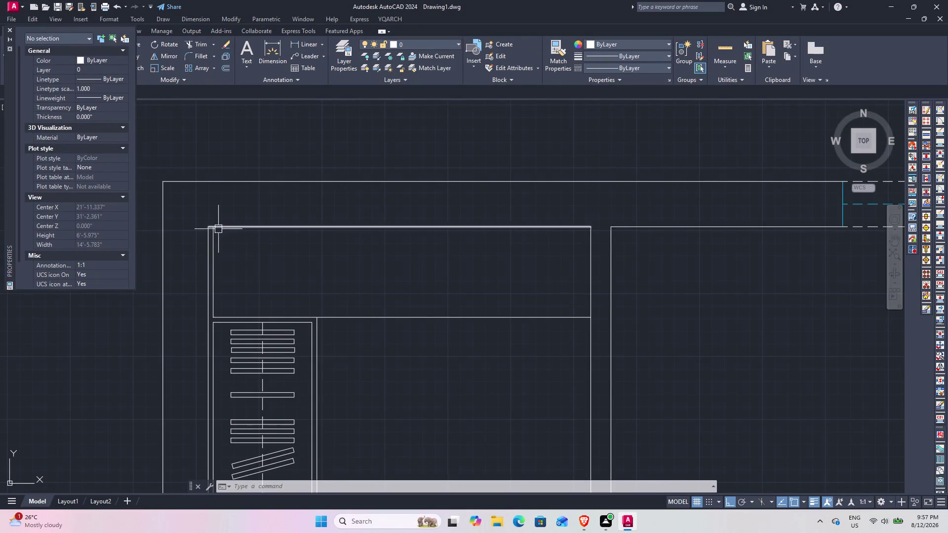
Draw a vertical line from the closet centre line up to the rectangle's top edge.
middle_drag(224, 257, 282, 287)
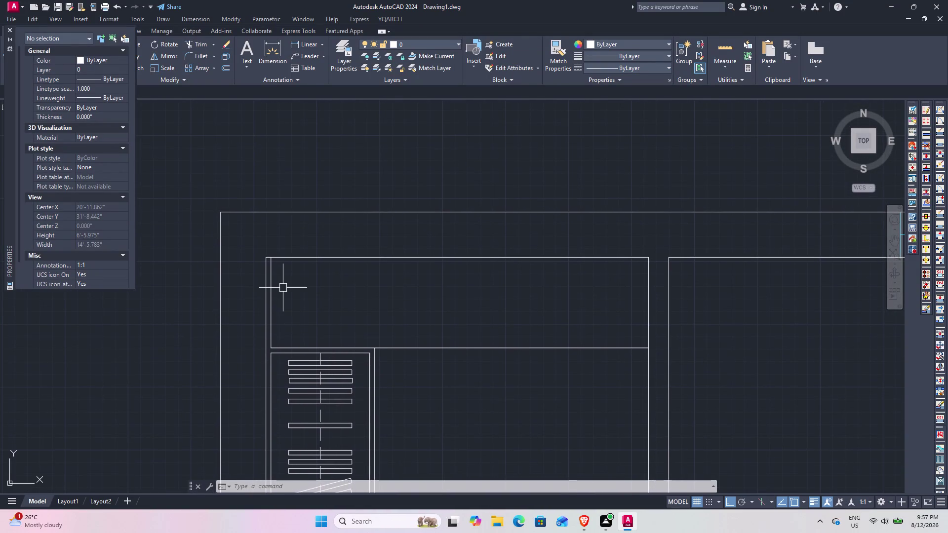
text(L)
key(space)
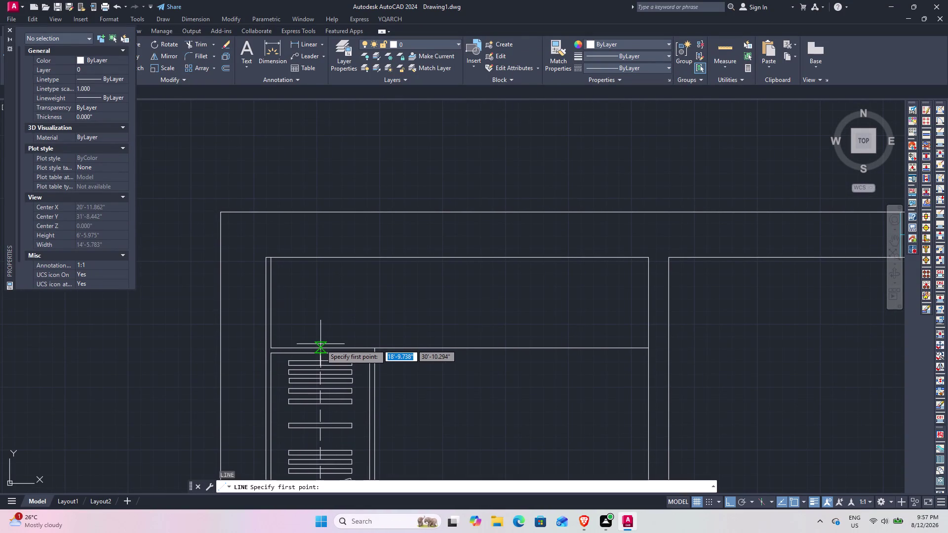
scroll(up, 3)
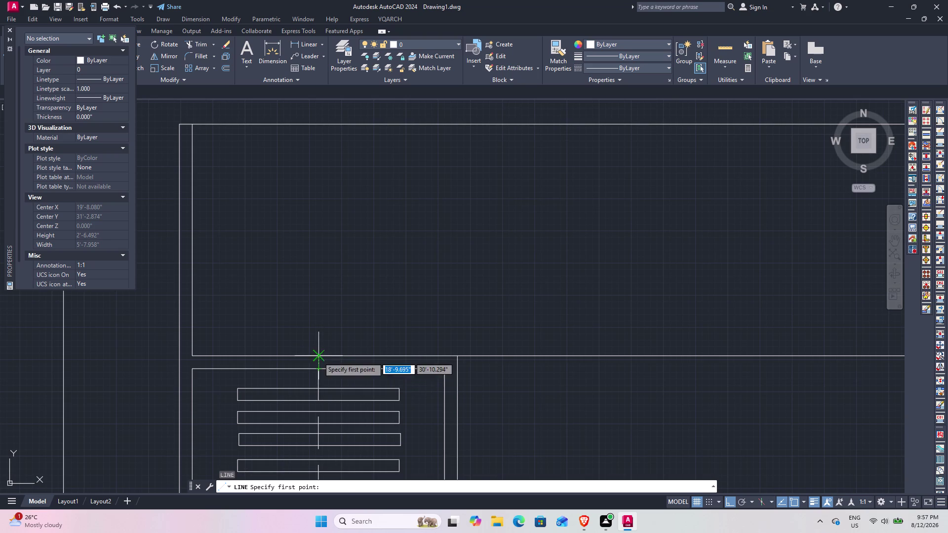
click(318, 356)
click(320, 123)
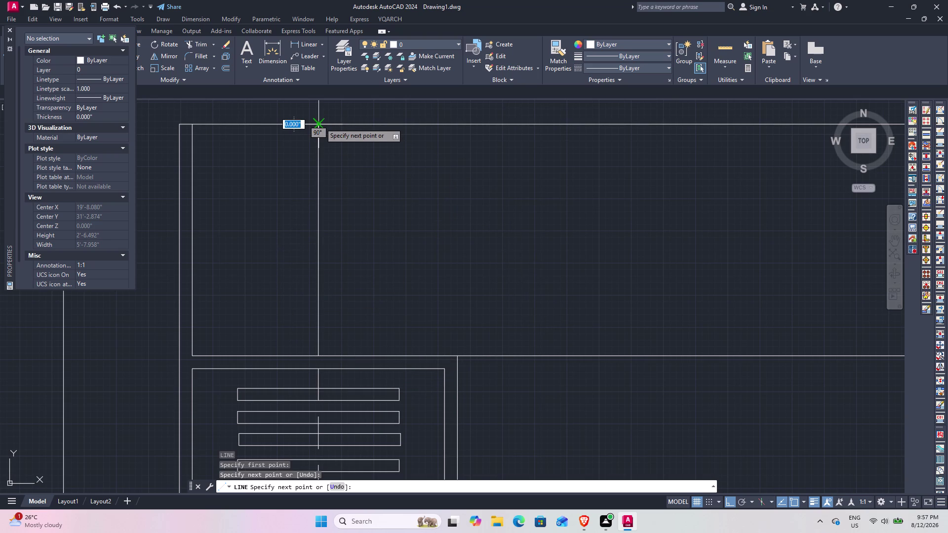
key(Escape)
Pan and zoom to center the view on the upper compartment.
scroll(down, 3)
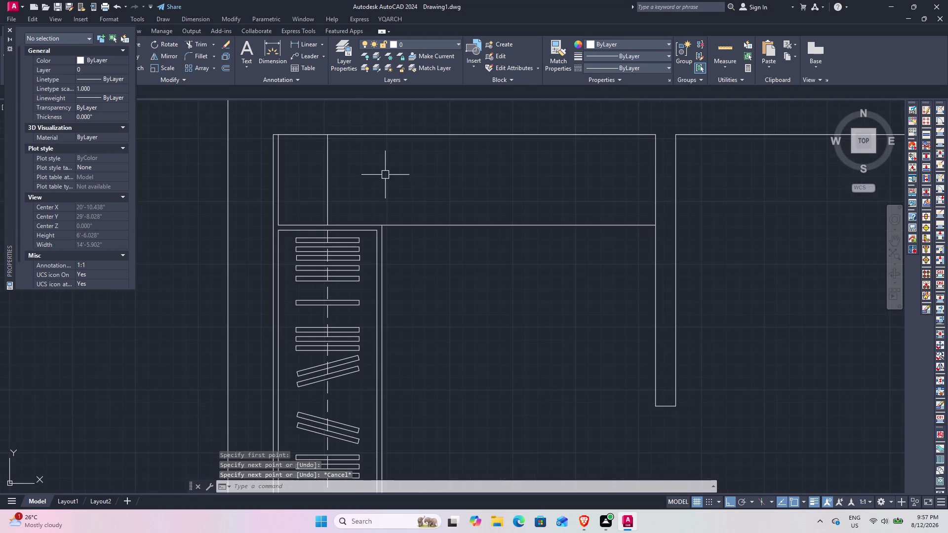
middle_drag(383, 176, 410, 225)
scroll(down, 3)
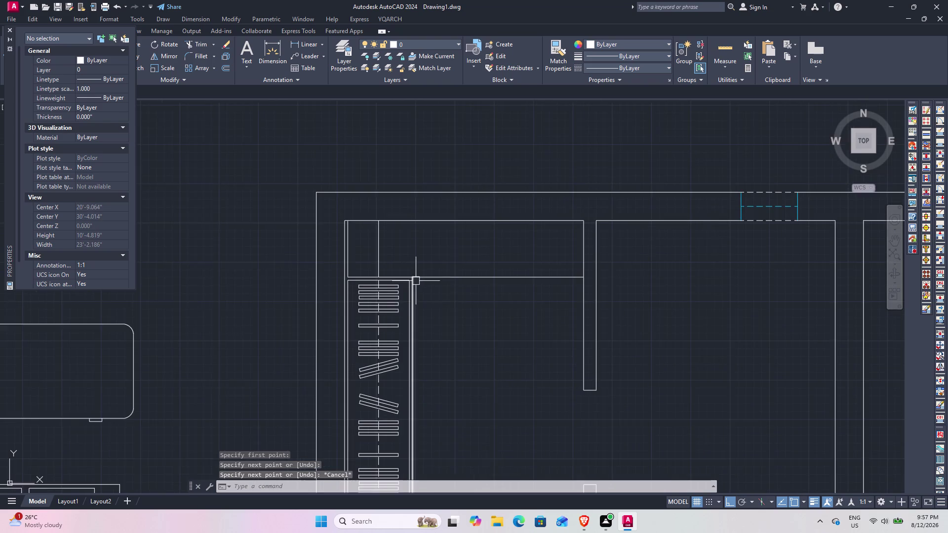
middle_drag(408, 280, 372, 281)
scroll(up, 3)
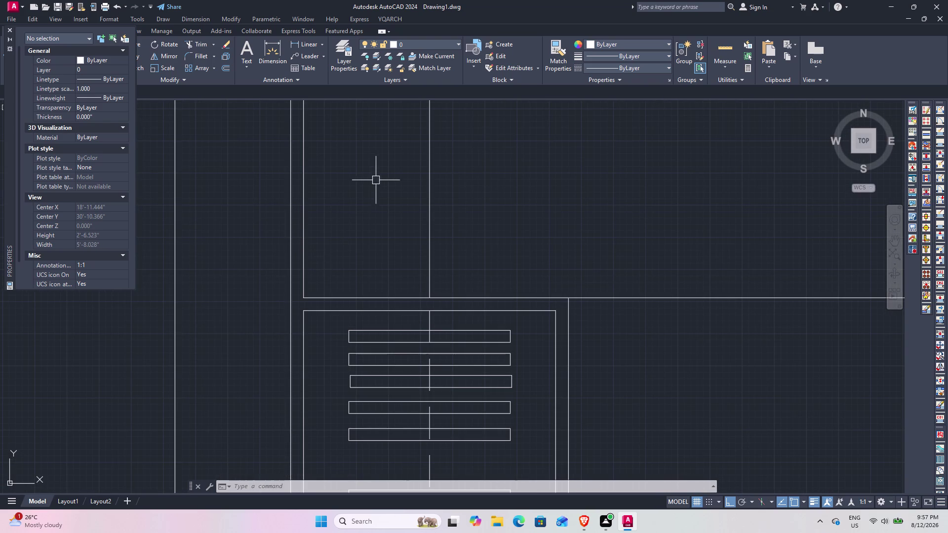
middle_drag(376, 182, 340, 289)
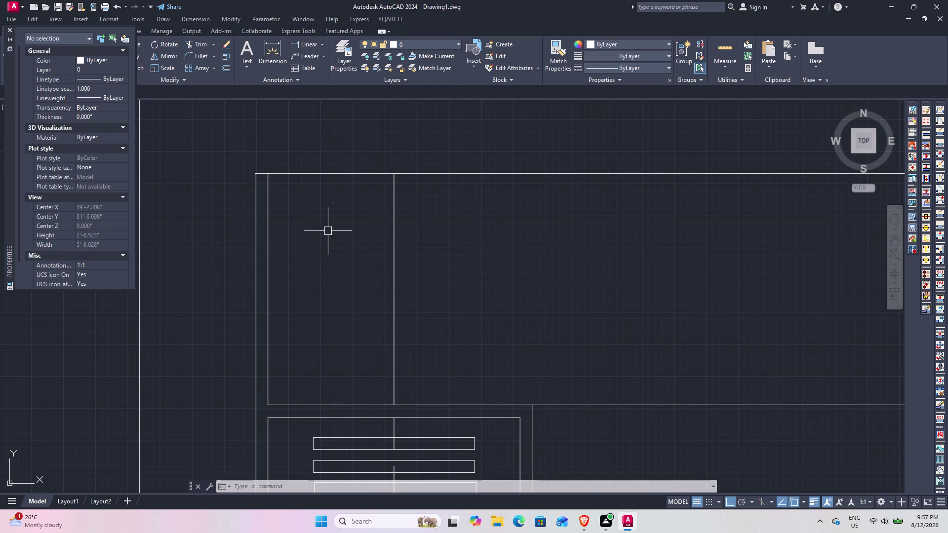
key(space)
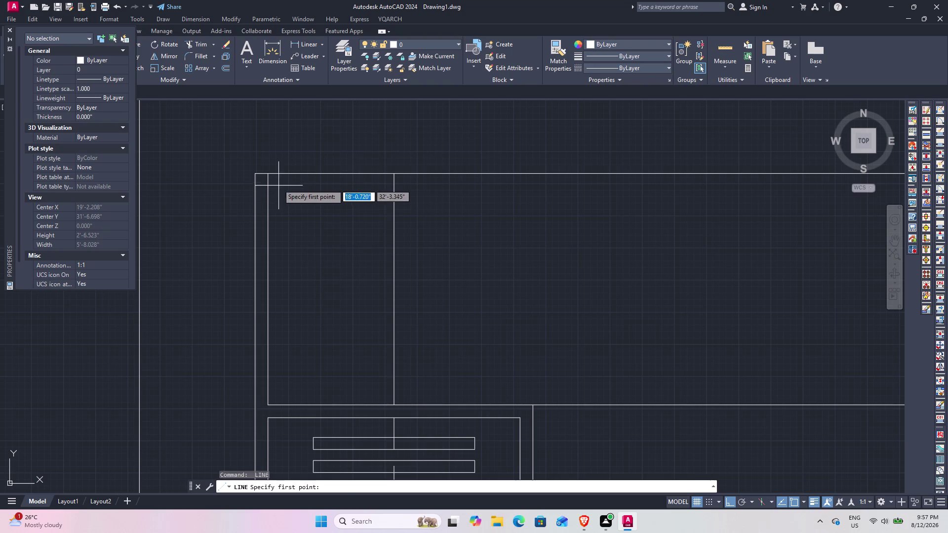
Draw two crossing diagonal lines corner to corner across the compartment.
click(272, 177)
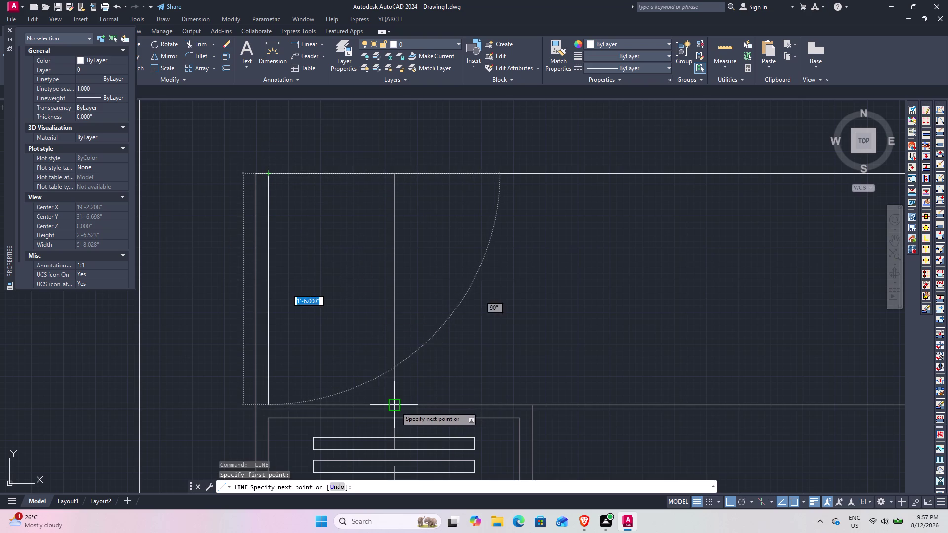
click(395, 406)
key(space)
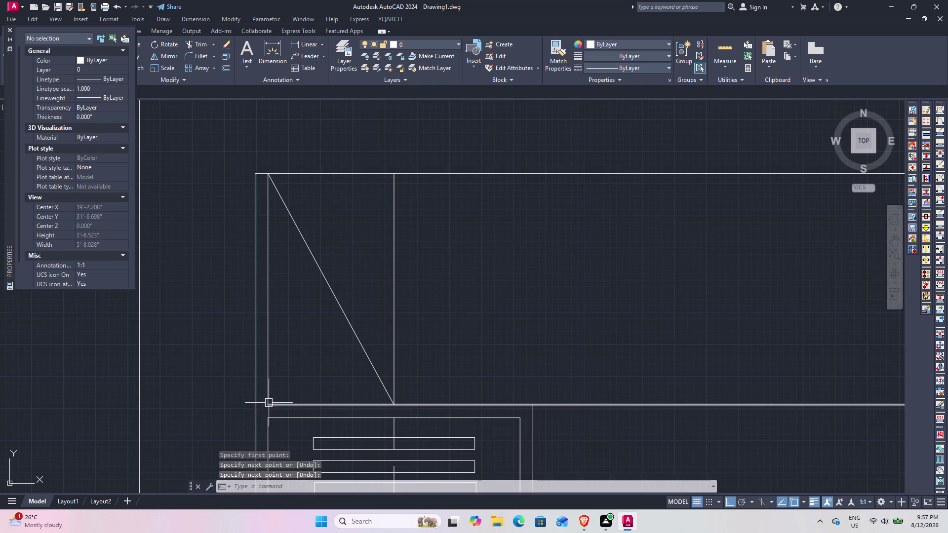
key(space)
click(268, 402)
click(391, 178)
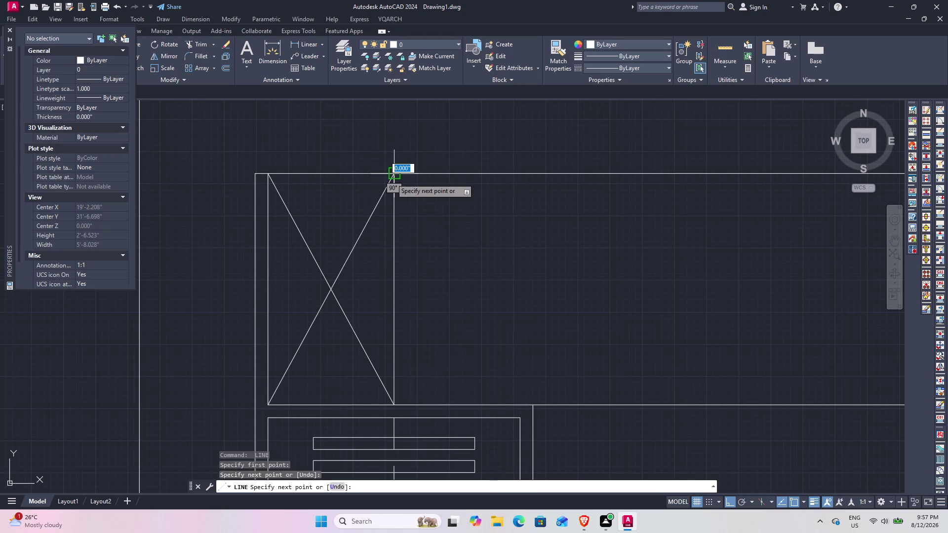
key(space)
Give both diagonals the HIDDEN linetype with linetype scale 7.
click(366, 314)
click(318, 273)
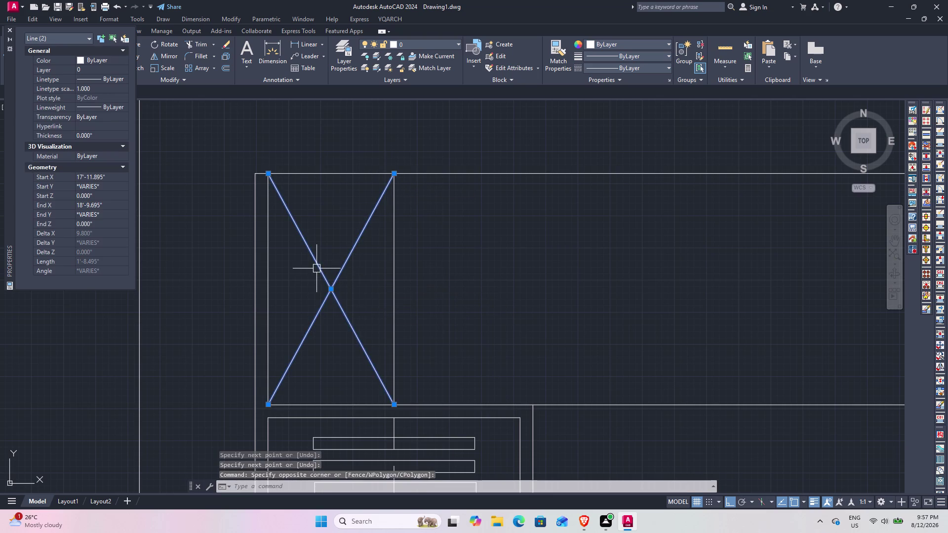
right_click(316, 268)
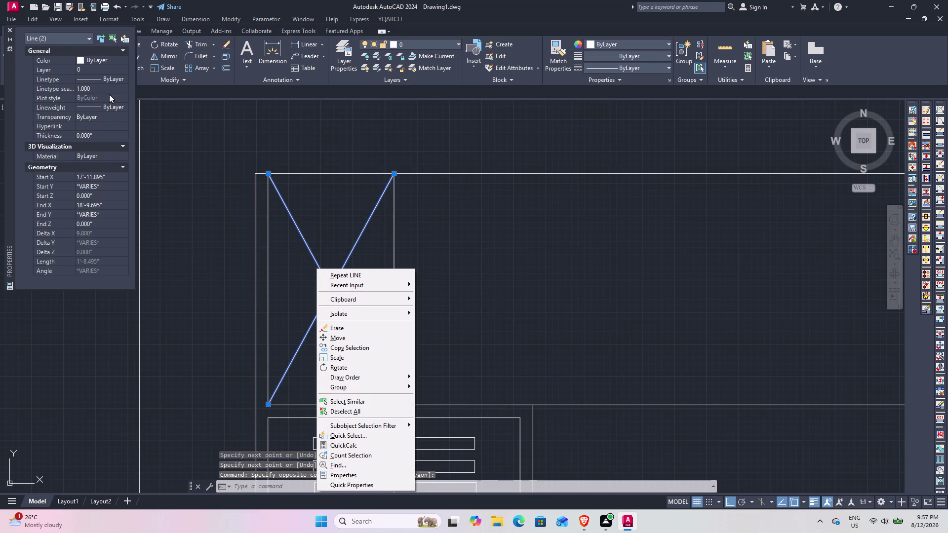
click(120, 78)
click(120, 78)
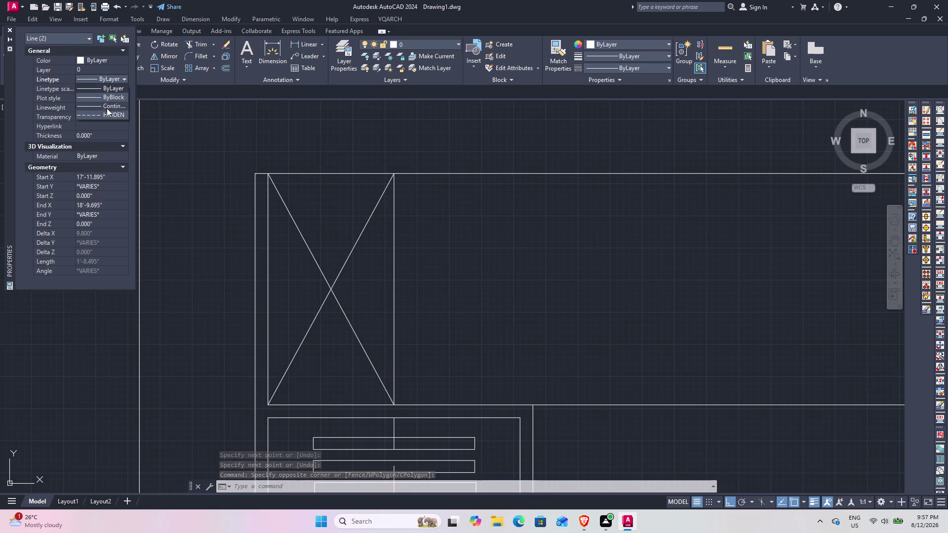
click(107, 111)
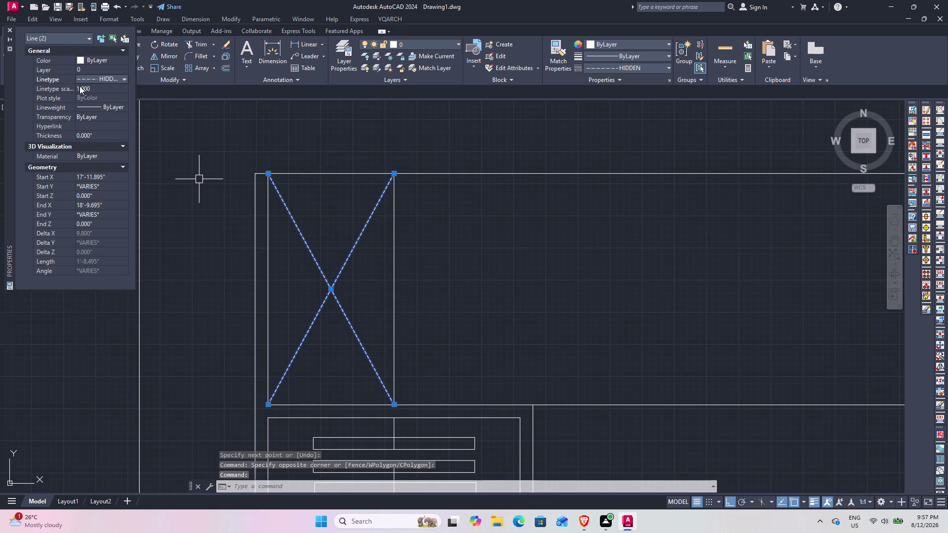
click(101, 89)
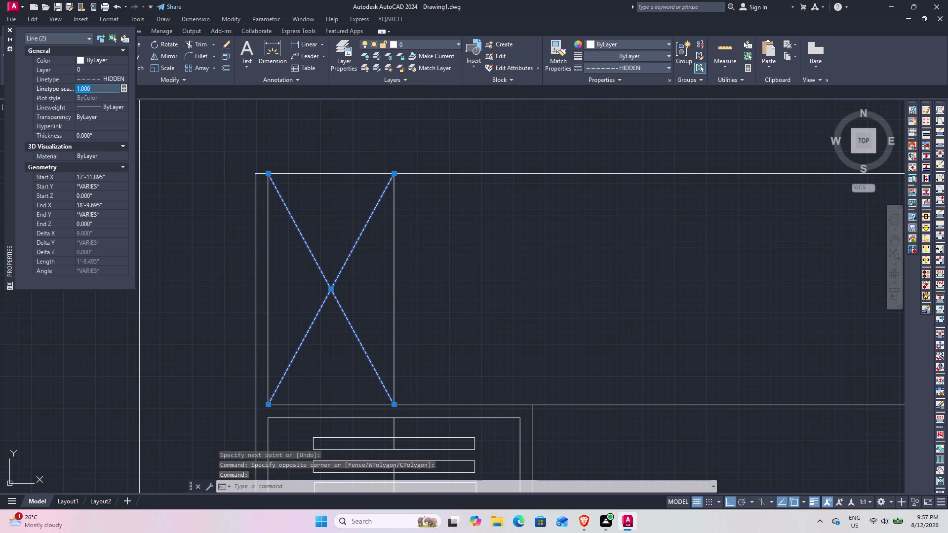
key(7)
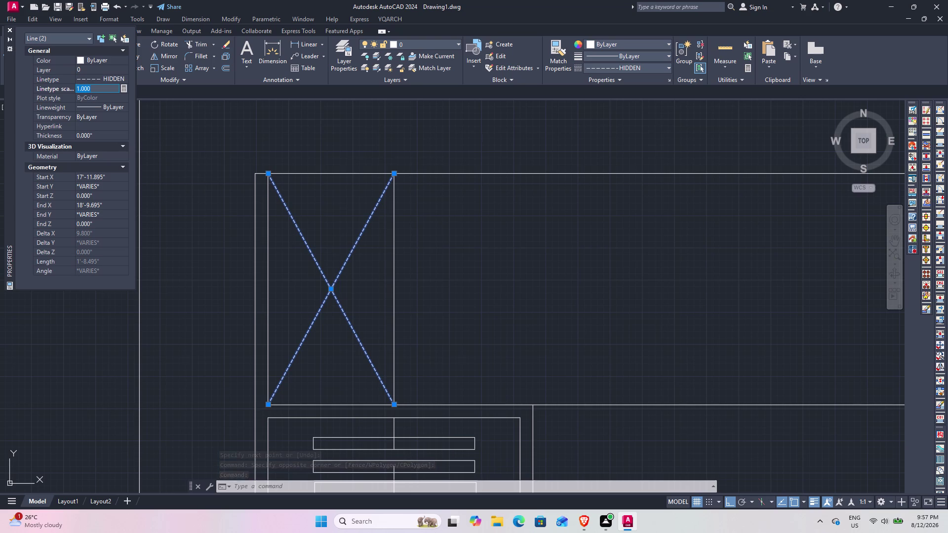
key(Return)
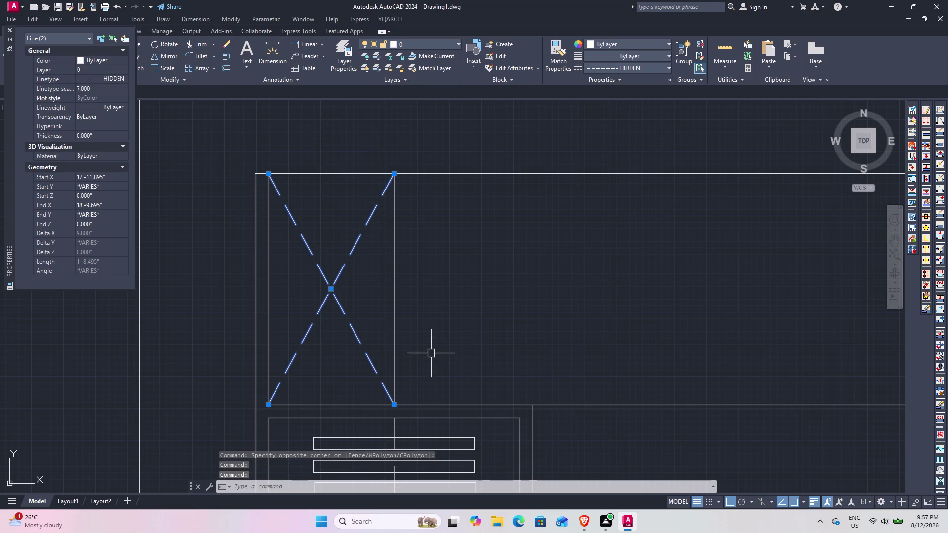
Clear the diagonal selection and recenter the view on the compartment.
scroll(down, 3)
middle_drag(539, 287, 359, 249)
click(422, 269)
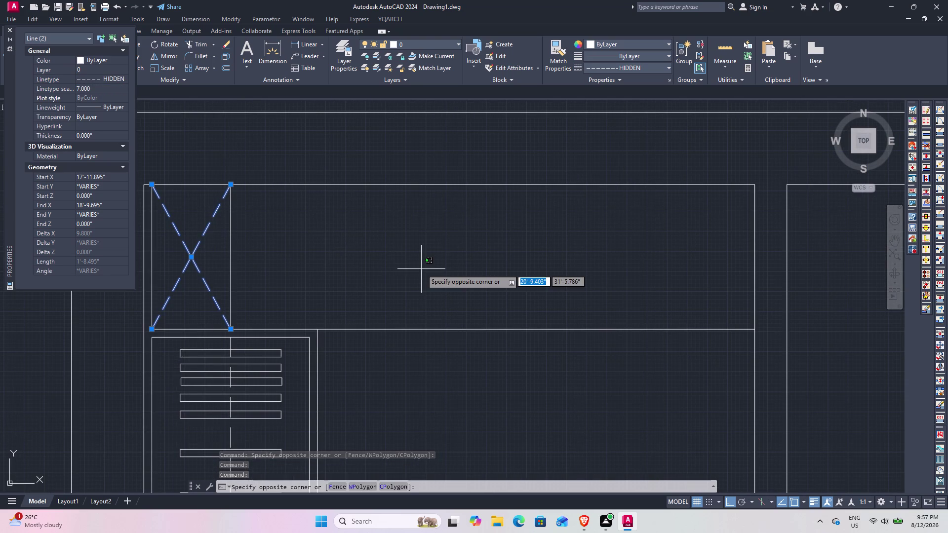
key(Escape)
key(Escape)
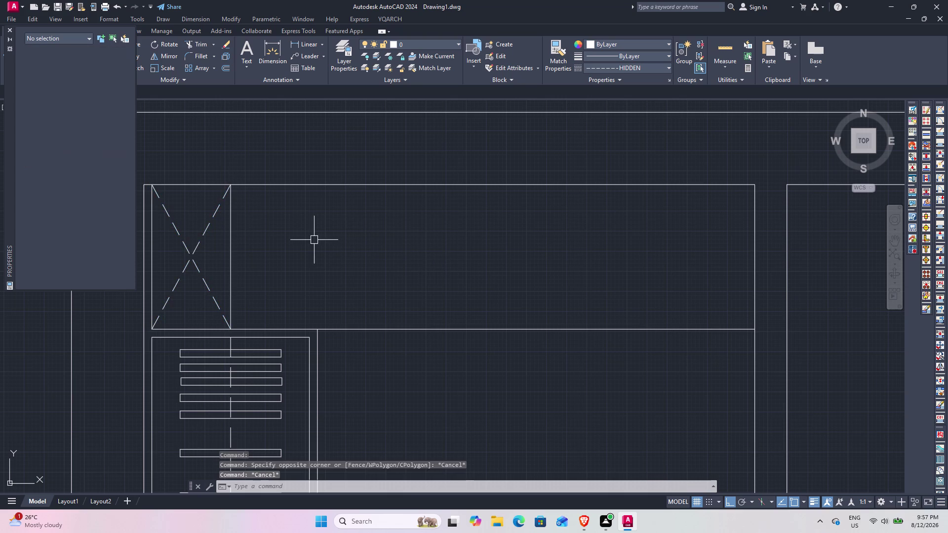
middle_drag(289, 253, 363, 264)
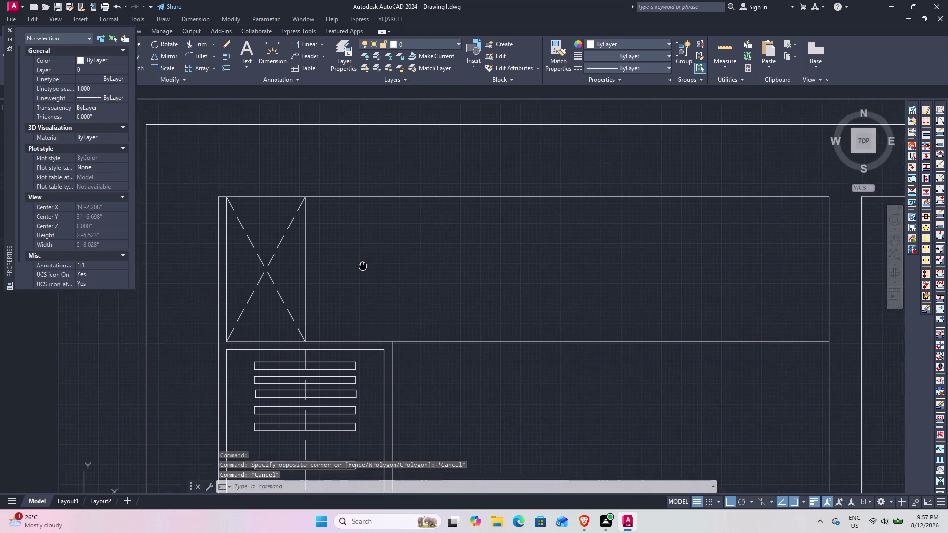
middle_drag(362, 263, 365, 268)
scroll(up, 3)
middle_drag(365, 269, 435, 282)
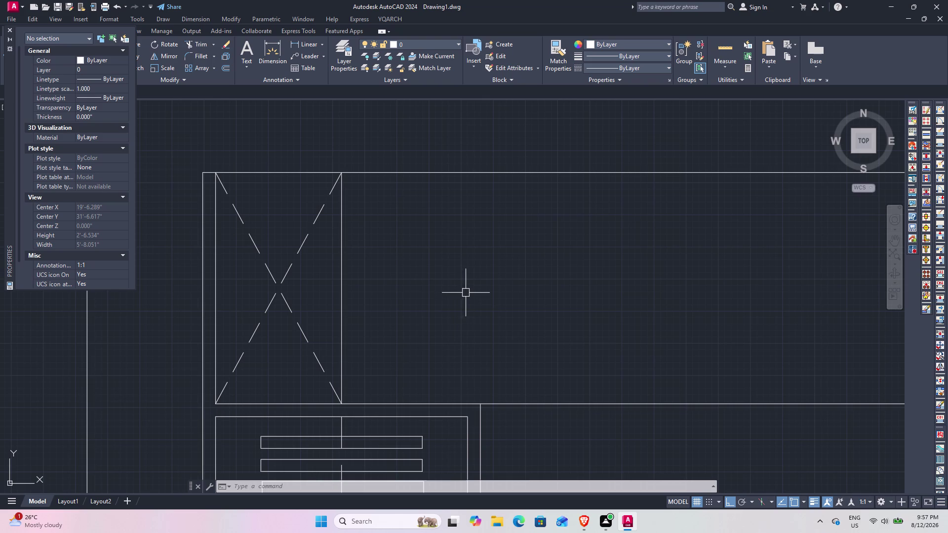
Draw a vertical line from the lower edge up to the top edge.
key(l)
key(space)
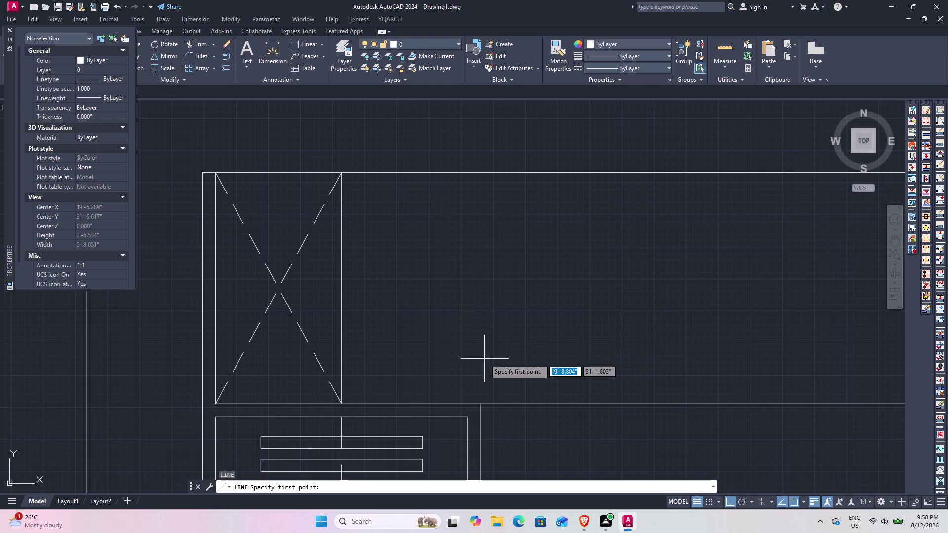
click(482, 399)
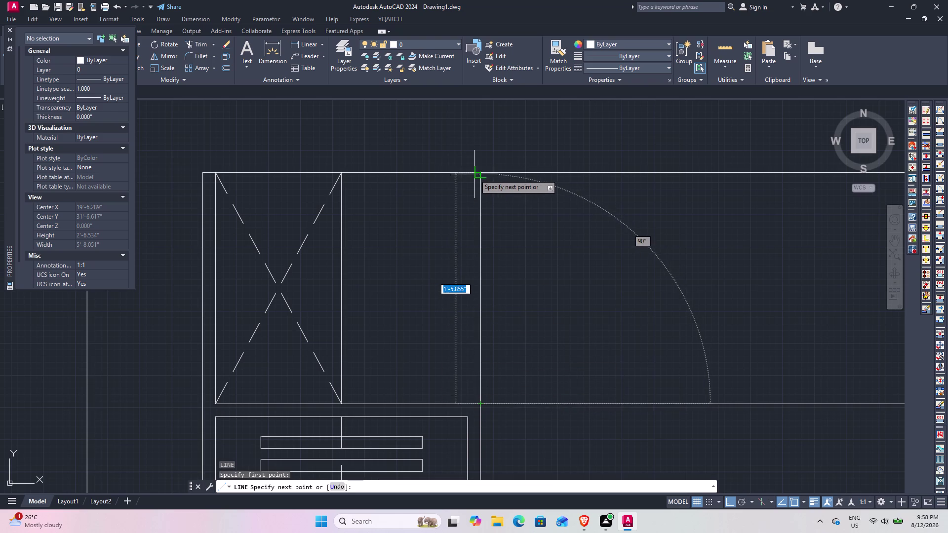
click(479, 172)
key(Escape)
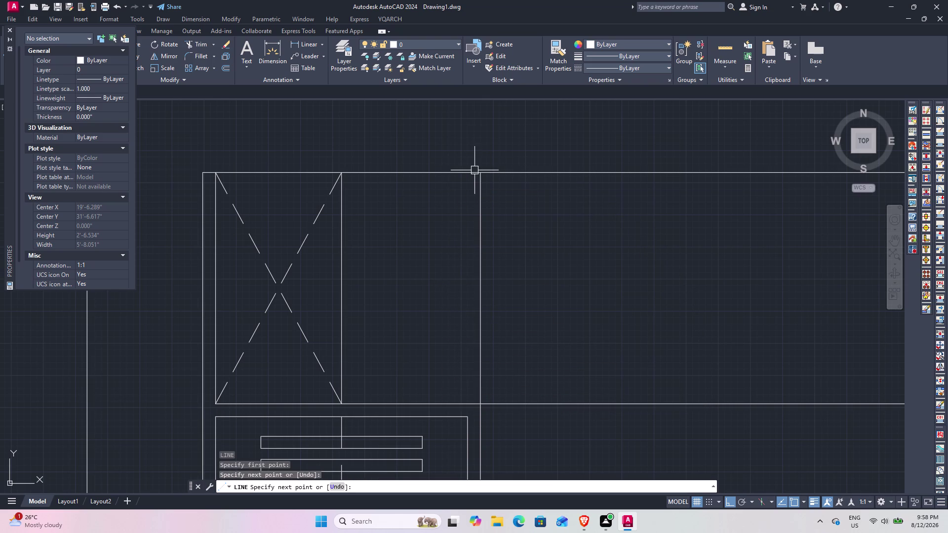
Try a 1-unit offset, then cancel the stray command.
key(o)
key(o)
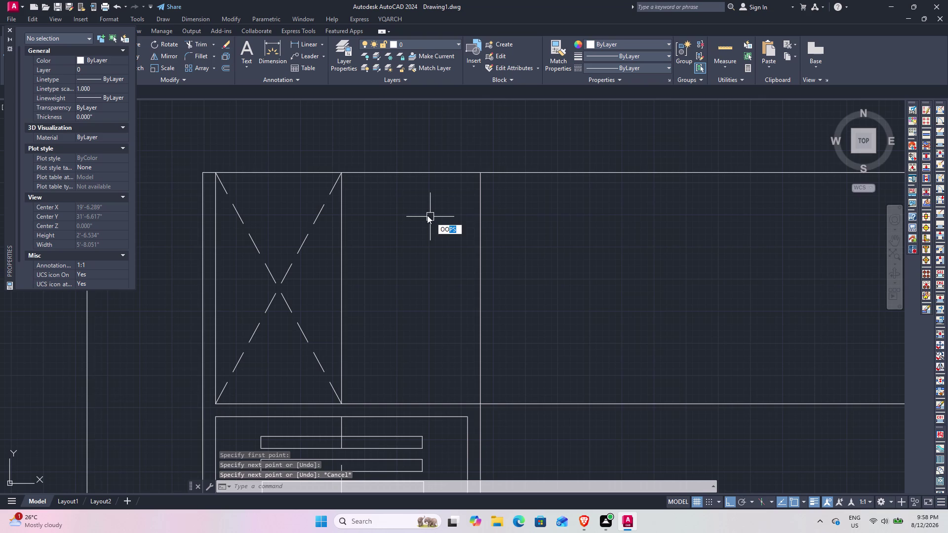
key(BackSpace)
key(space)
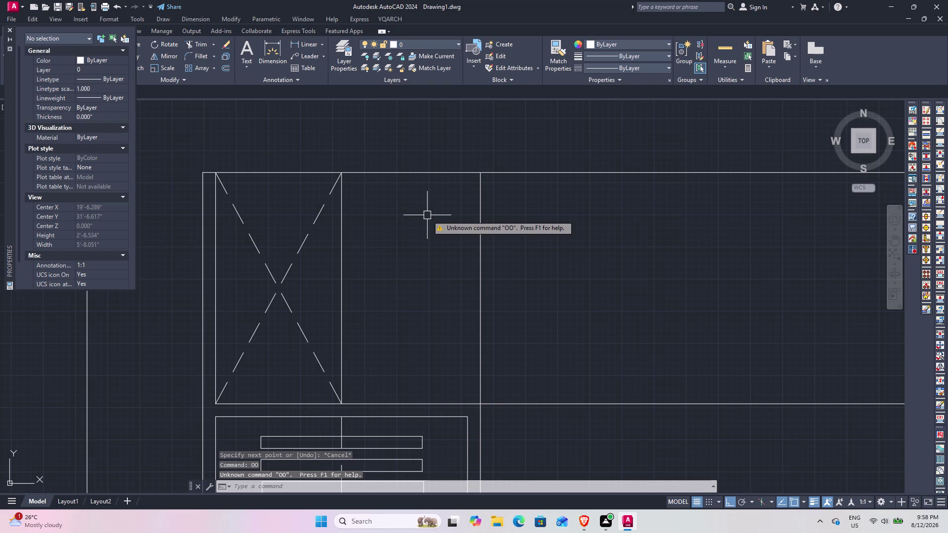
key(1)
key(Return)
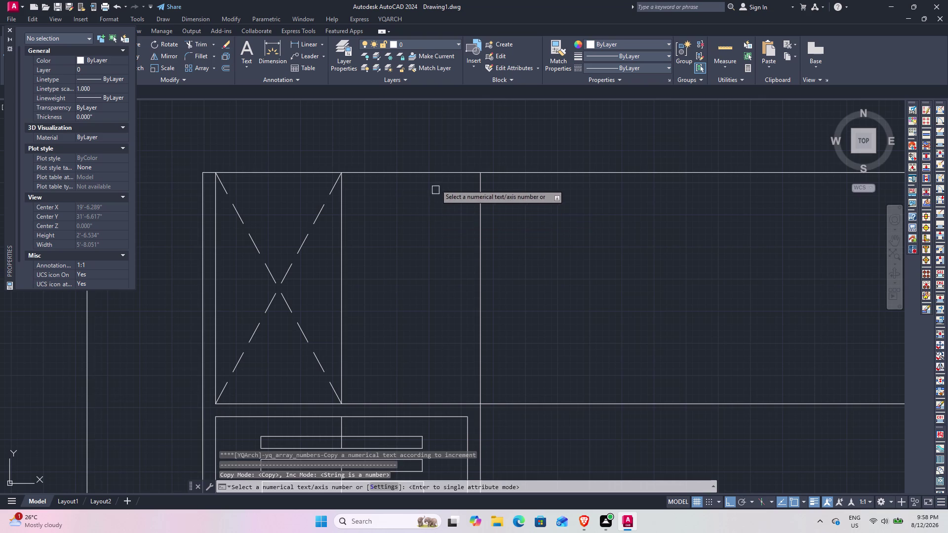
click(436, 173)
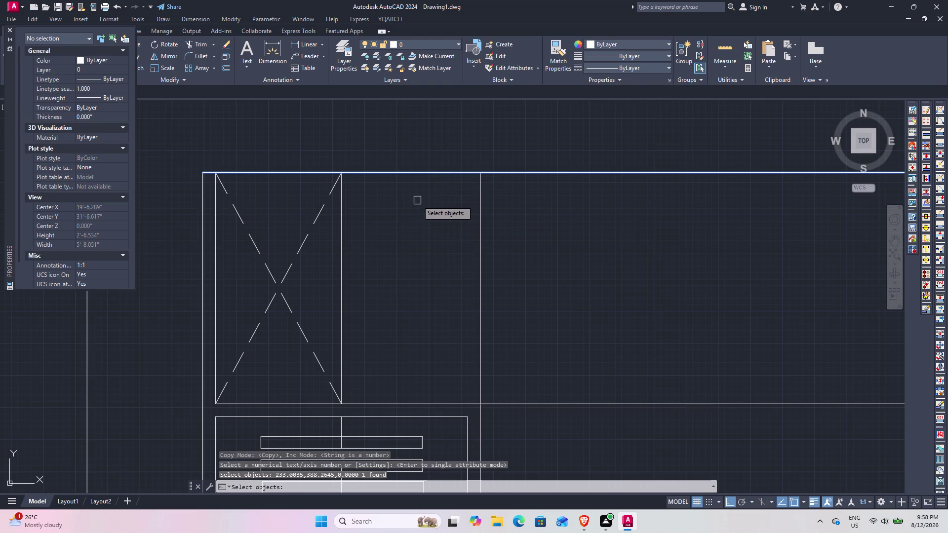
key(Escape)
key(space)
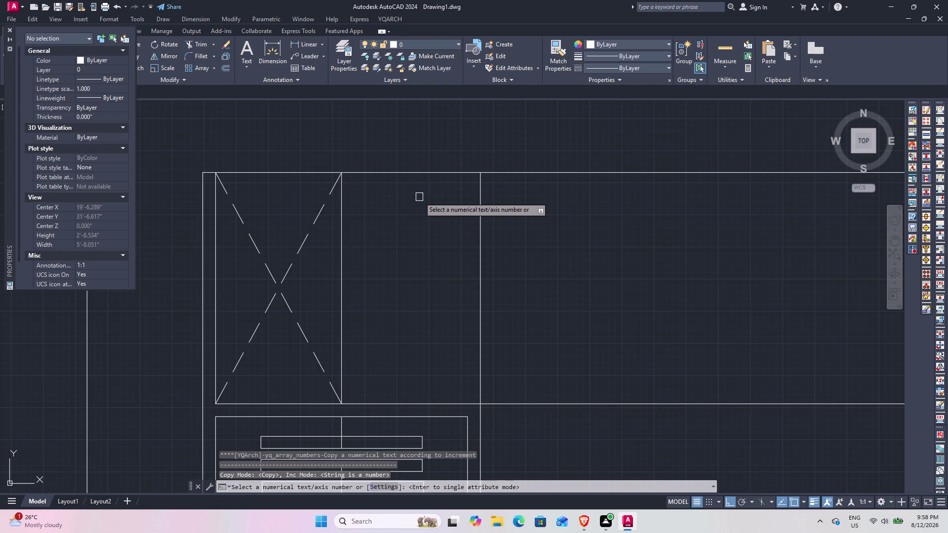
key(Escape)
Offset the crossed box's right edge and the top and bottom wall lines by 1 inch.
text(O 1)
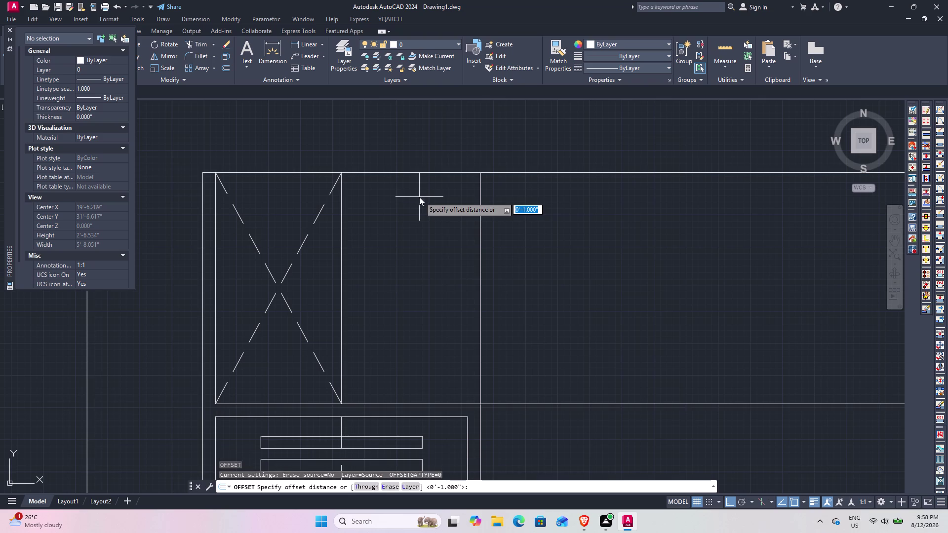
key(Return)
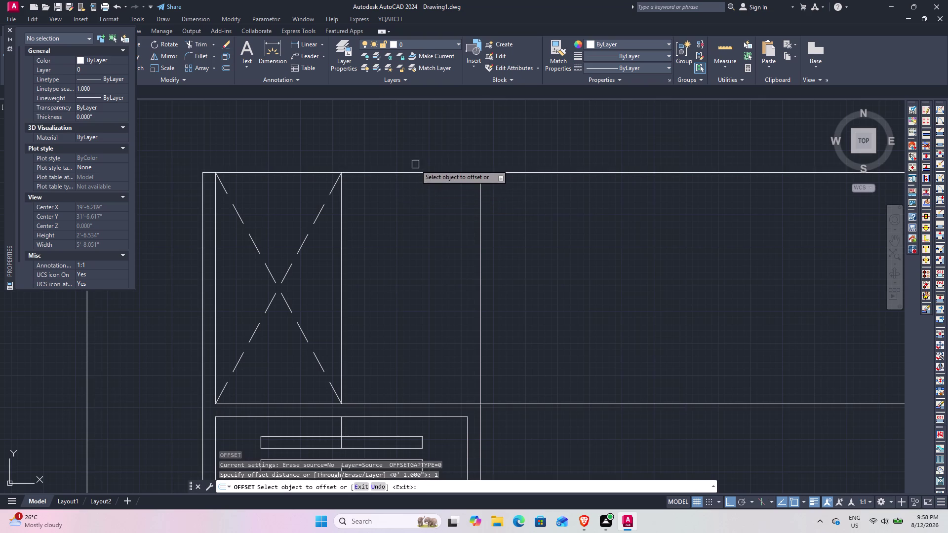
click(344, 234)
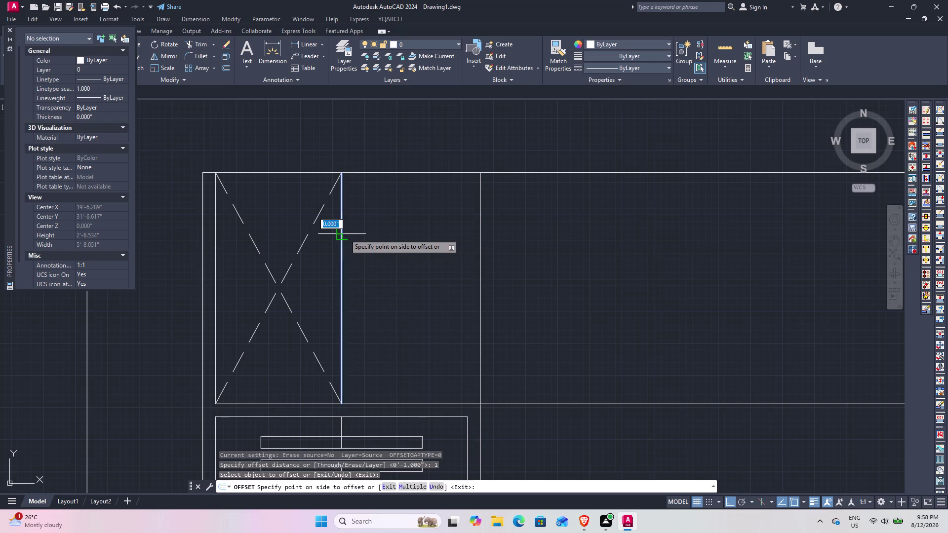
click(371, 237)
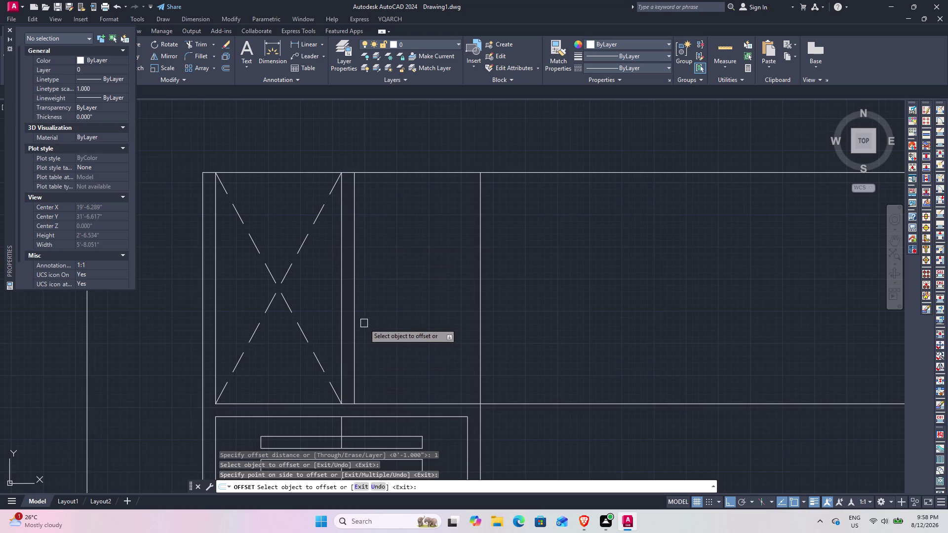
click(446, 174)
click(445, 217)
click(426, 402)
click(424, 368)
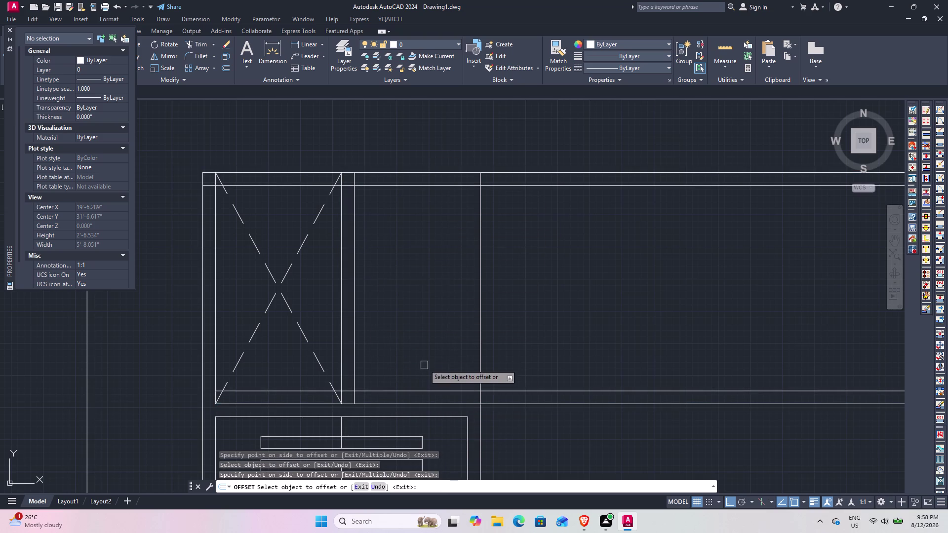
key(Escape)
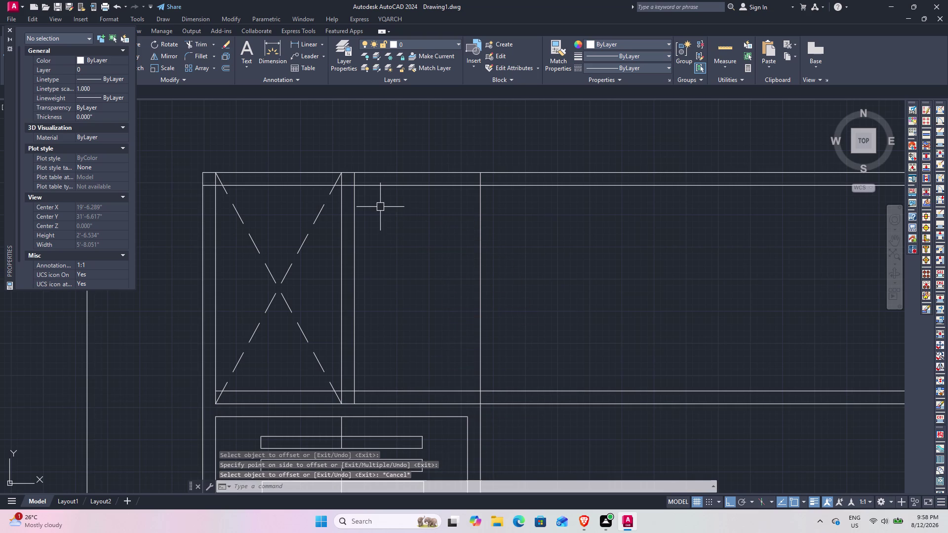
Trim the overhanging offset-line ends at the top corner.
text(TR)
key(space)
scroll(up, 3)
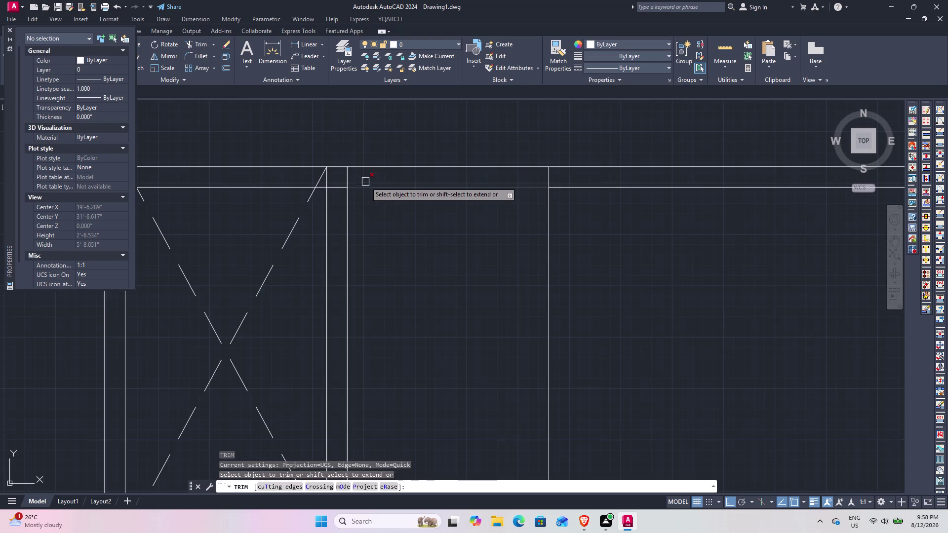
click(356, 176)
click(343, 175)
click(337, 178)
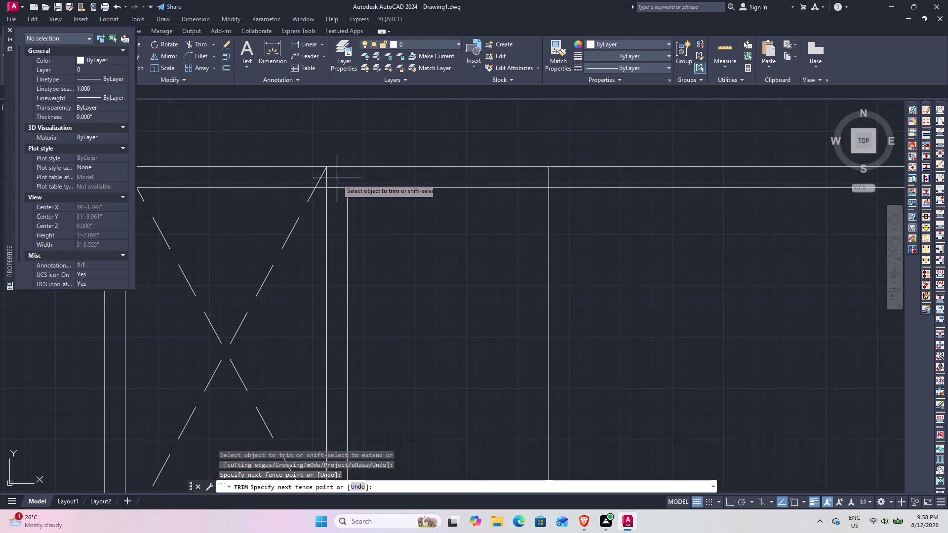
click(339, 193)
click(618, 181)
click(617, 204)
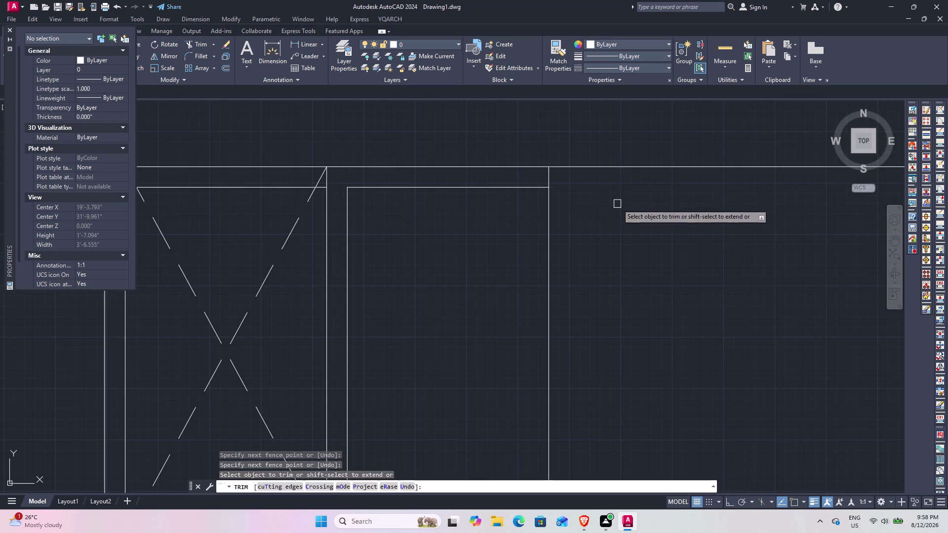
Trim the bottom-corner overhangs and leftover stubs, then end trimming.
scroll(down, 3)
middle_drag(636, 218, 561, 215)
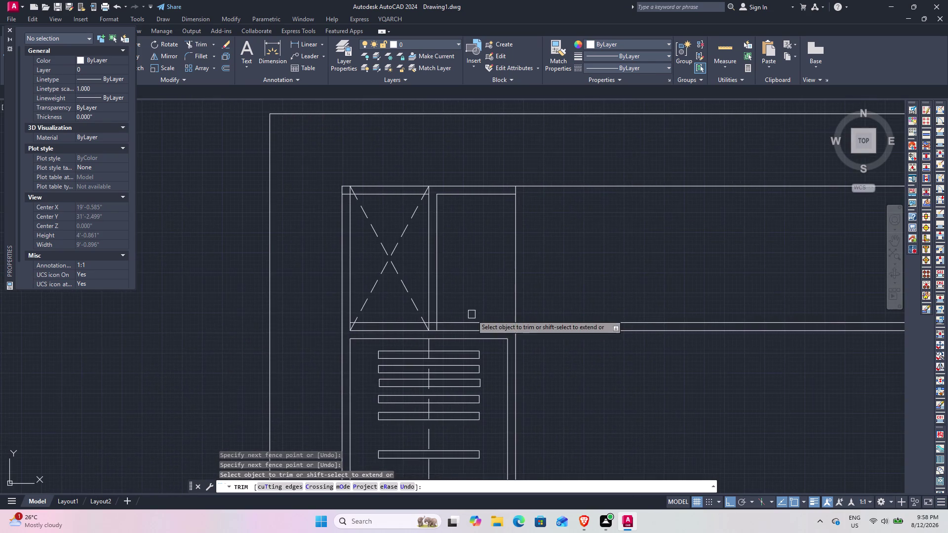
scroll(up, 3)
click(411, 317)
click(413, 331)
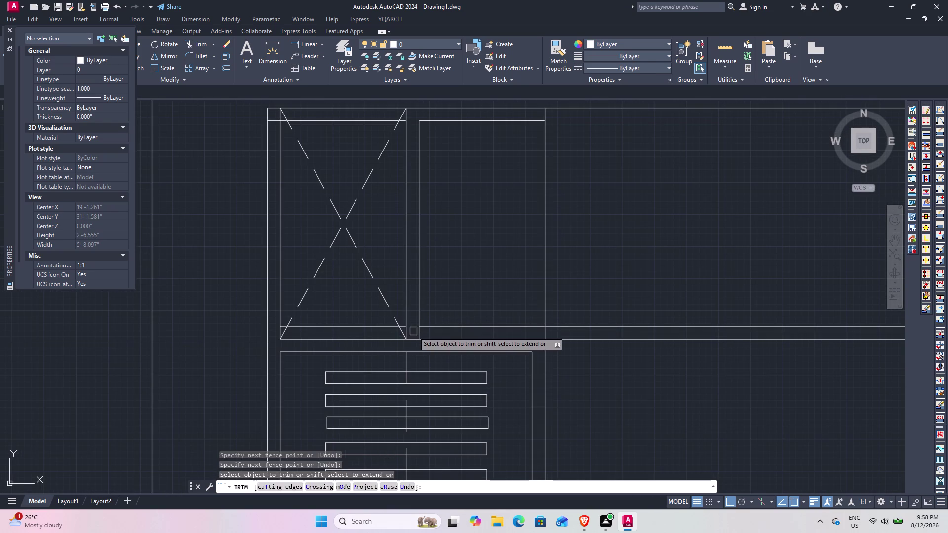
click(413, 333)
click(426, 330)
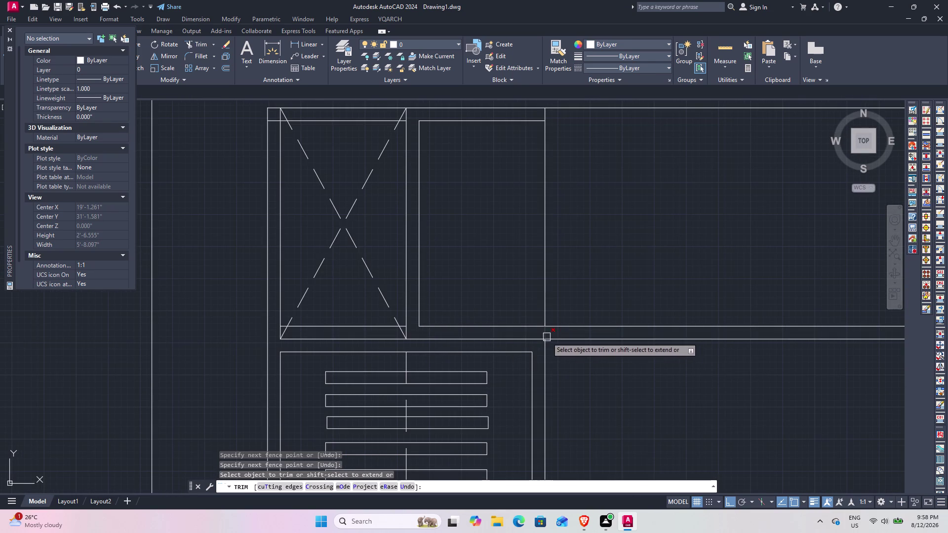
middle_drag(576, 320, 417, 367)
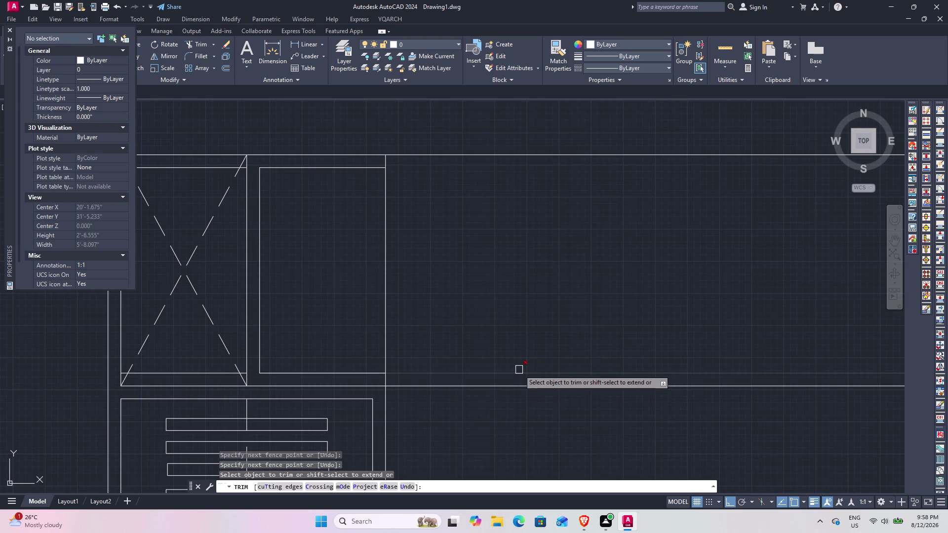
click(519, 370)
middle_drag(369, 245, 406, 261)
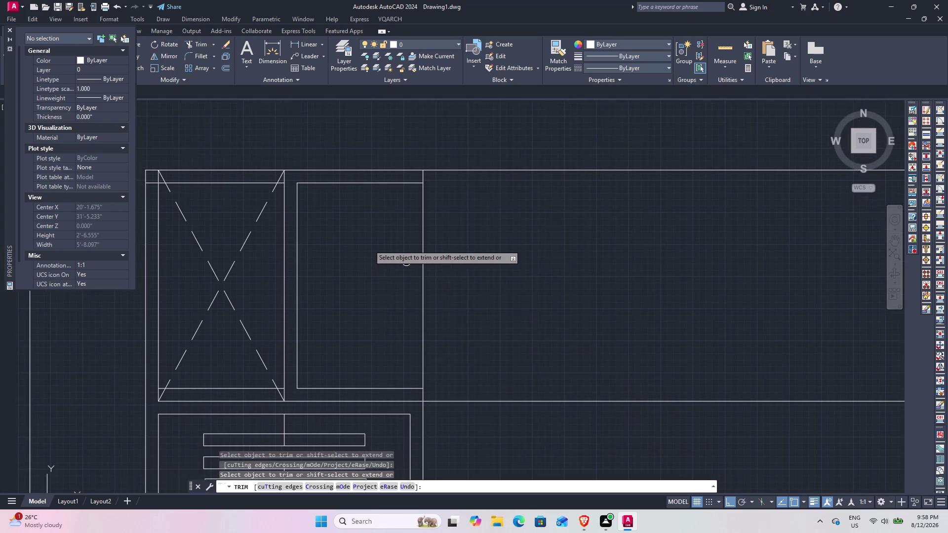
middle_drag(406, 262, 407, 263)
key(Escape)
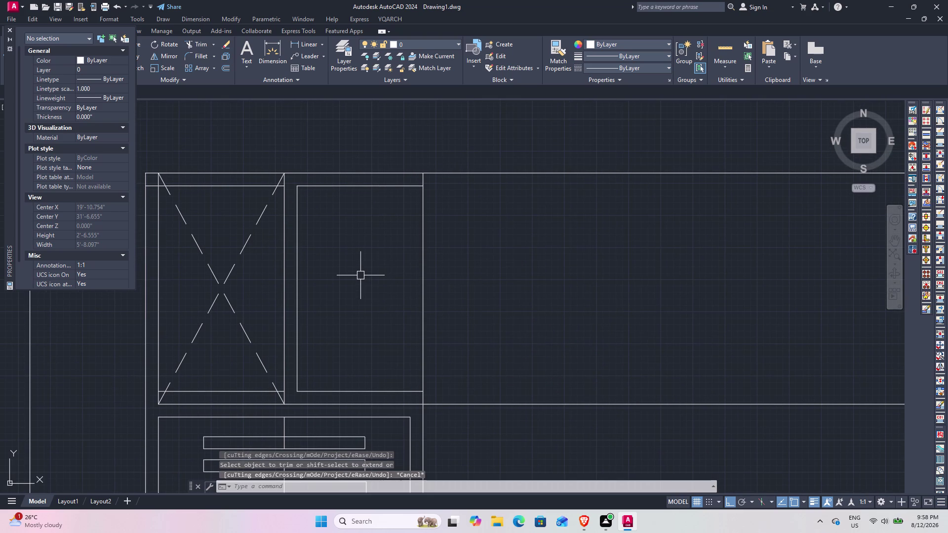
key(t)
key(space)
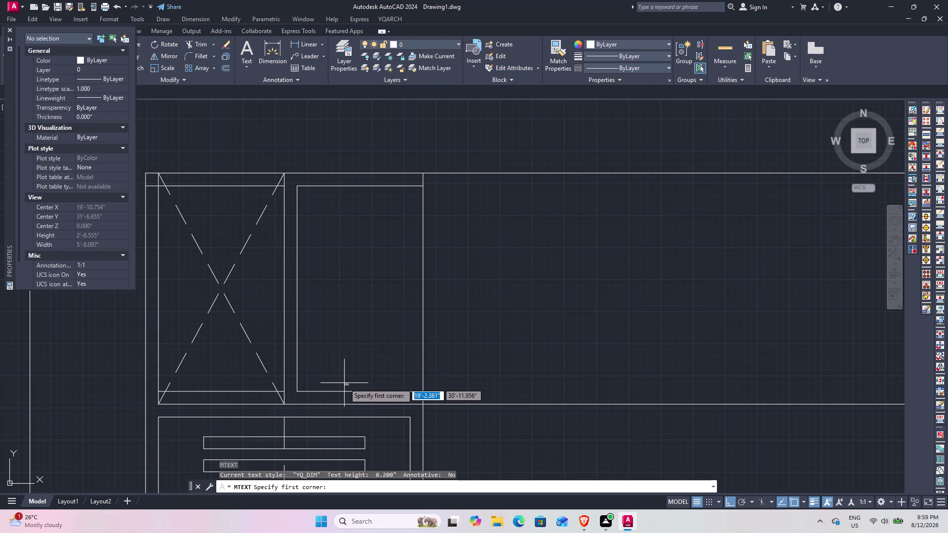
Place a multiline text label reading 'Storage' inside the rectangle.
click(343, 247)
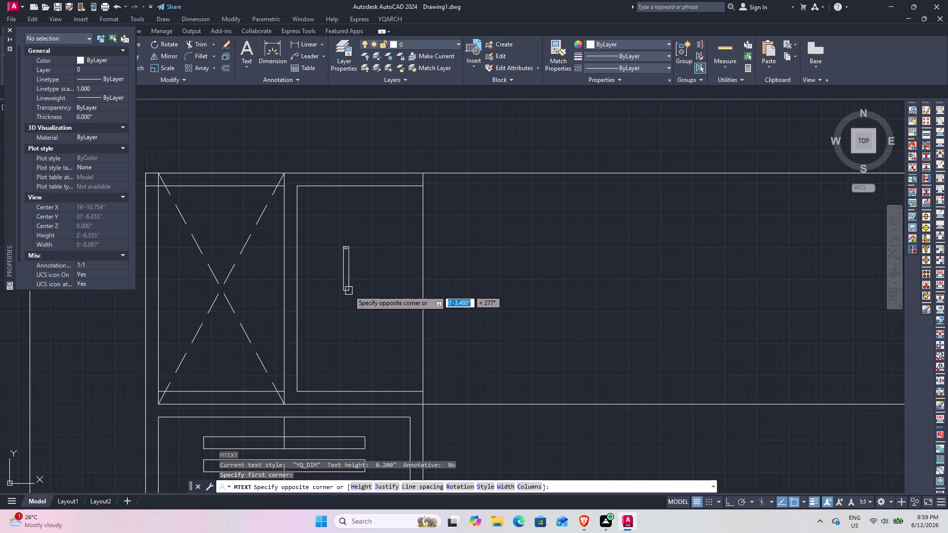
click(350, 275)
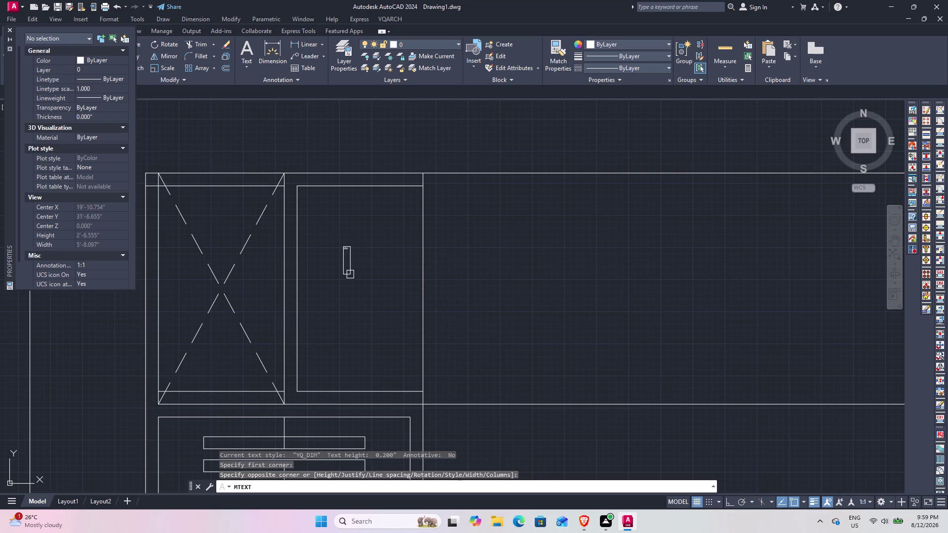
scroll(up, 3)
scroll(up, 3)
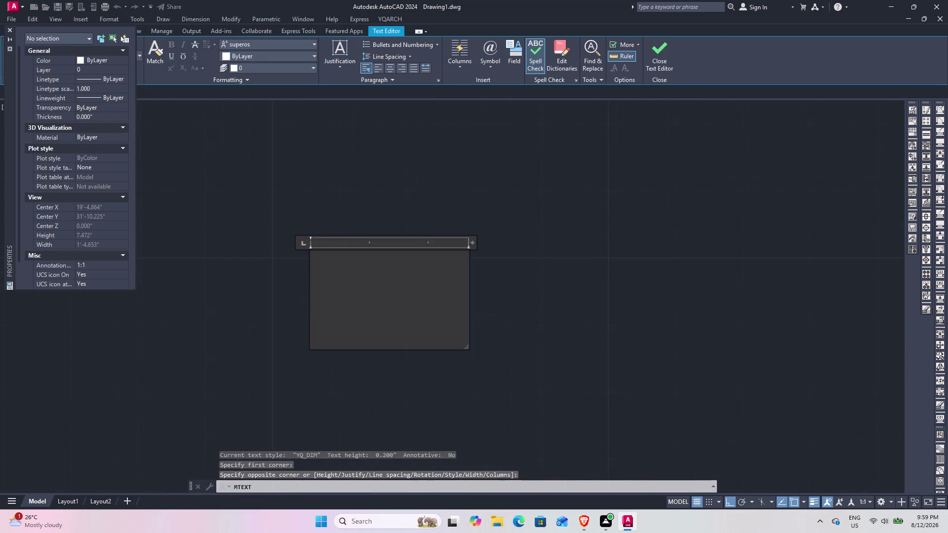
key(s)
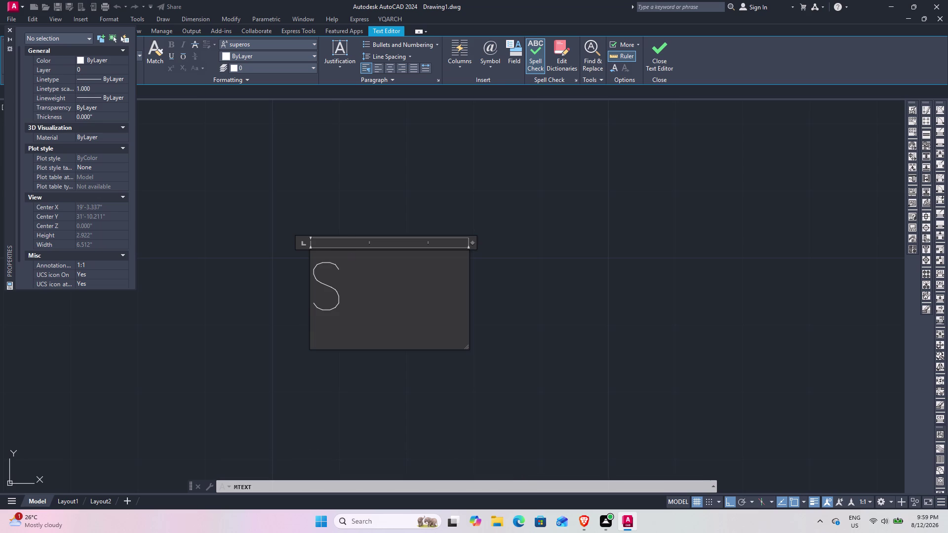
text(t)
text(ora)
text(g)
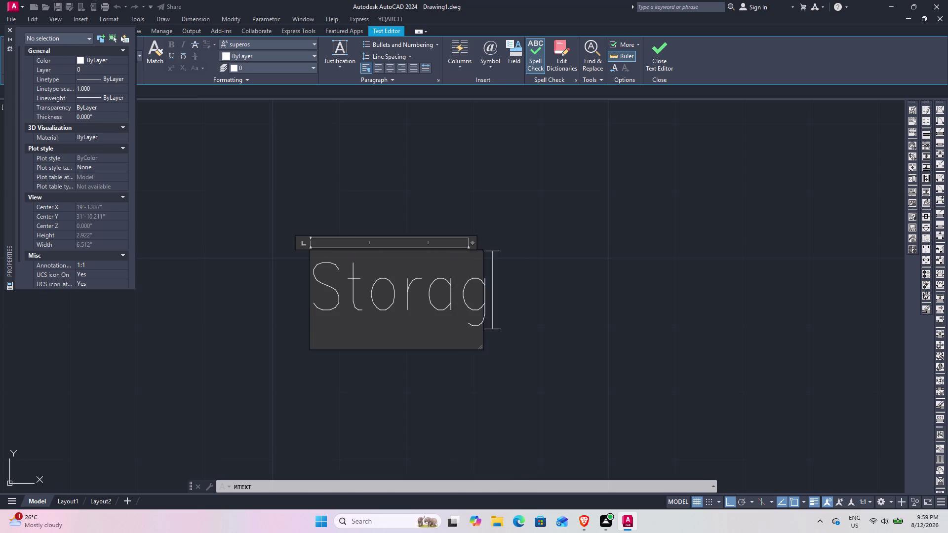
text(e)
click(427, 430)
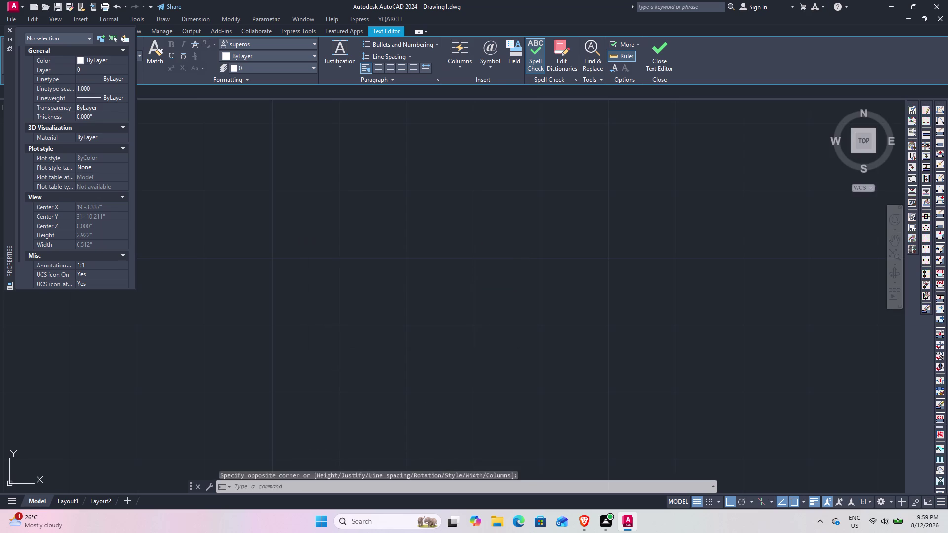
Pan to the new Storage label and select it.
scroll(down, 3)
middle_drag(377, 323, 370, 275)
drag(400, 273, 387, 270)
click(359, 245)
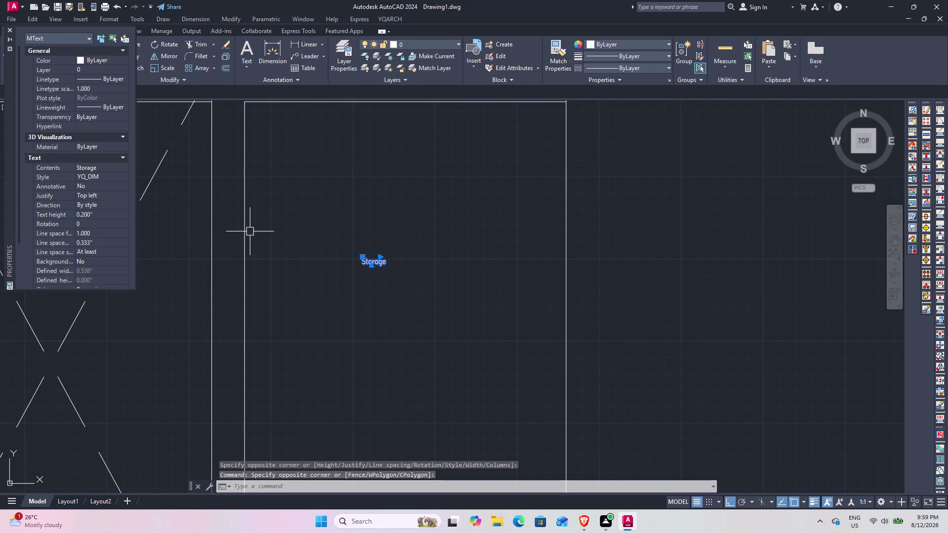
Scale up the Storage label to a readable size.
text(sc)
key(space)
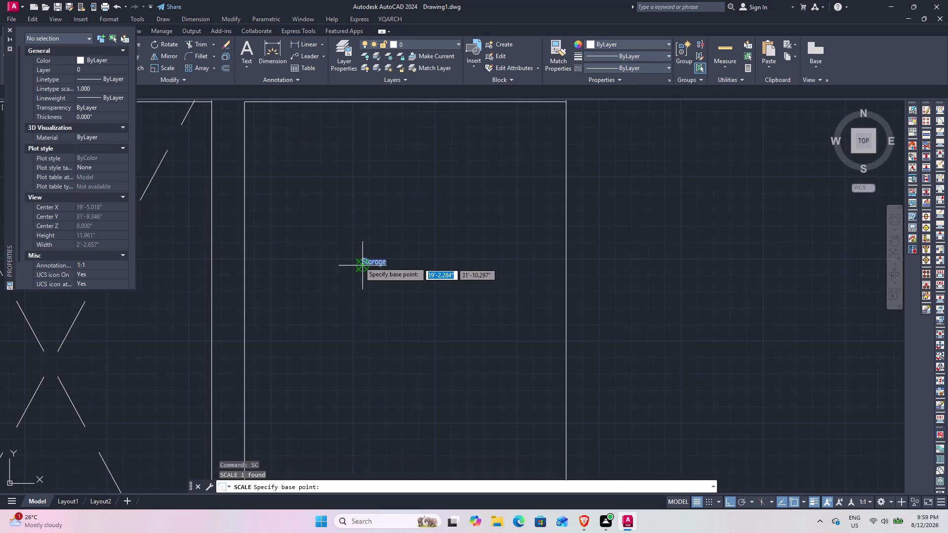
click(362, 259)
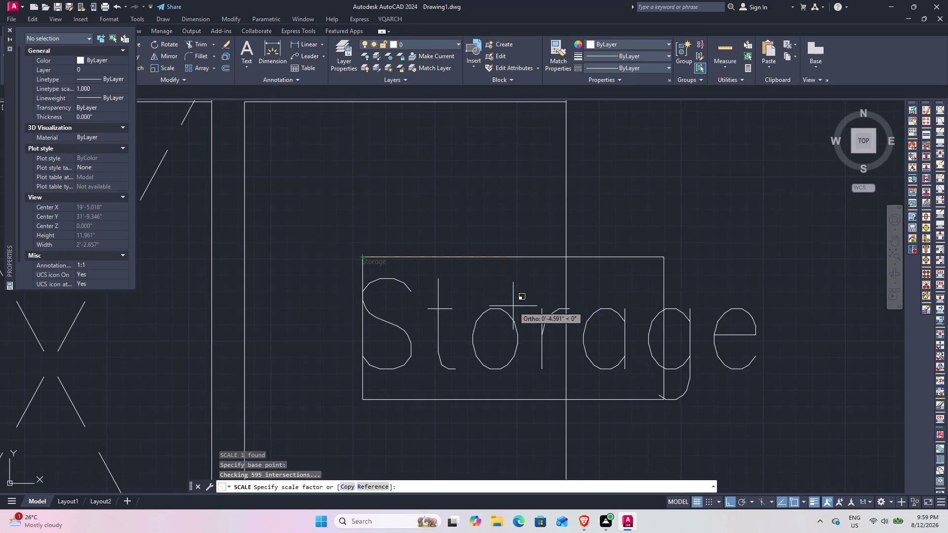
click(515, 307)
scroll(down, 3)
middle_drag(592, 313, 536, 277)
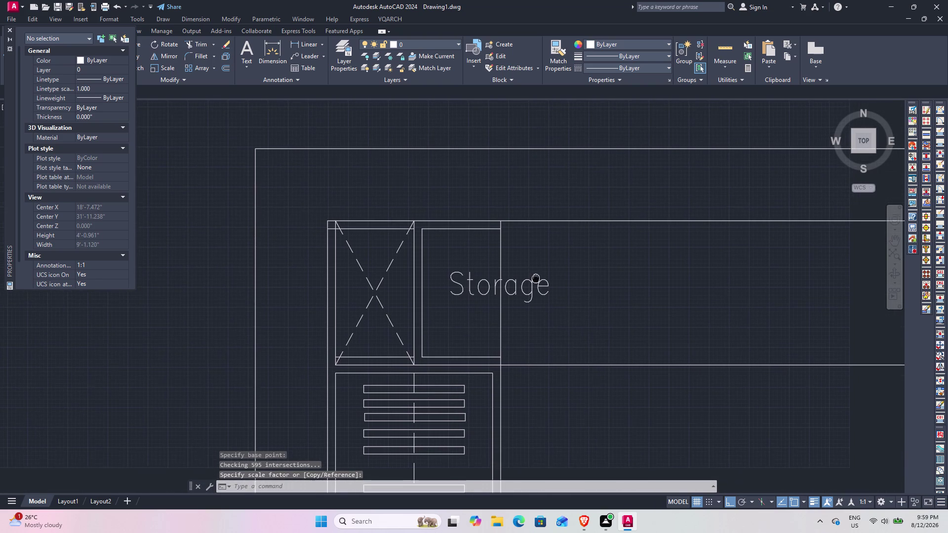
middle_drag(535, 276, 537, 279)
Rotate the Storage label 90 degrees so it reads vertically.
drag(583, 324, 567, 315)
click(531, 274)
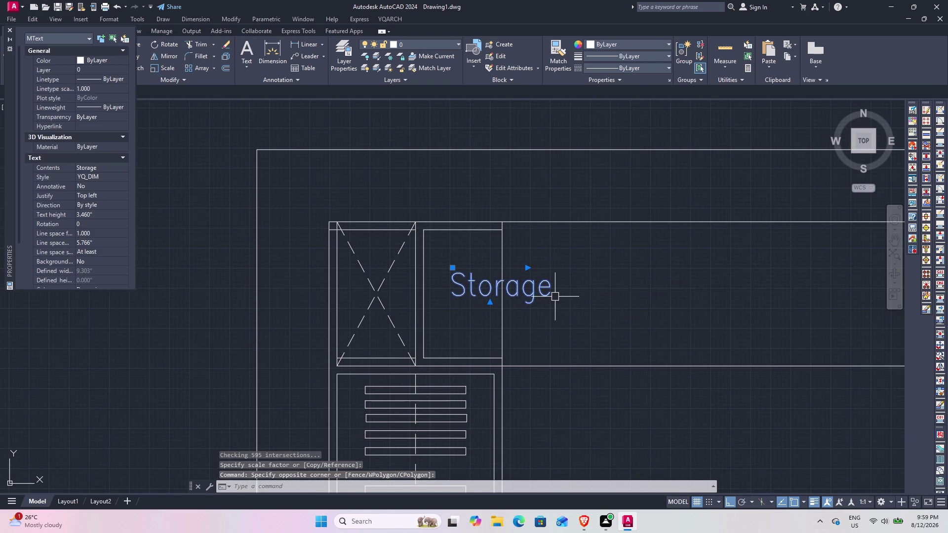
key(r)
text(o)
key(space)
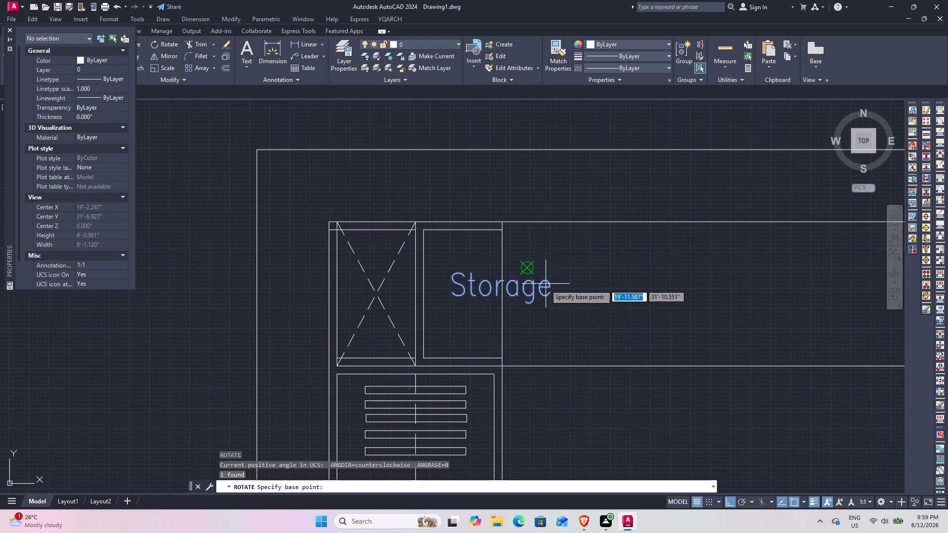
click(536, 300)
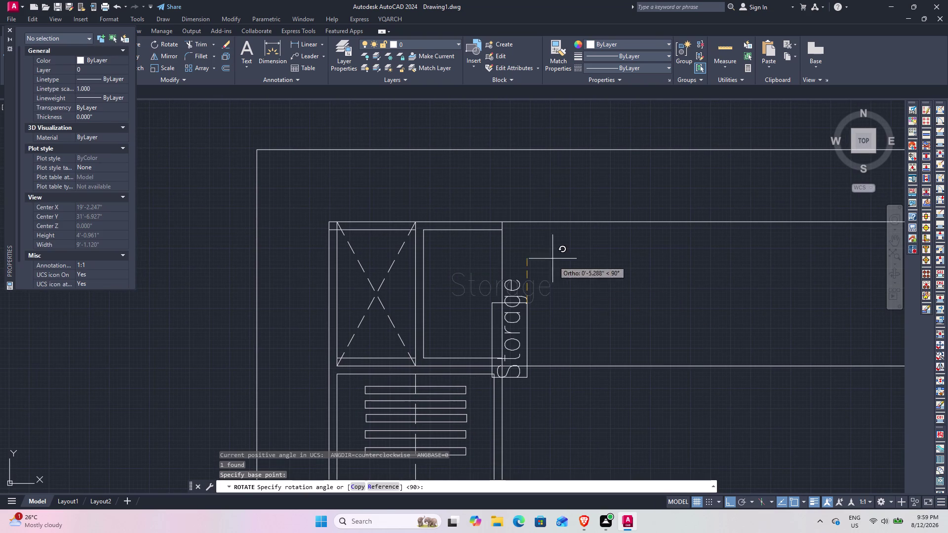
click(545, 243)
click(537, 364)
key(grave)
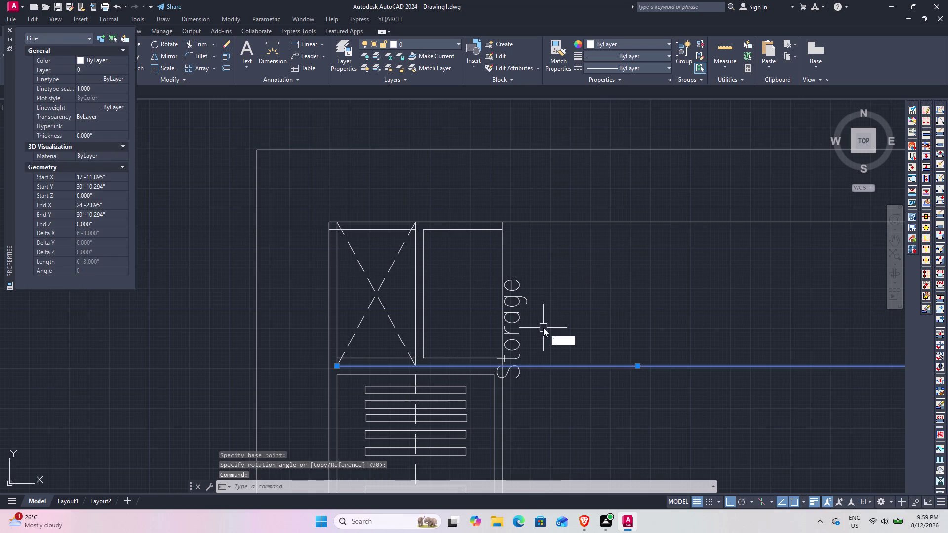
key(Escape)
With Ortho off, move the Storage label inside the storage compartment.
click(538, 330)
click(516, 296)
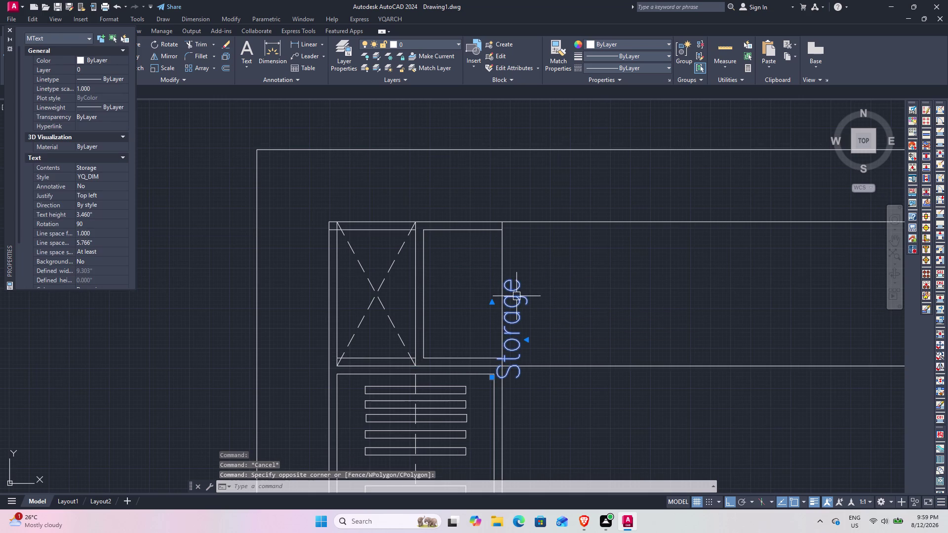
text(m)
key(space)
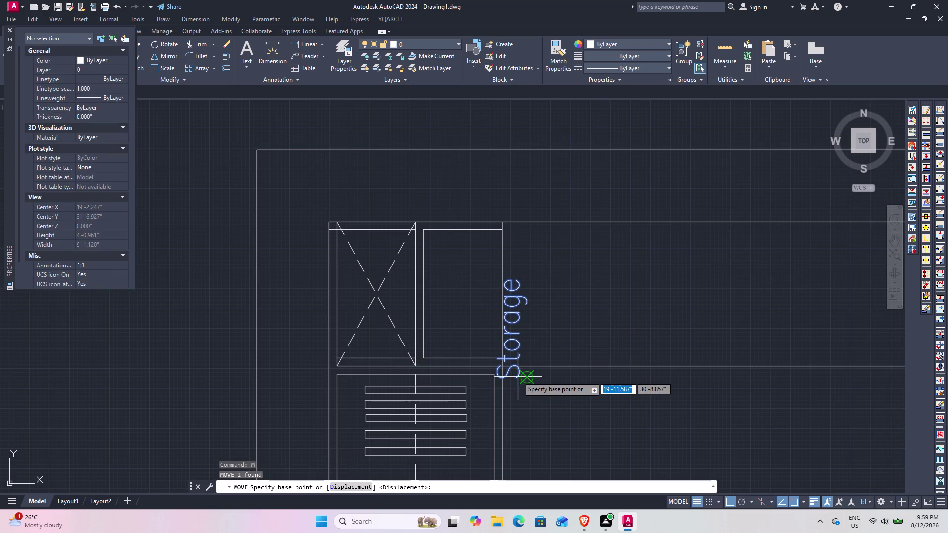
click(517, 376)
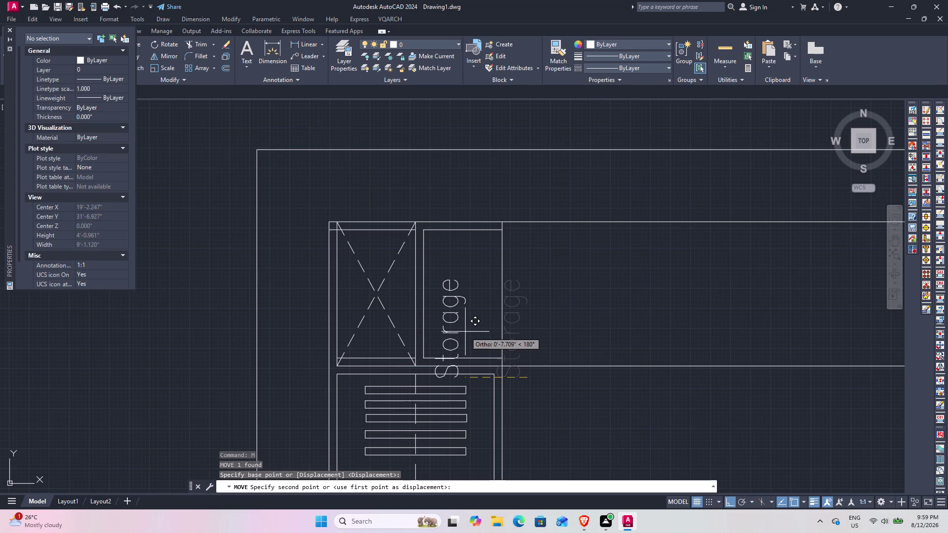
key(F8)
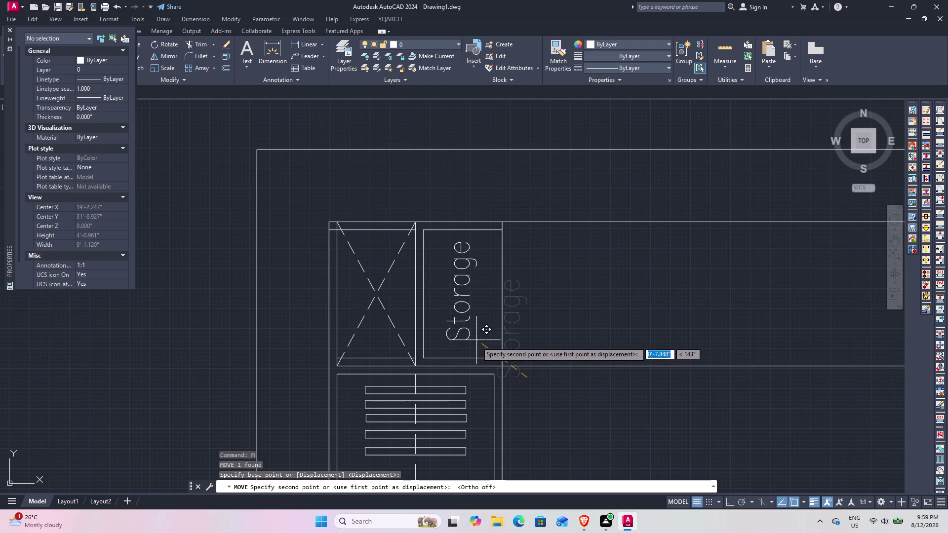
click(477, 342)
scroll(down, 3)
middle_drag(515, 352, 451, 213)
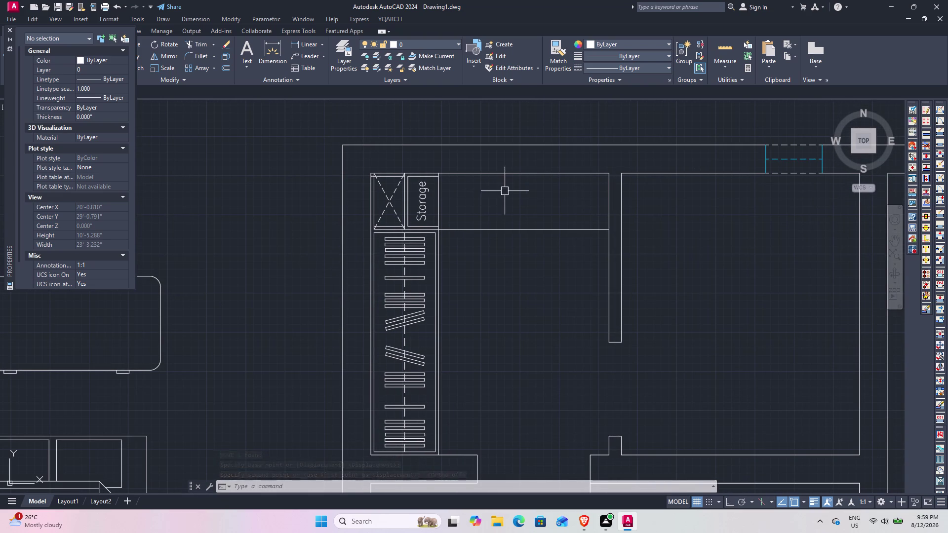
Draw a long, thin rectangle along the room's top wall.
middle_drag(505, 184, 503, 262)
scroll(up, 3)
scroll(up, 3)
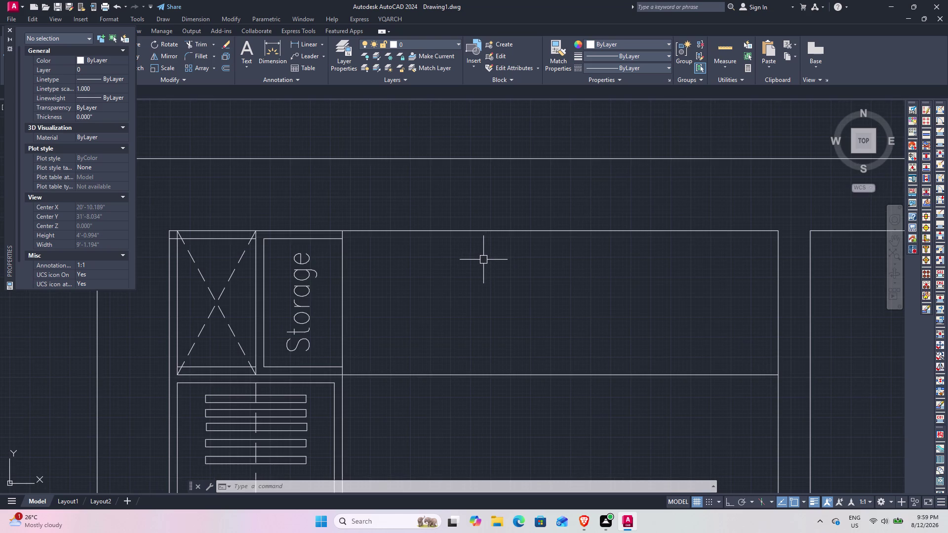
text(rev)
key(BackSpace)
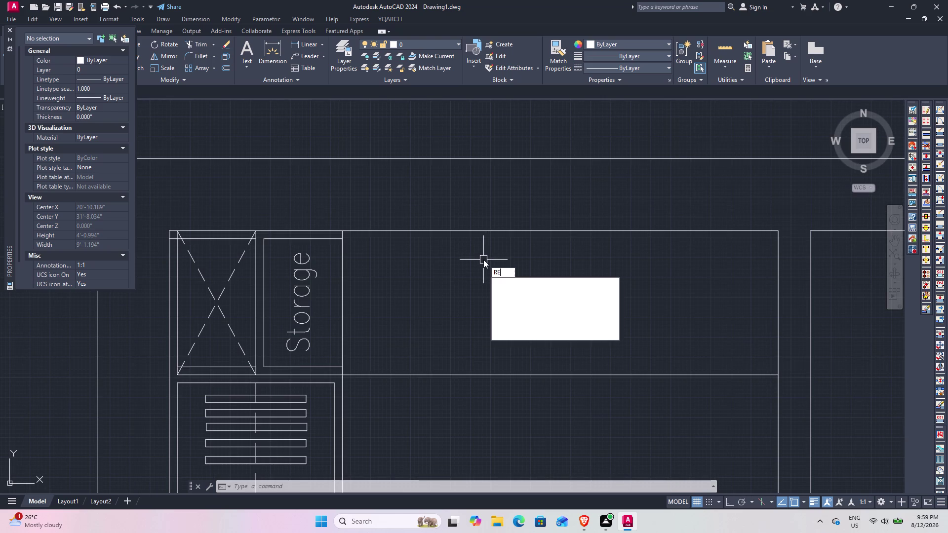
text(c)
key(space)
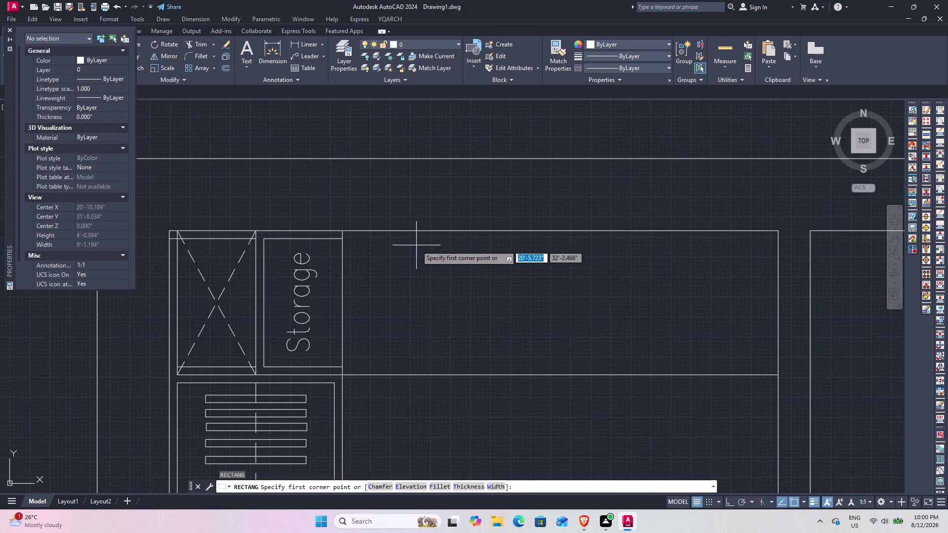
click(396, 241)
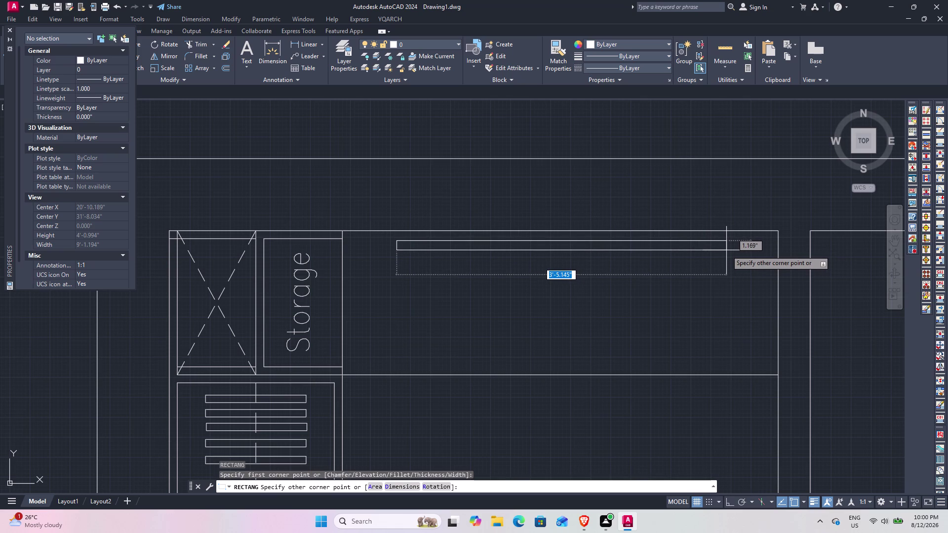
click(723, 250)
key(Escape)
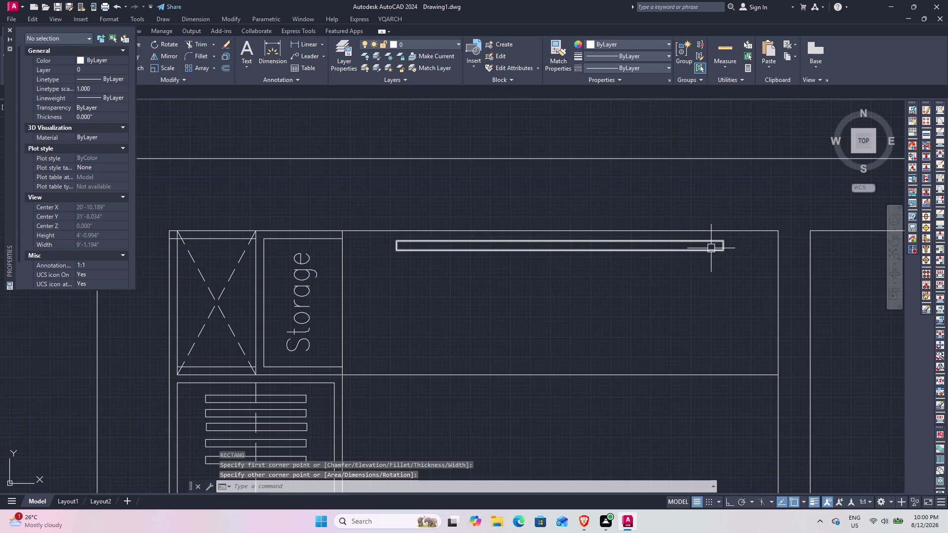
Select the new thin rectangle.
click(738, 266)
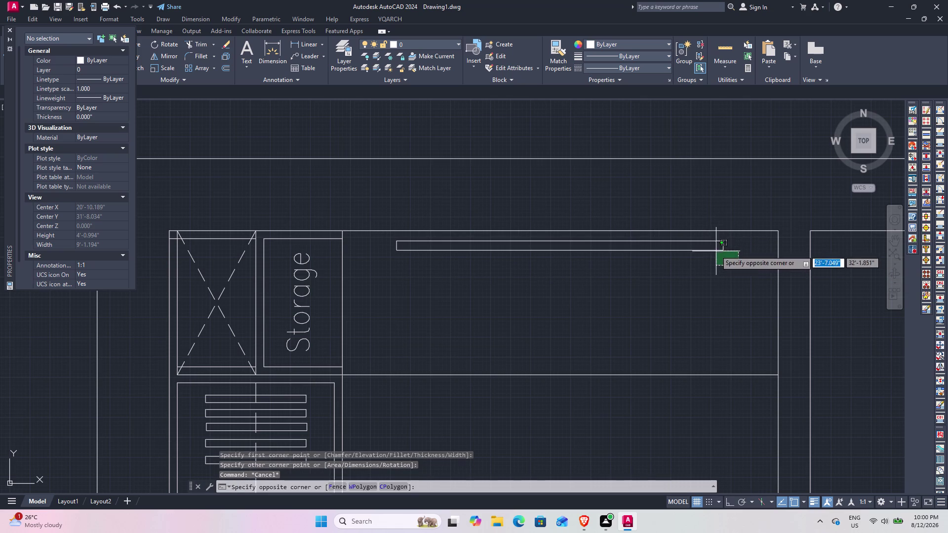
click(708, 237)
click(446, 46)
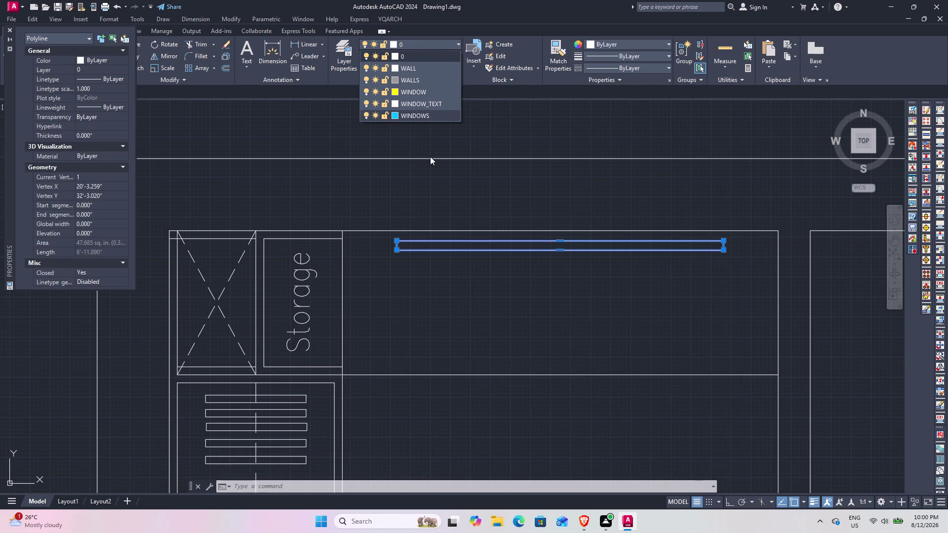
Delete the WINDOW_TEXT and WINDOW layers in the Layer Properties Manager.
key(Escape)
click(343, 52)
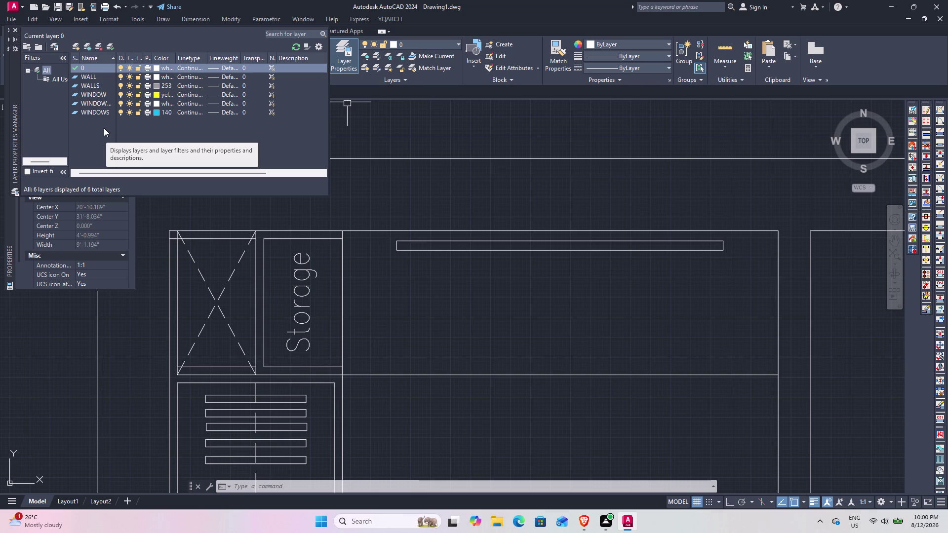
click(84, 92)
right_click(85, 91)
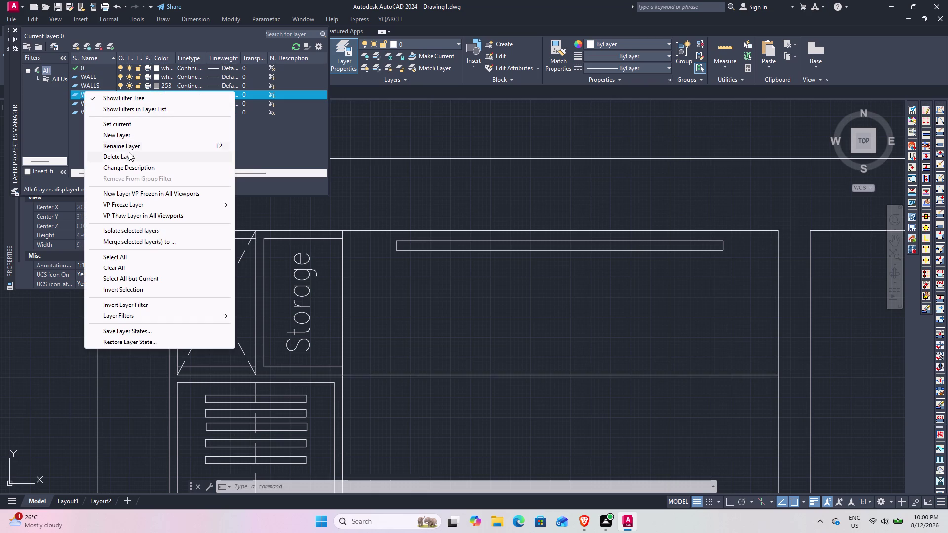
click(128, 155)
right_click(100, 91)
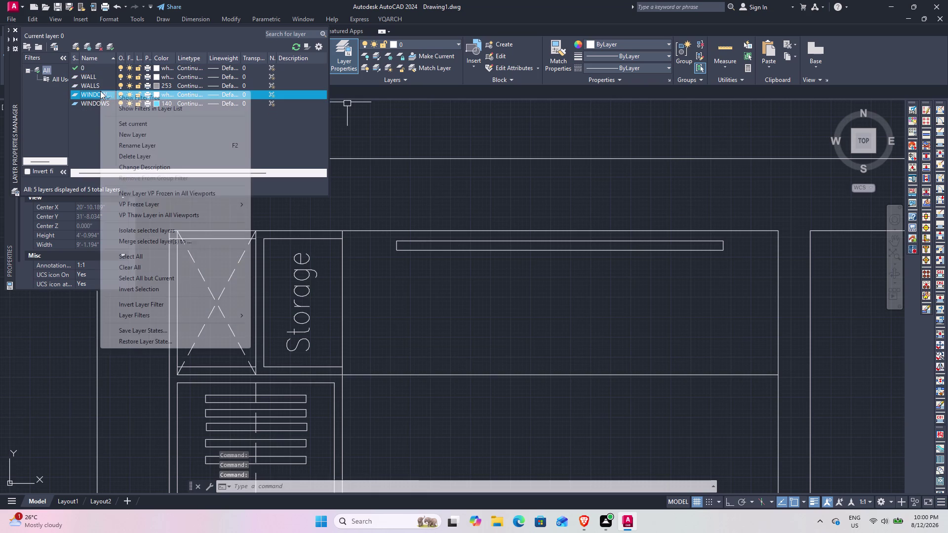
click(143, 157)
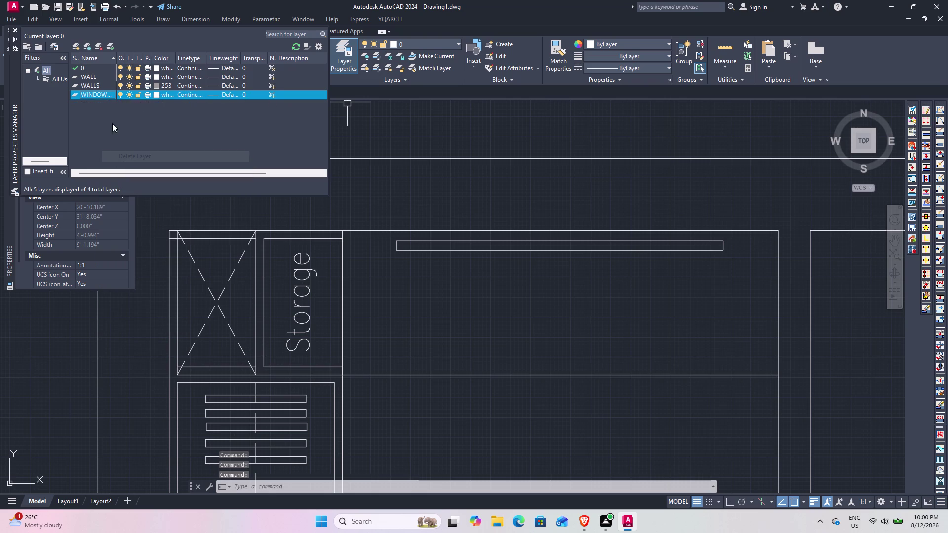
right_click(101, 96)
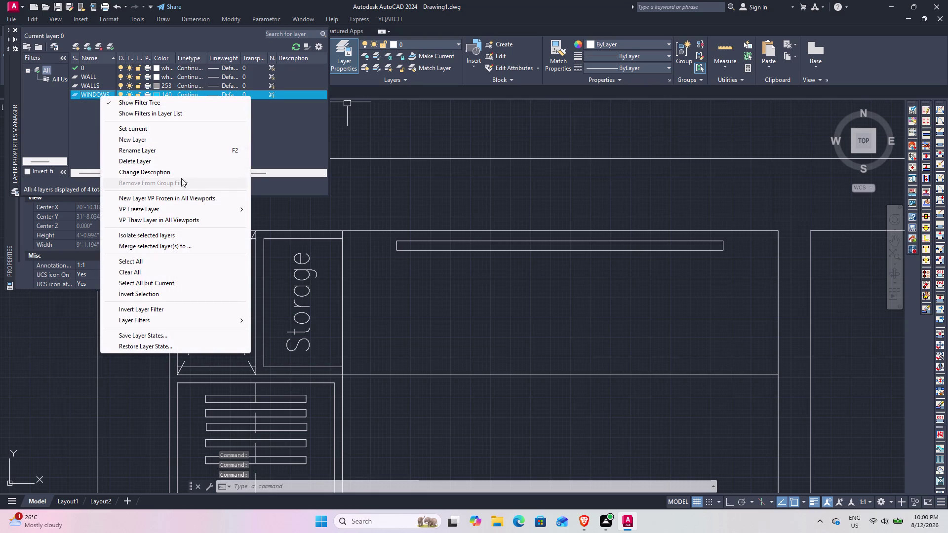
click(292, 135)
Add a new layer with its default name and close the layer manager.
scroll(down, 3)
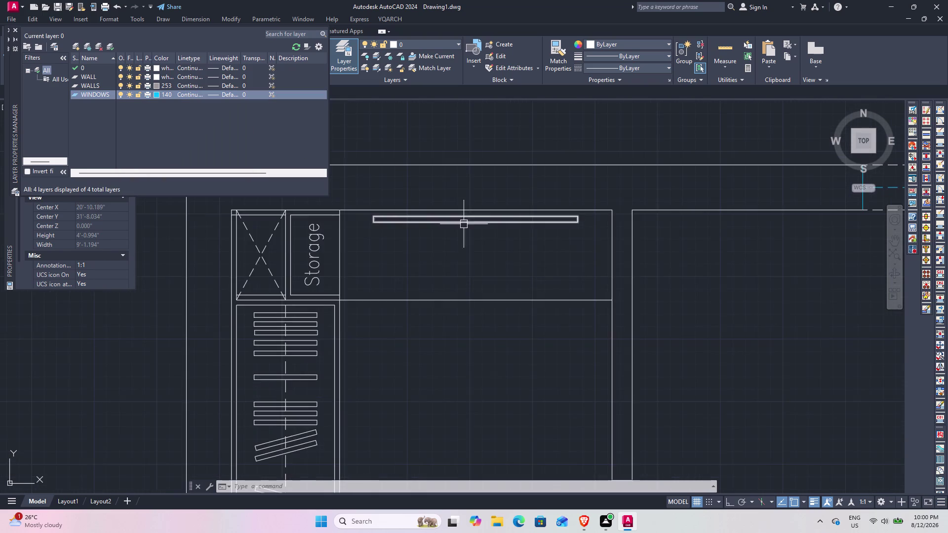
scroll(down, 3)
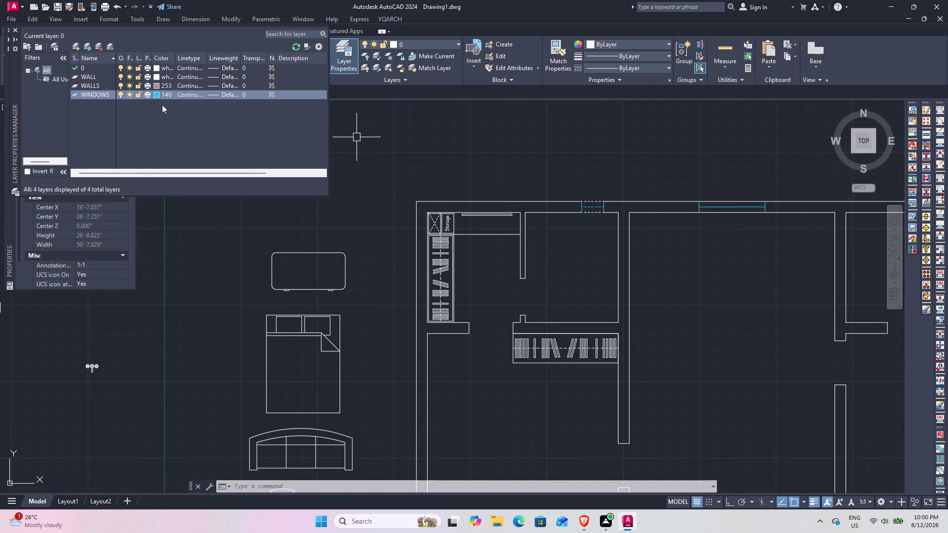
click(76, 43)
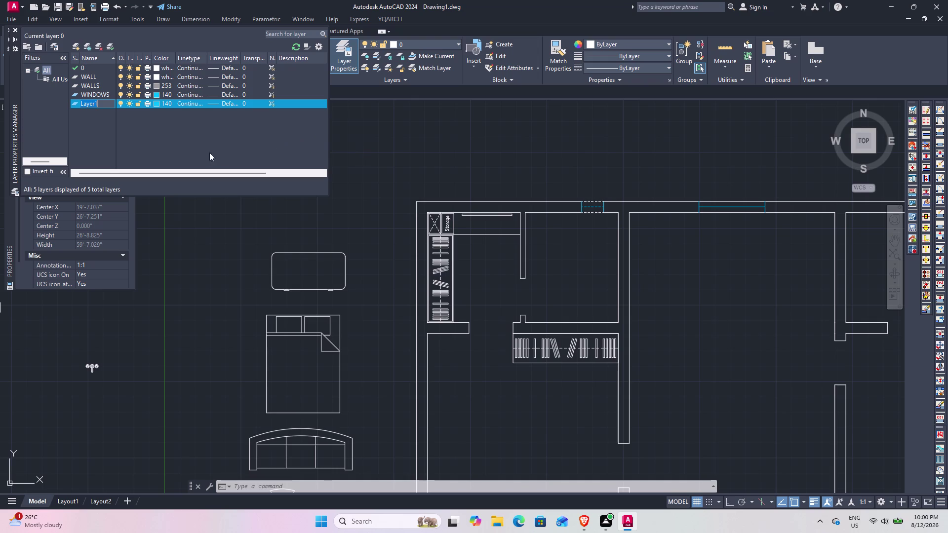
click(364, 137)
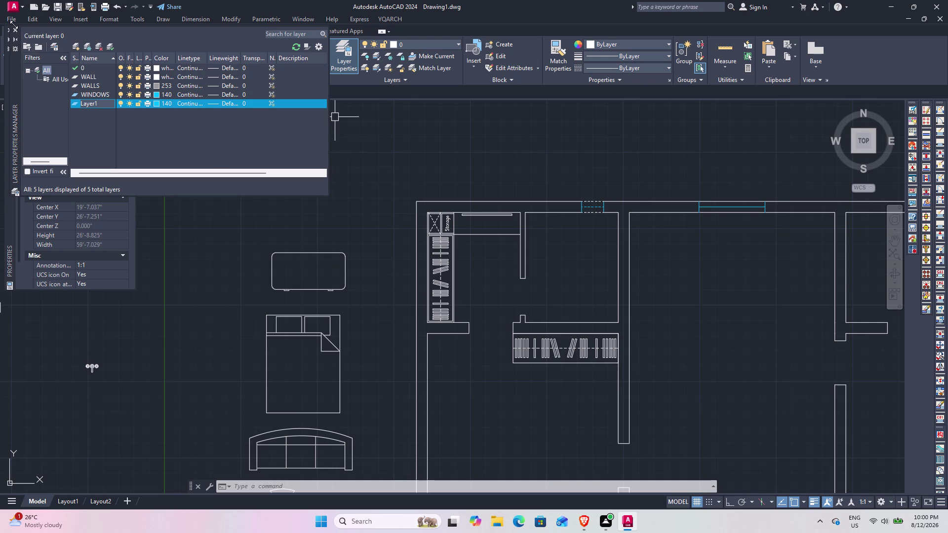
click(14, 29)
Put the thin rectangle on the WINDOWS layer and begin a hatch fill.
click(440, 41)
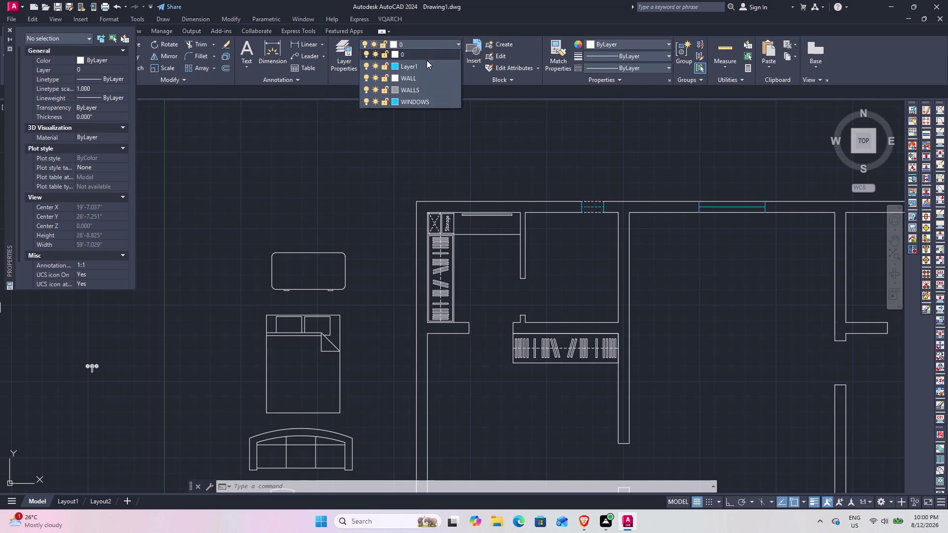
scroll(up, 3)
scroll(up, 3)
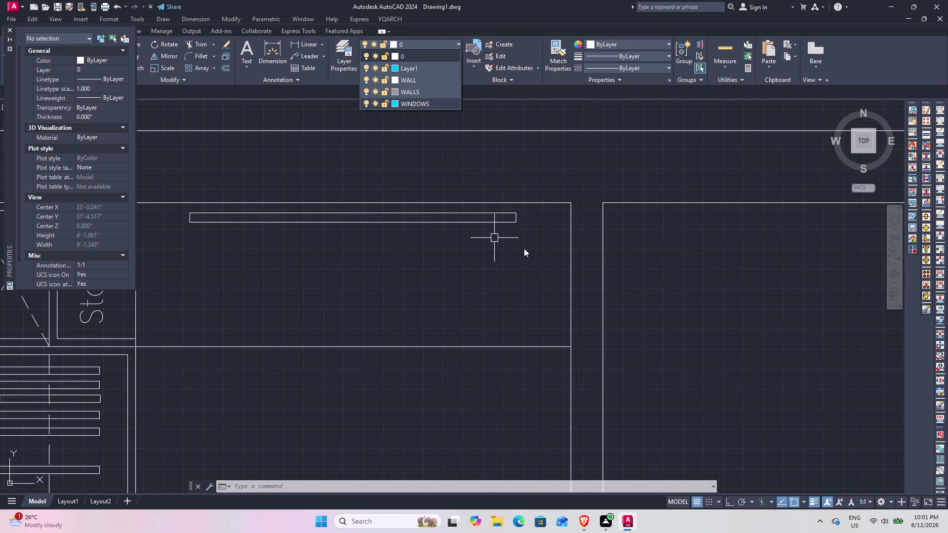
click(508, 224)
click(427, 44)
click(413, 104)
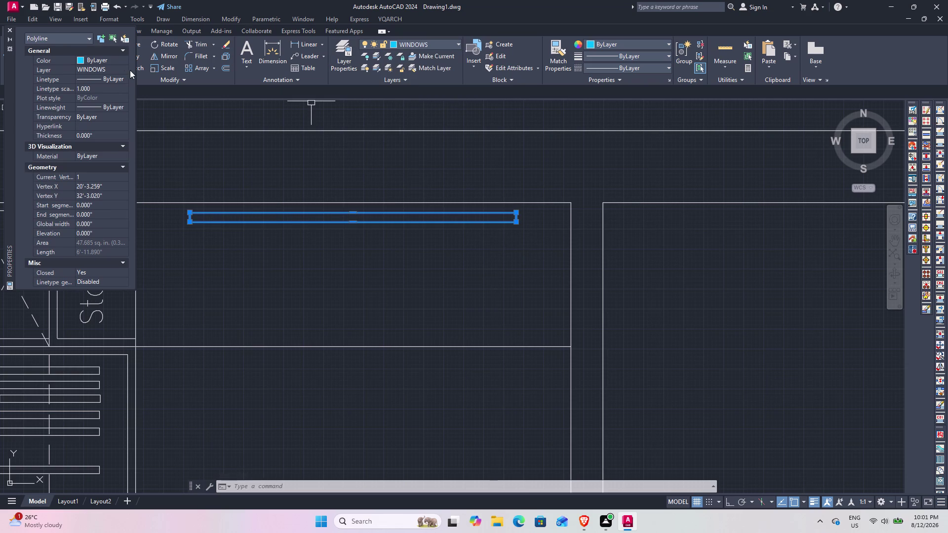
text(h)
key(space)
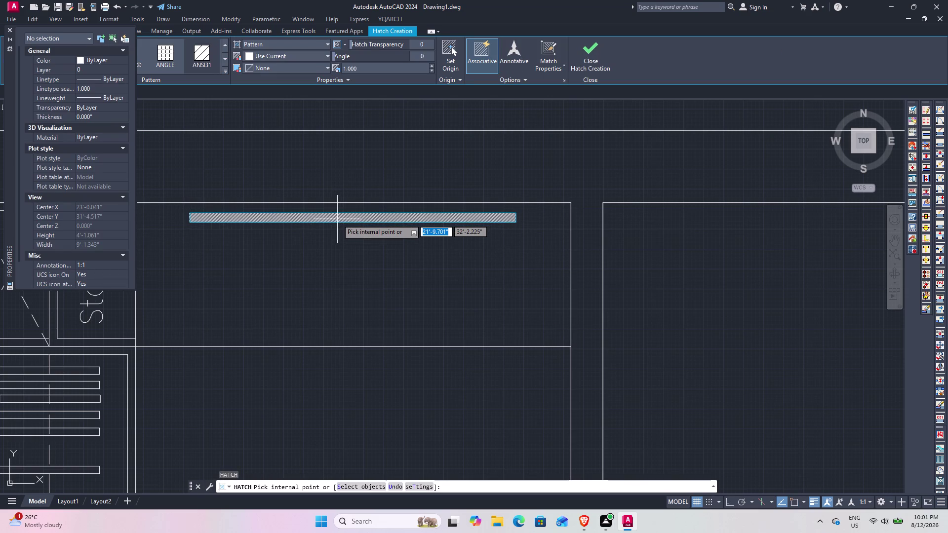
Hatch the thin rectangle in blue and drag the Properties palette off the drawing.
click(328, 53)
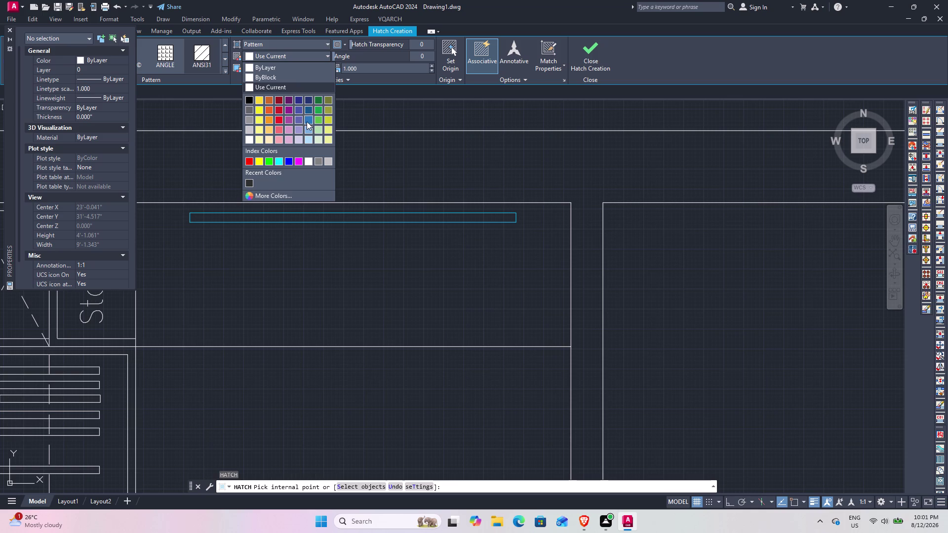
click(307, 120)
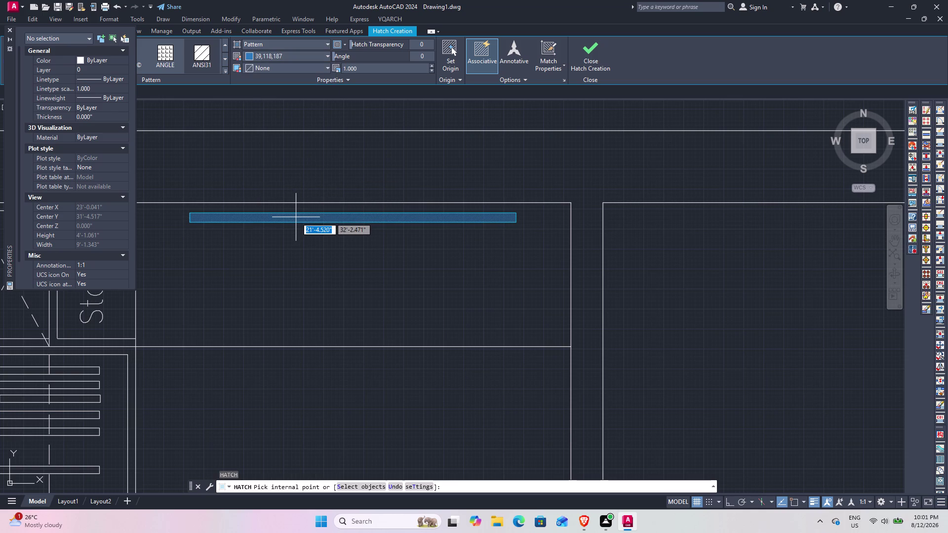
click(296, 218)
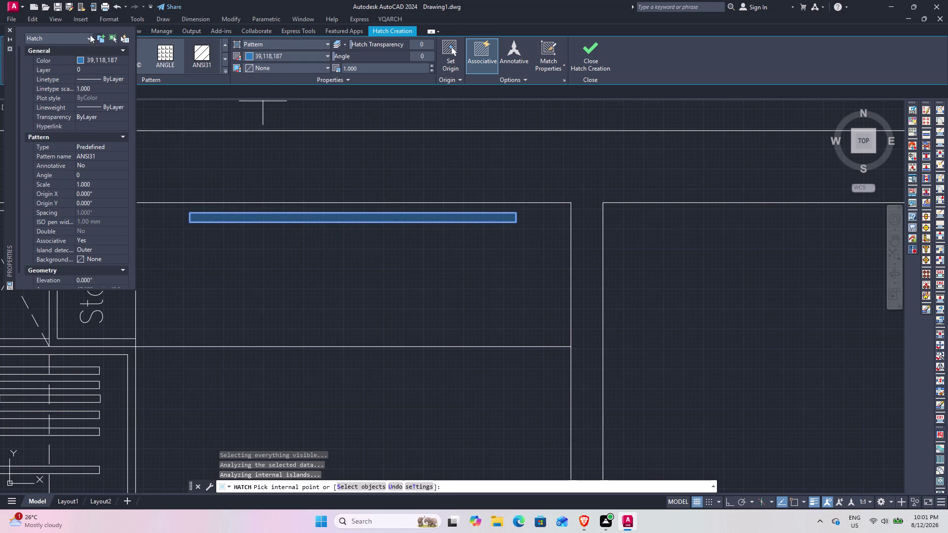
drag(71, 29, 386, 16)
drag(81, 27, 118, 32)
drag(10, 87, 607, 47)
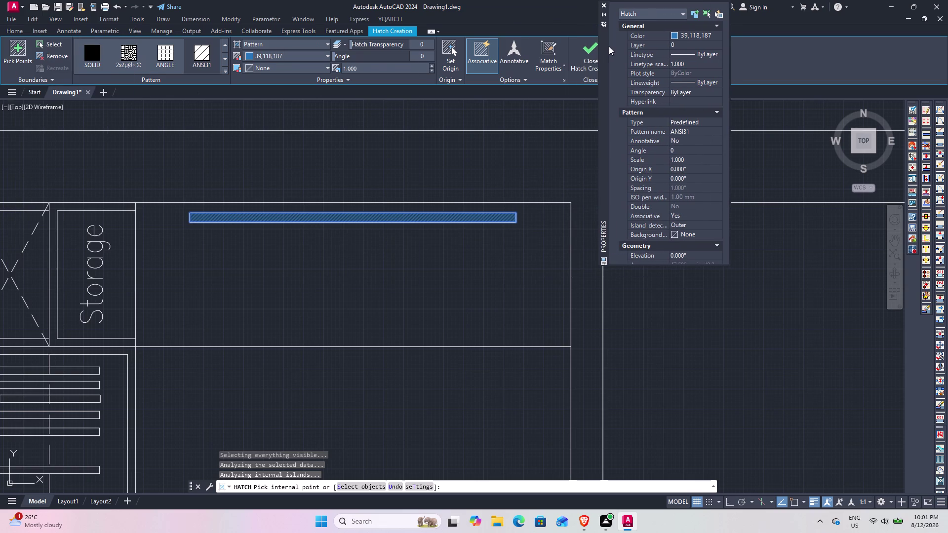
drag(606, 47, 610, 47)
Make the hatch a solid darker blue and dock the Properties palette right.
click(92, 58)
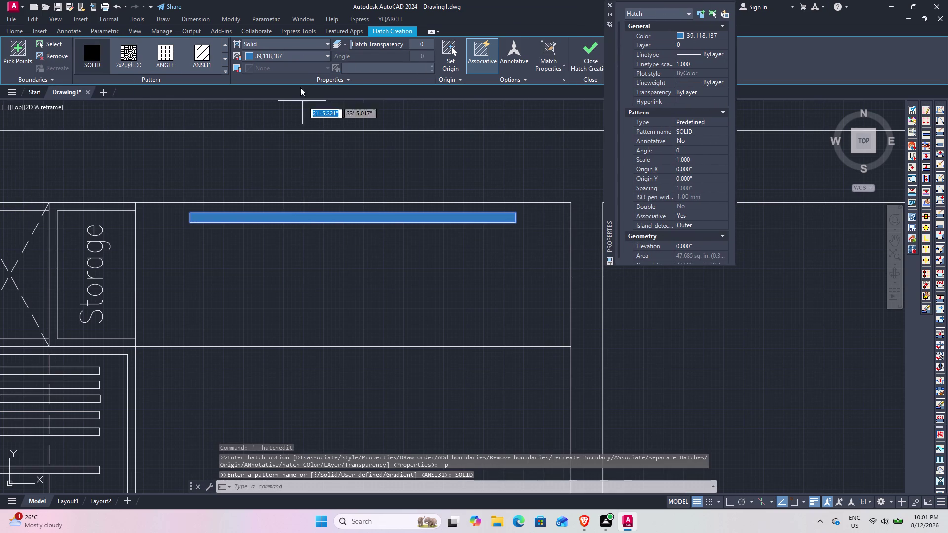
click(301, 54)
click(306, 101)
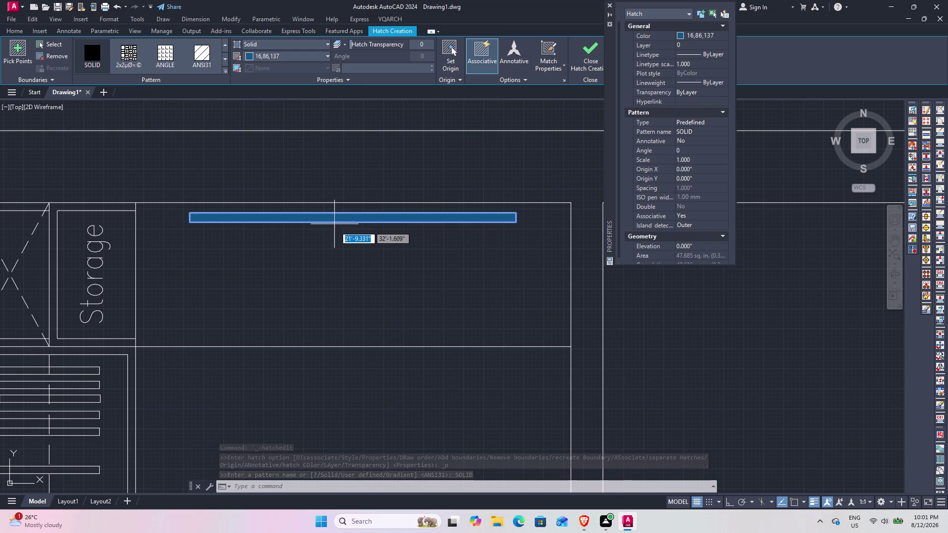
click(602, 62)
drag(648, 2, 730, 0)
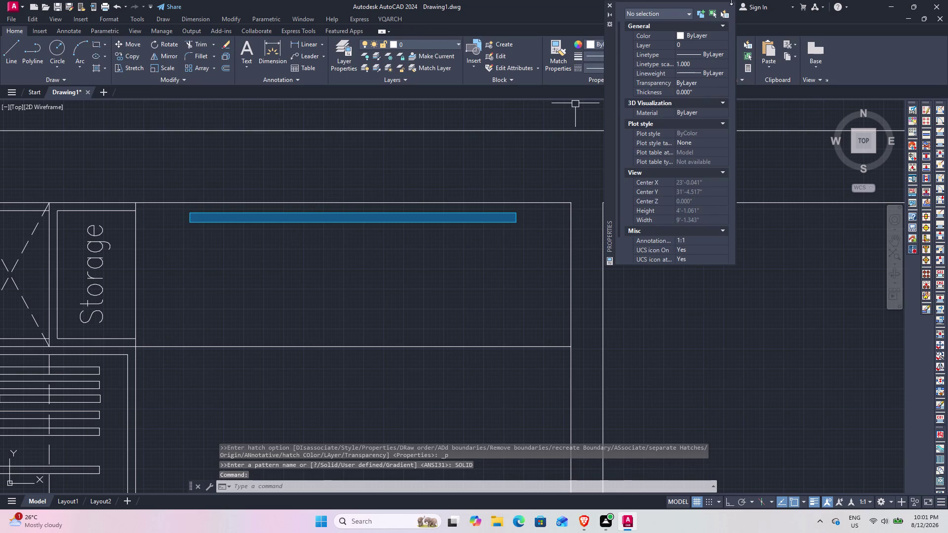
drag(729, 0, 733, 1)
drag(607, 51, 849, 80)
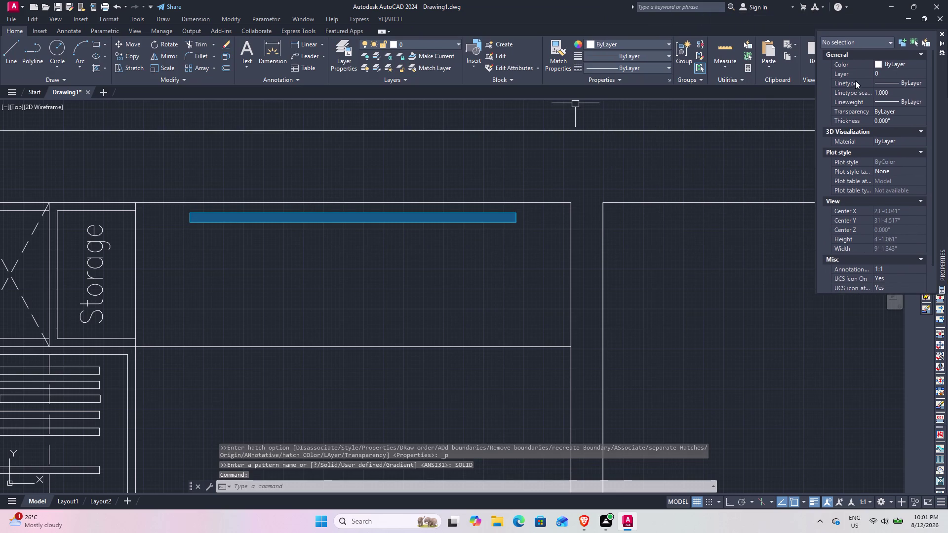
drag(848, 80, 866, 75)
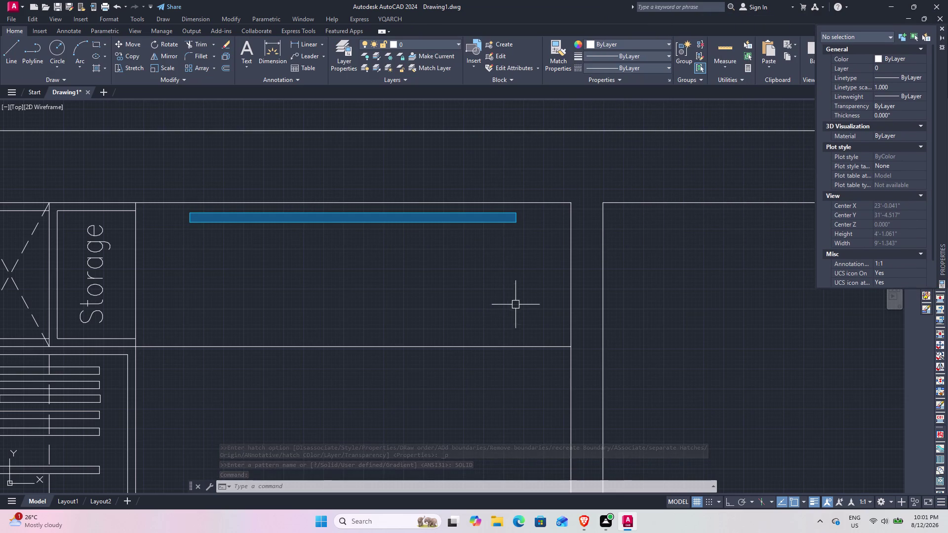
key(Escape)
scroll(down, 3)
middle_drag(378, 327, 375, 271)
scroll(up, 3)
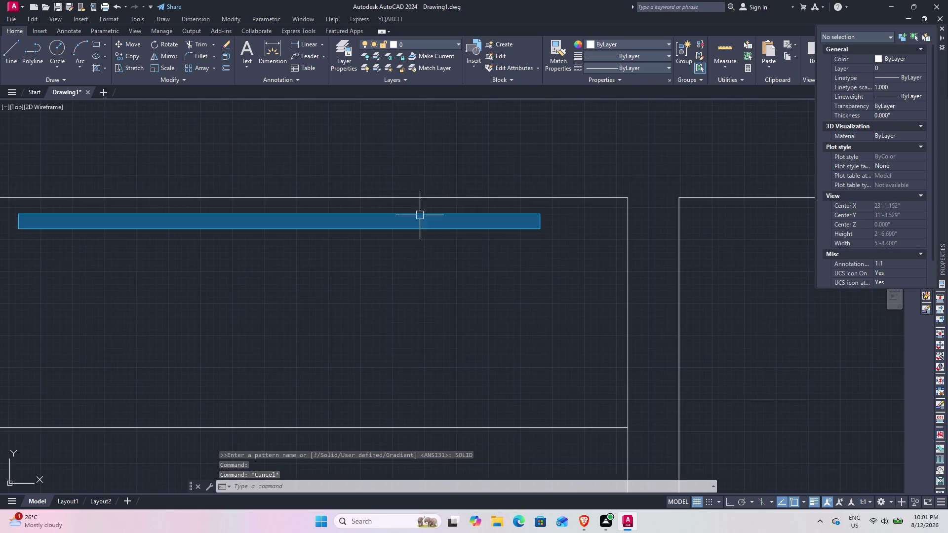
click(543, 243)
click(535, 217)
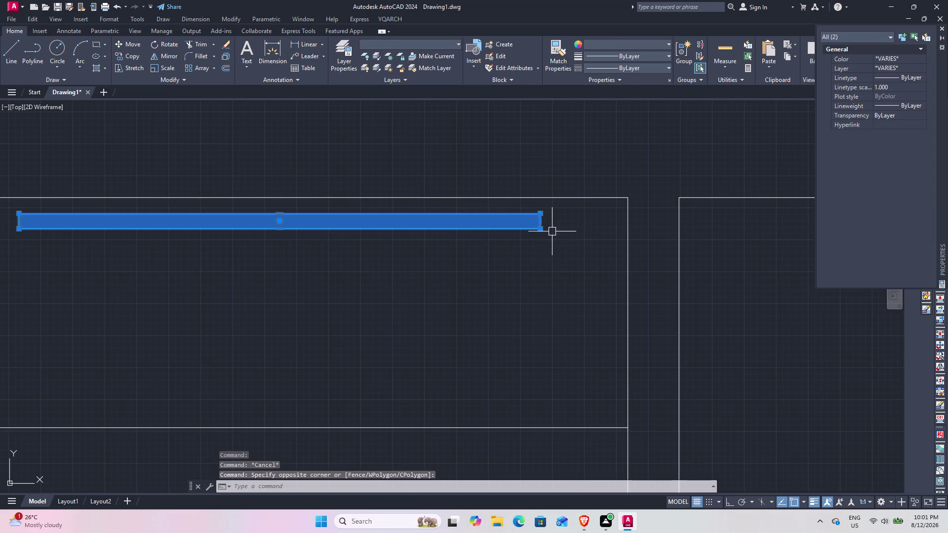
click(541, 230)
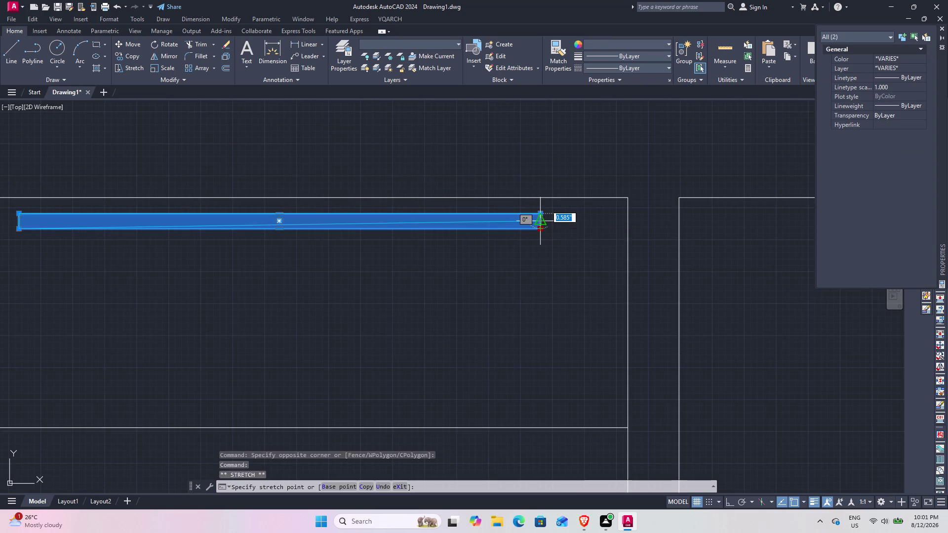
key(grave)
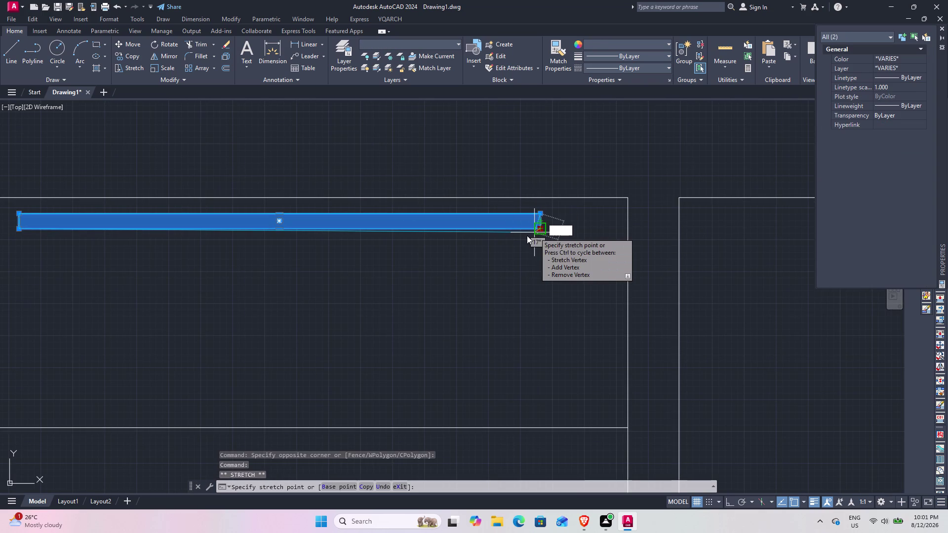
key(Escape)
key(Escape)
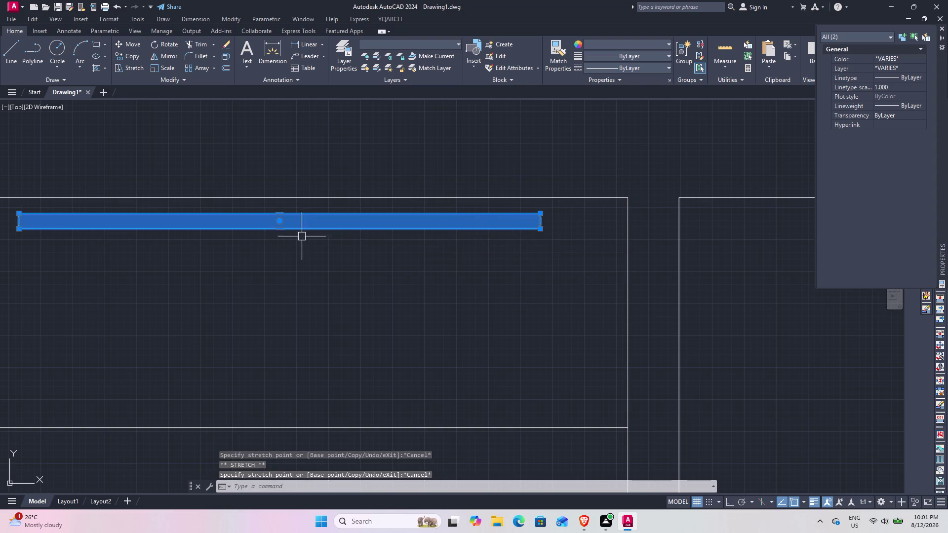
click(280, 231)
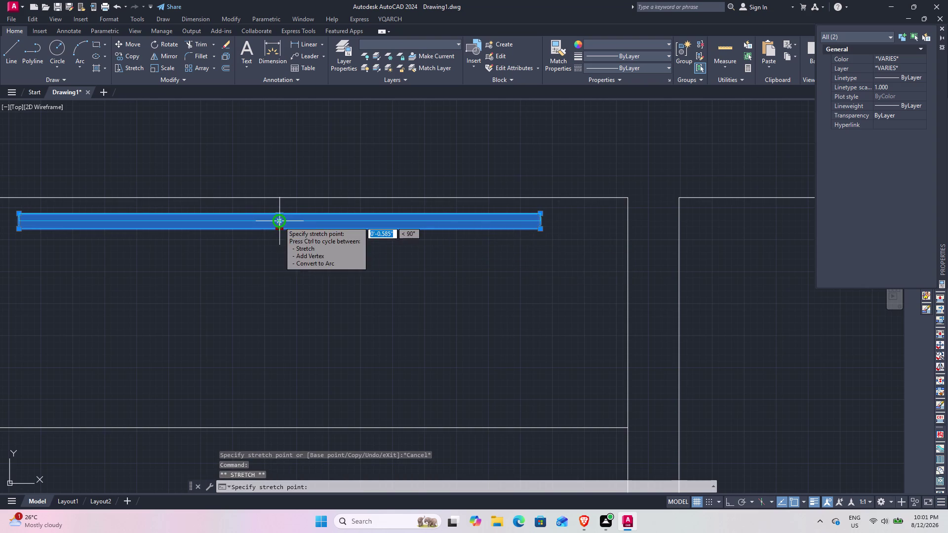
click(279, 221)
scroll(down, 3)
key(Escape)
scroll(down, 3)
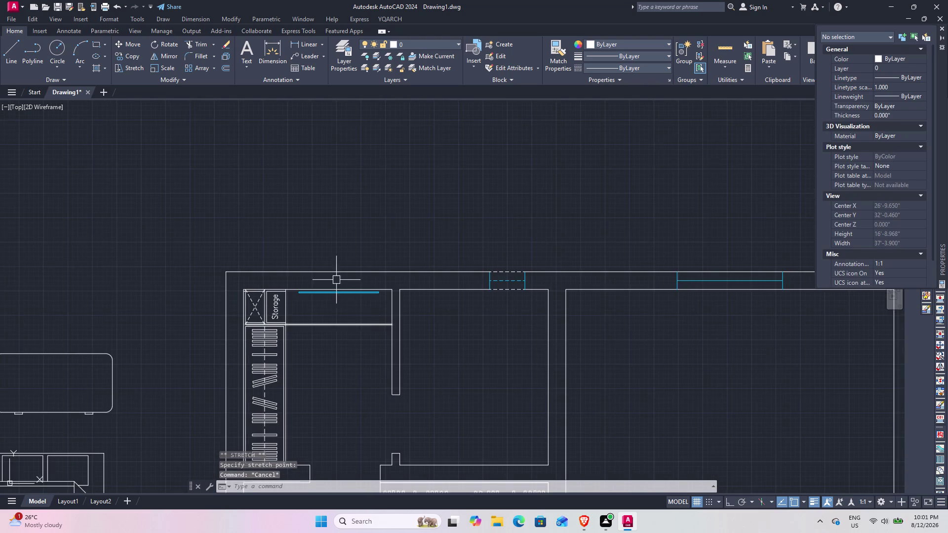
middle_drag(333, 272, 322, 234)
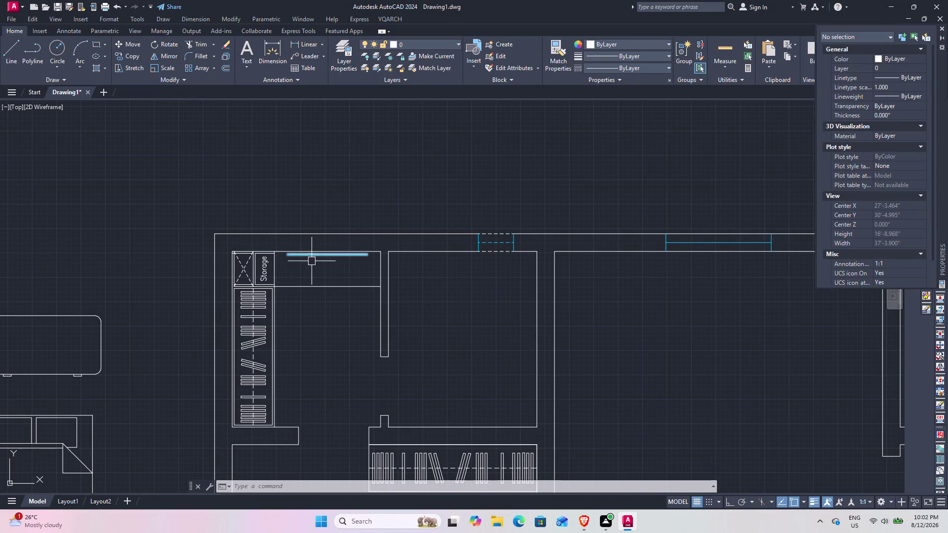
Pan to the closet area, check the layer list, then open Layer Properties Manager.
scroll(up, 3)
middle_drag(326, 333, 350, 317)
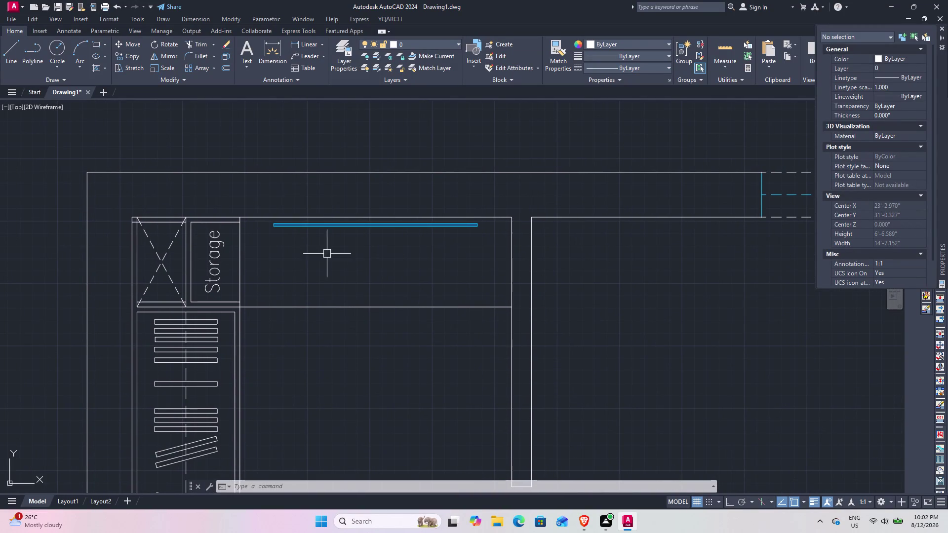
click(409, 46)
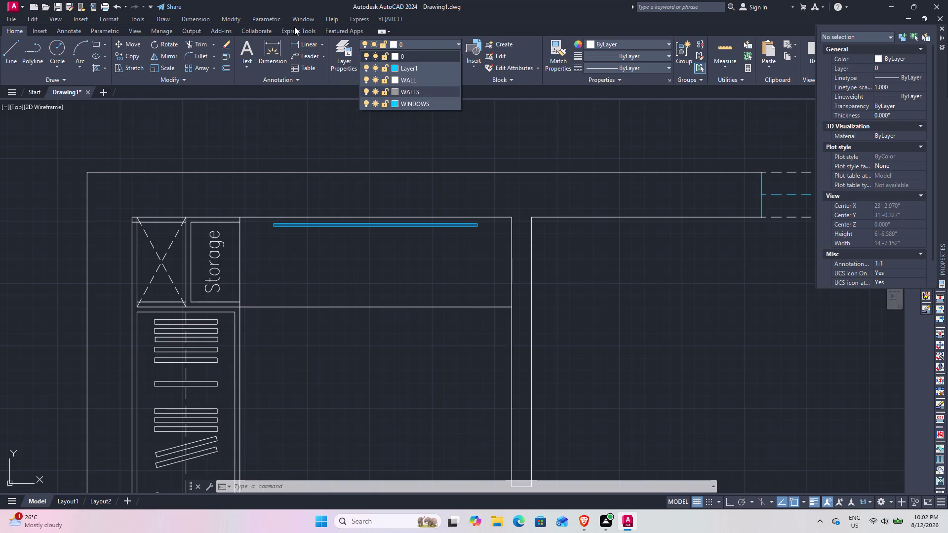
click(345, 51)
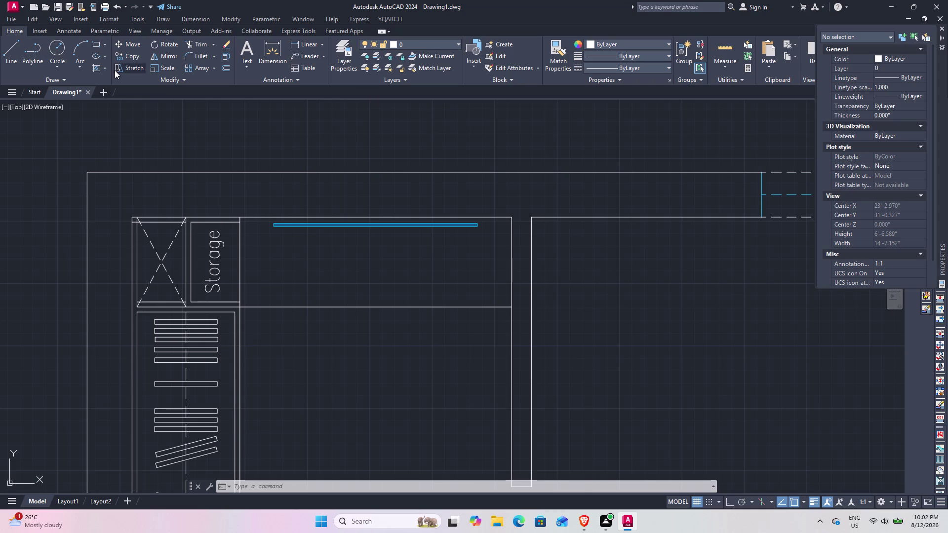
click(341, 52)
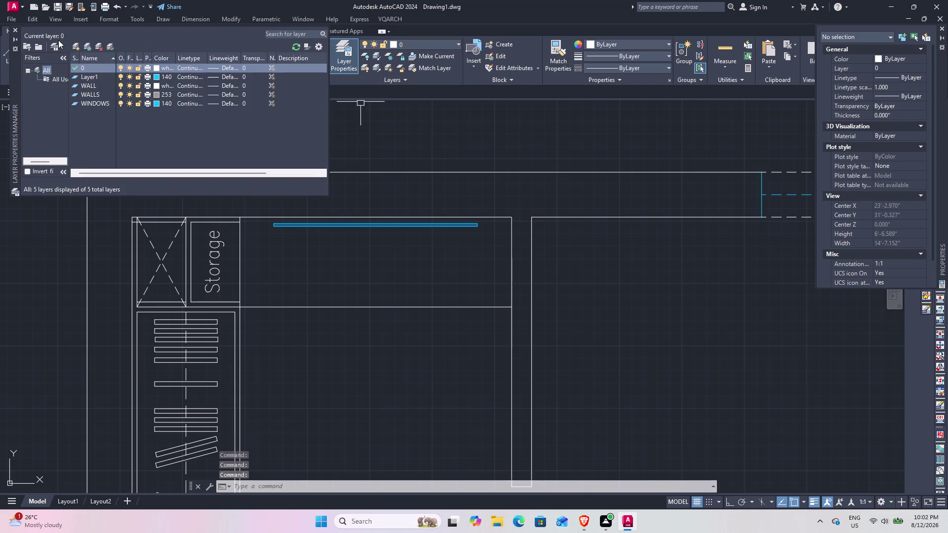
Create a layer keeping the default name Layer2, then close the layer manager.
click(78, 45)
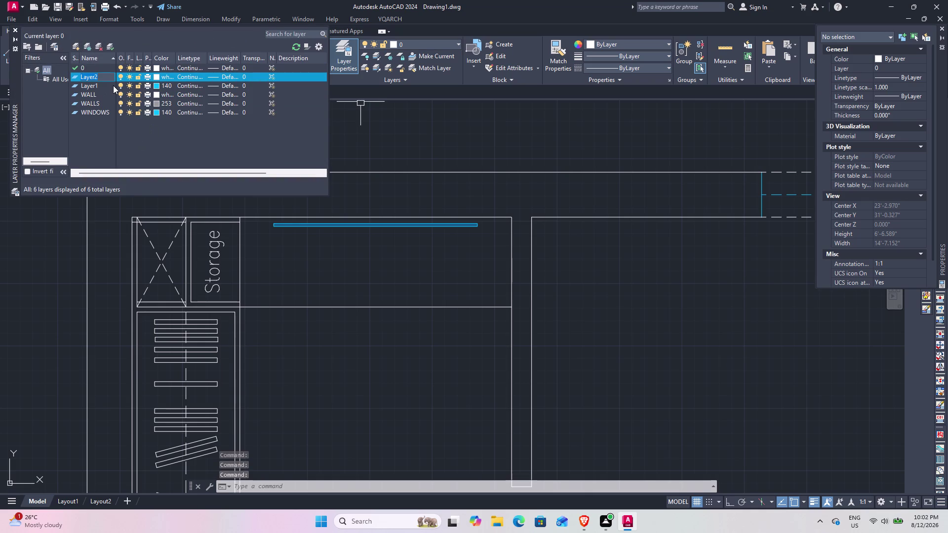
key(f)
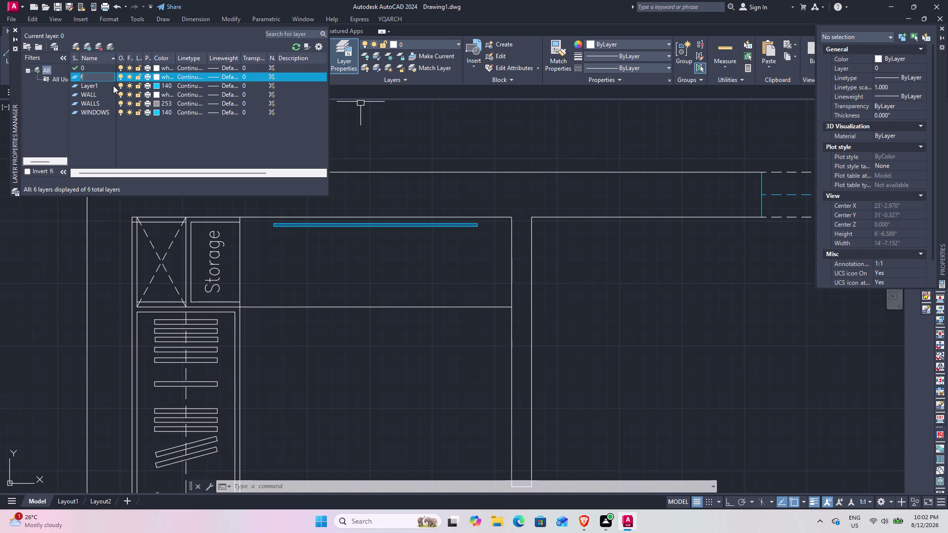
key(Escape)
key(Escape)
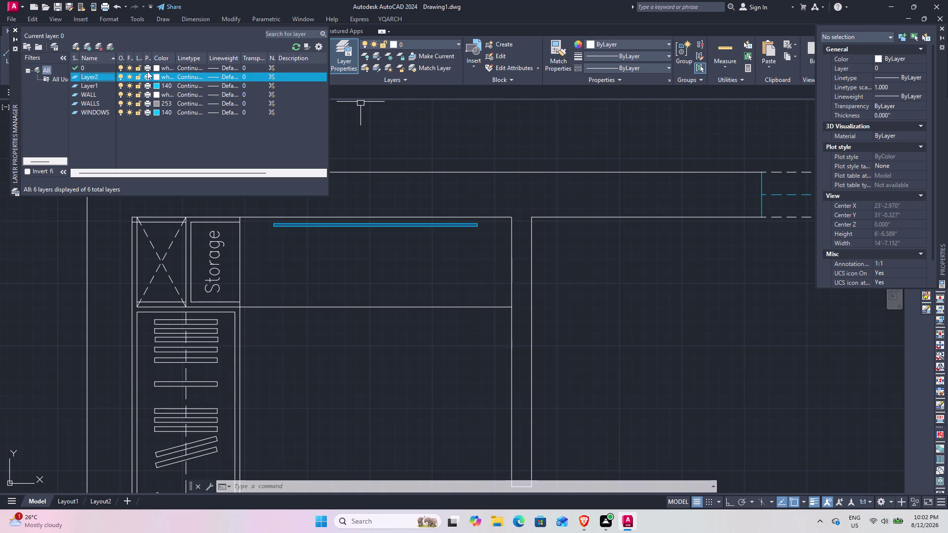
click(10, 28)
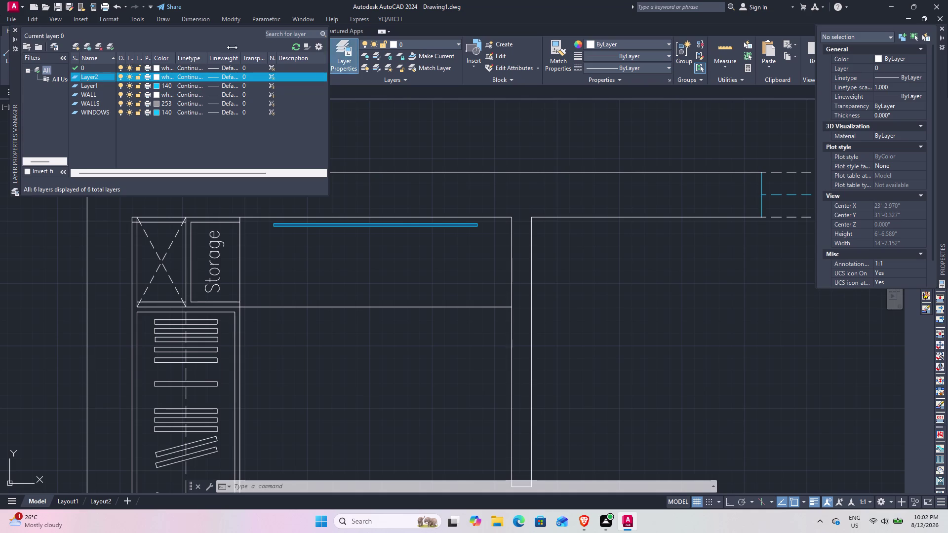
click(15, 29)
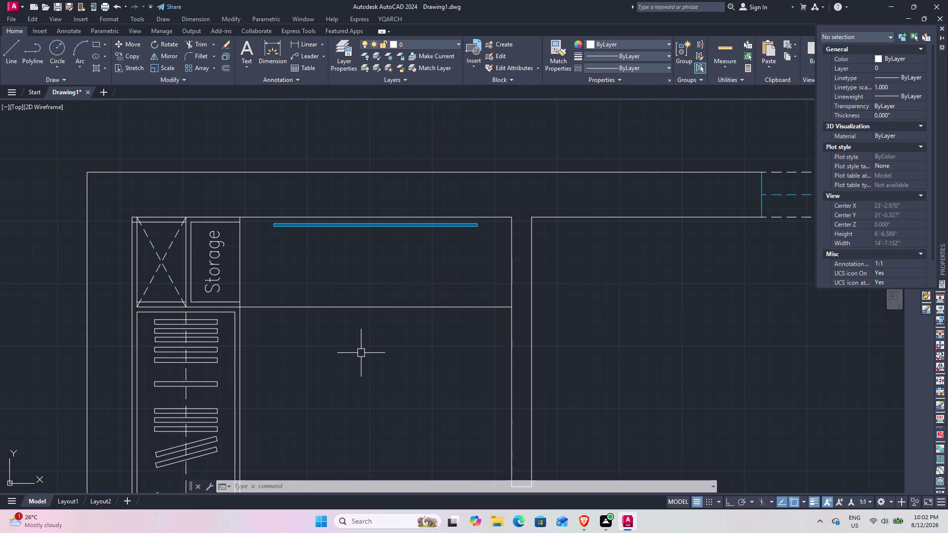
Draw a circle centred on the wall line below the storage area.
text(c)
key(space)
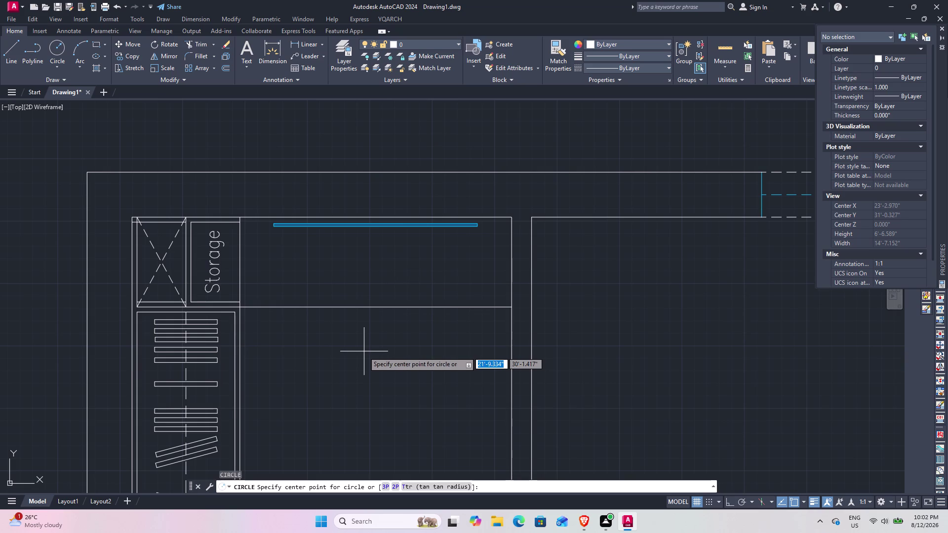
click(325, 311)
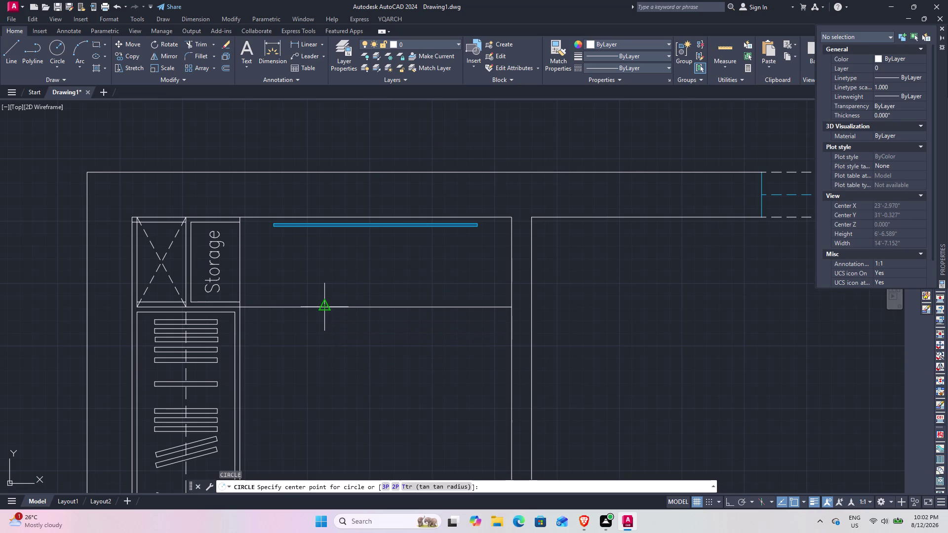
click(375, 331)
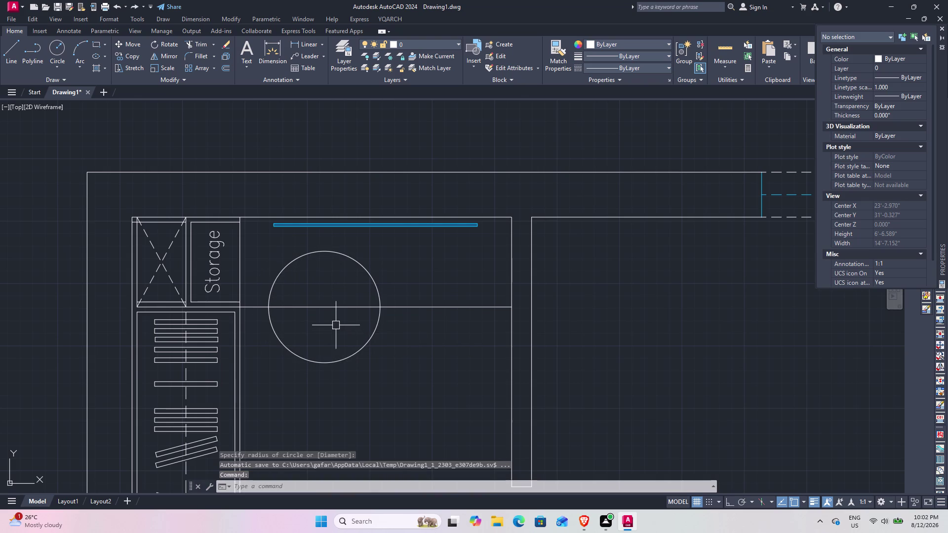
key(space)
click(324, 305)
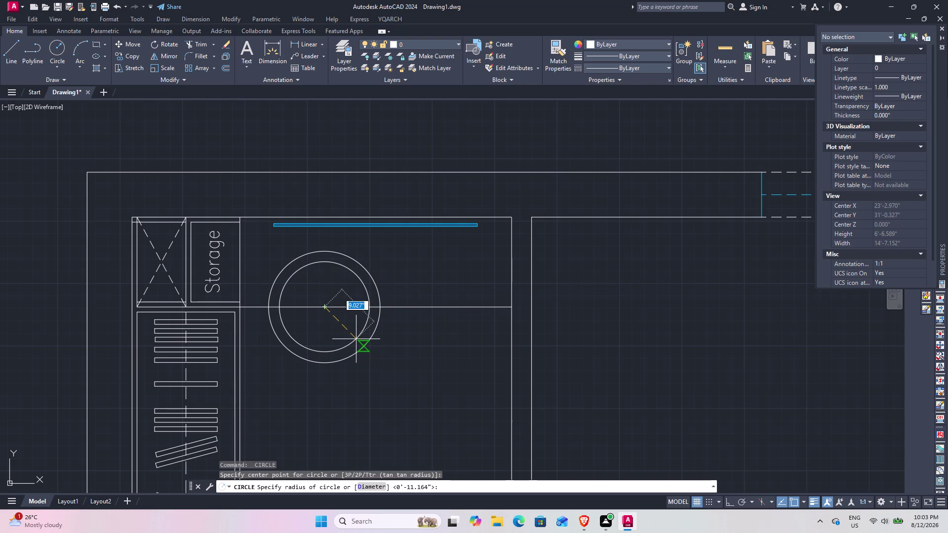
key(Escape)
Offset the circle 1 inch inward to make a concentric copy.
text(o)
key(space)
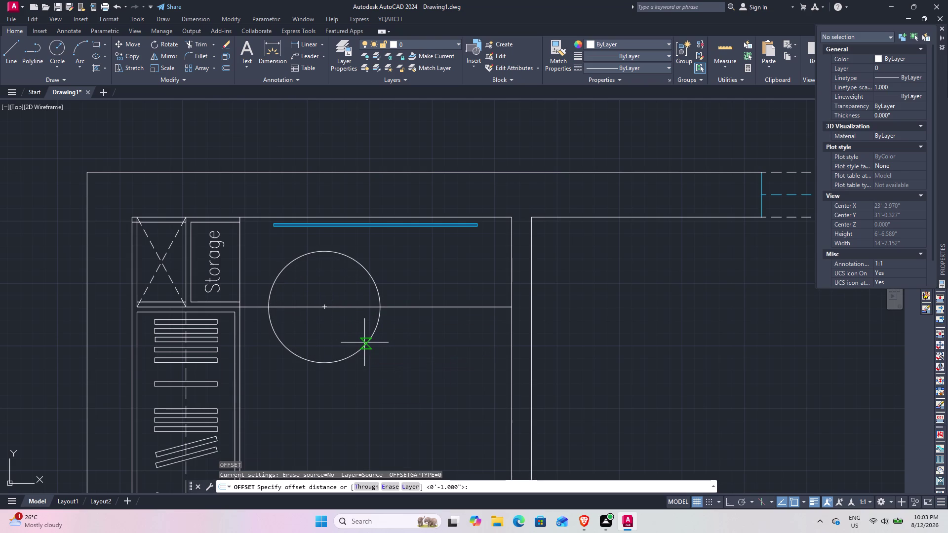
key(1)
key(Return)
click(365, 342)
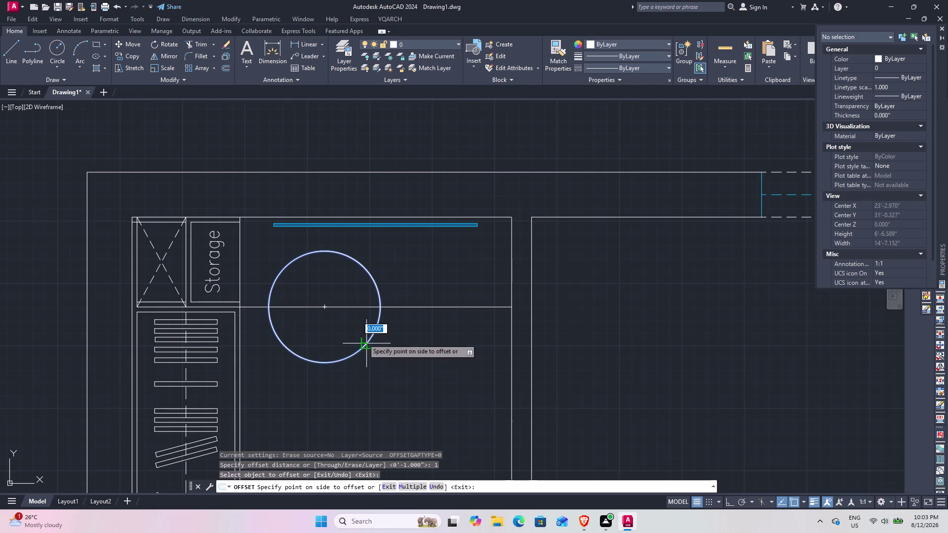
click(357, 329)
key(grave)
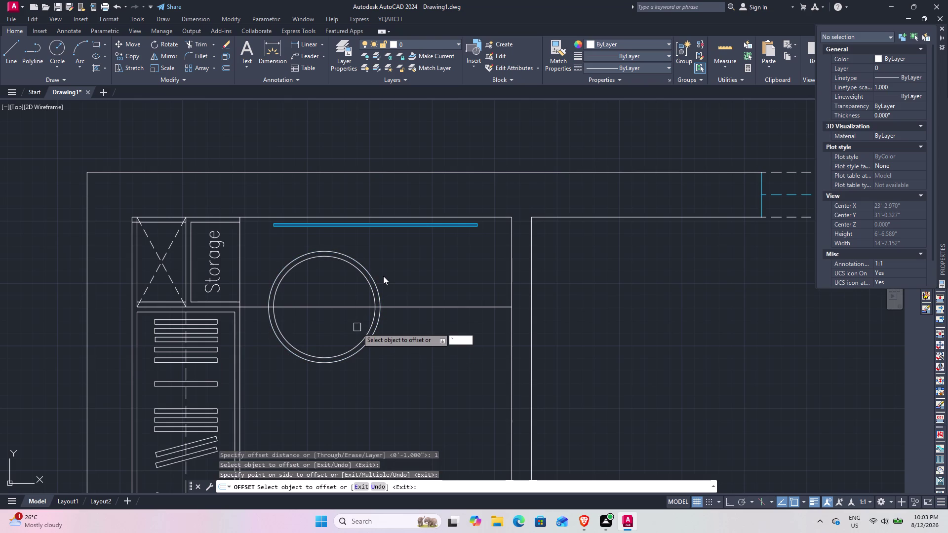
key(Escape)
key(Escape)
key(Escape)
Start trimming the two circles with TR.
key(t)
key(r)
key(space)
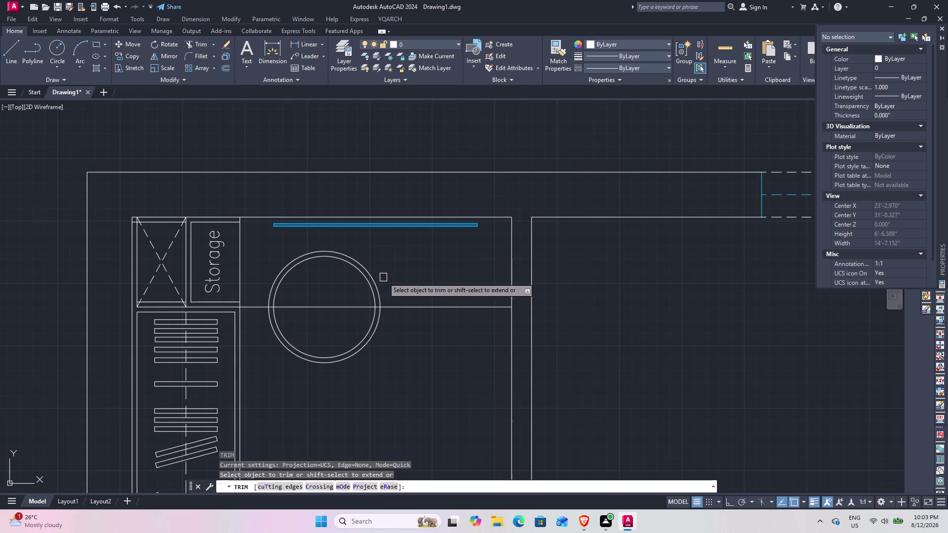
Trim away the upper halves of both circles, leaving two semicircular arcs.
click(383, 277)
click(366, 283)
scroll(up, 3)
scroll(down, 3)
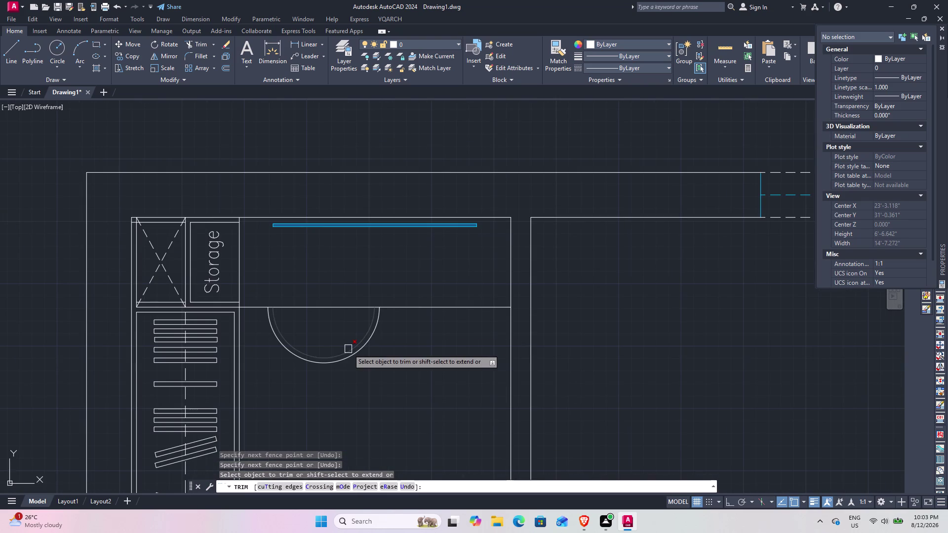
key(Escape)
Move the two semicircular arcs onto the wall line.
drag(384, 366, 370, 353)
click(354, 333)
text(m)
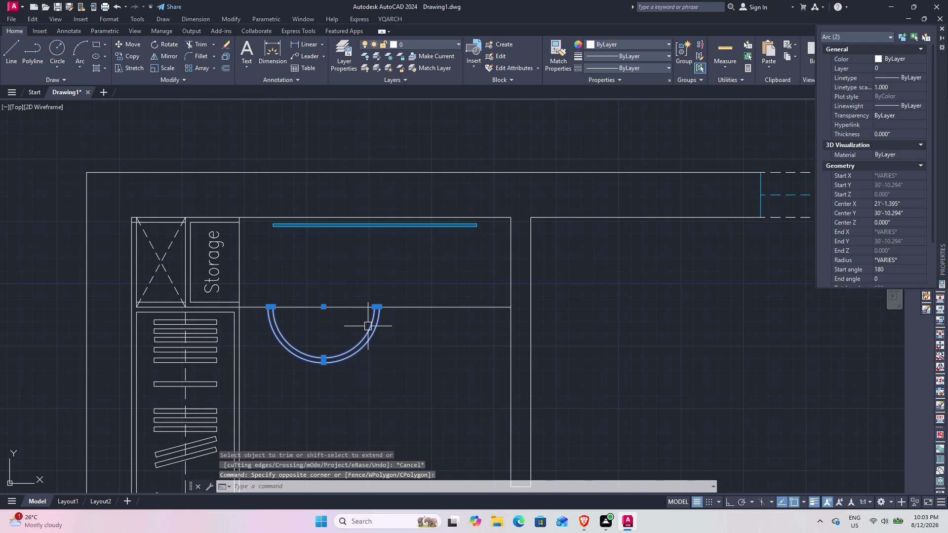
key(space)
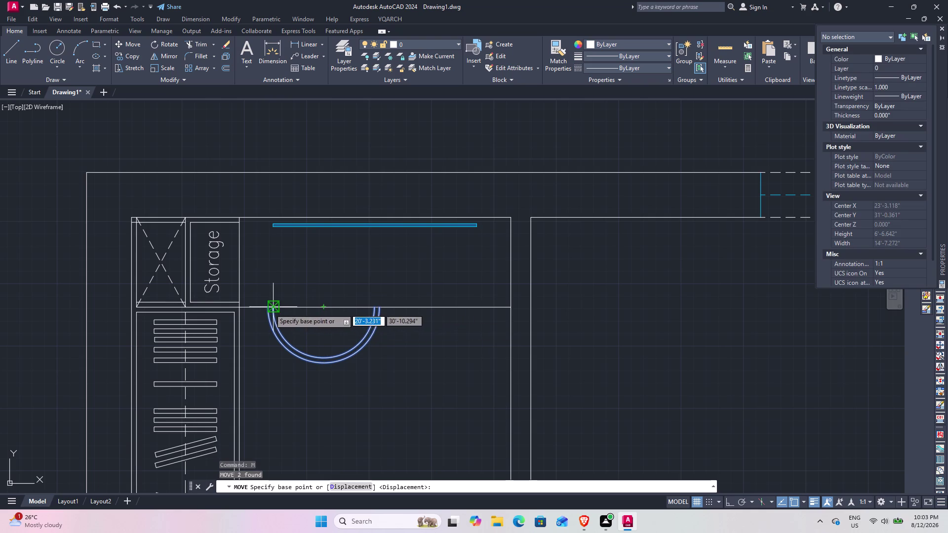
click(265, 309)
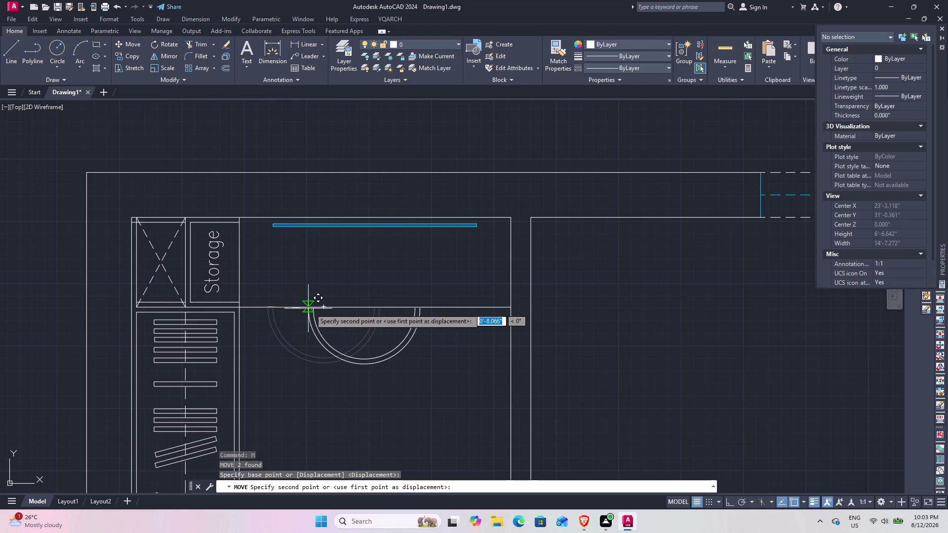
click(317, 309)
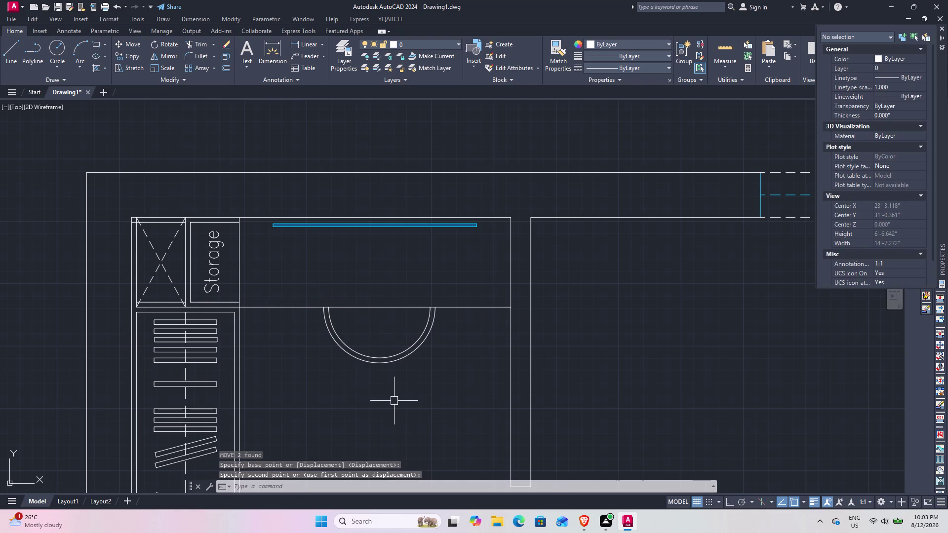
Select both arcs again and bring up their context menu.
scroll(down, 3)
middle_drag(389, 388, 389, 338)
drag(424, 336, 419, 331)
click(391, 308)
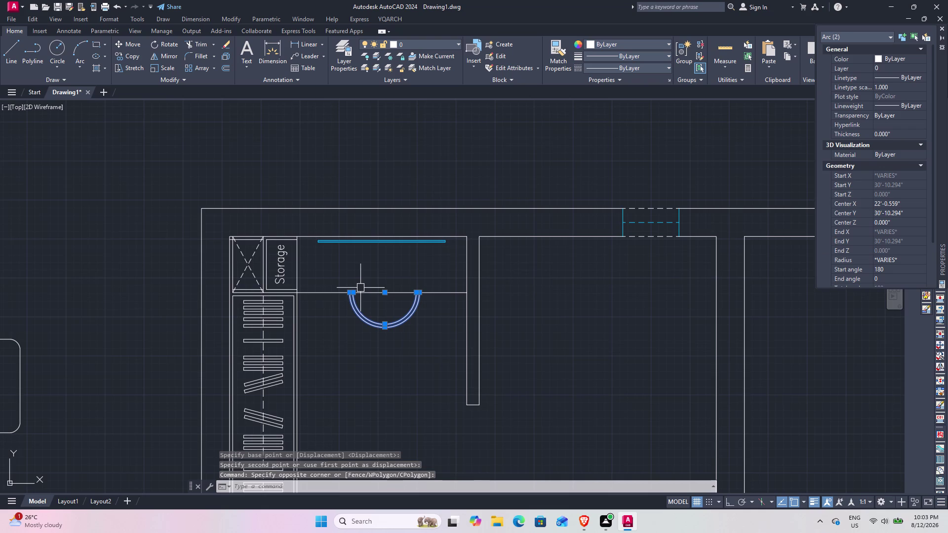
right_click(370, 315)
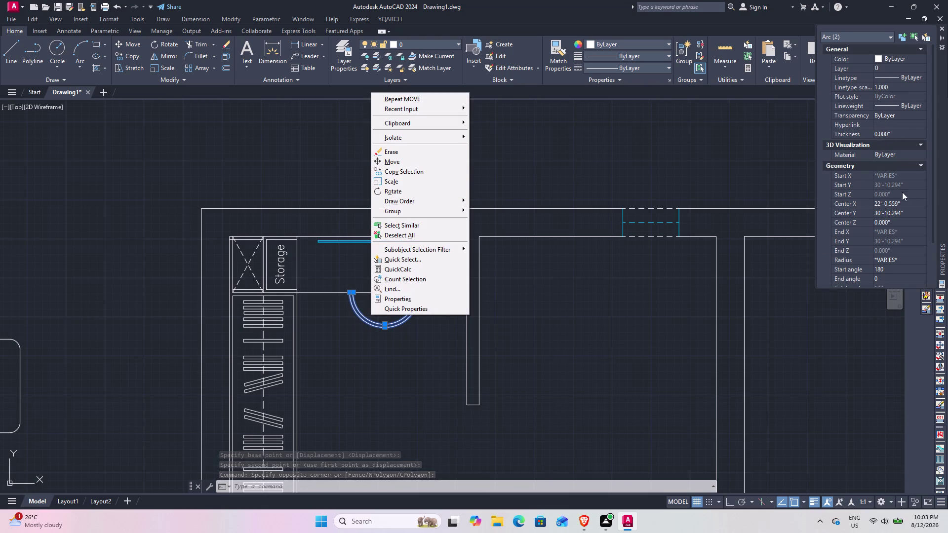
Give both arcs colour index 134 (teal) through Select Color in Properties.
scroll(down, 3)
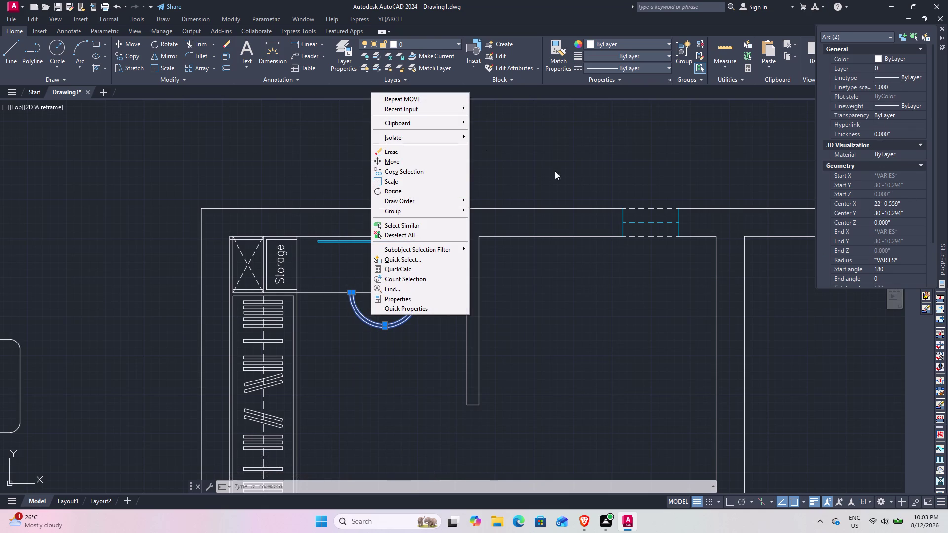
click(532, 135)
click(556, 129)
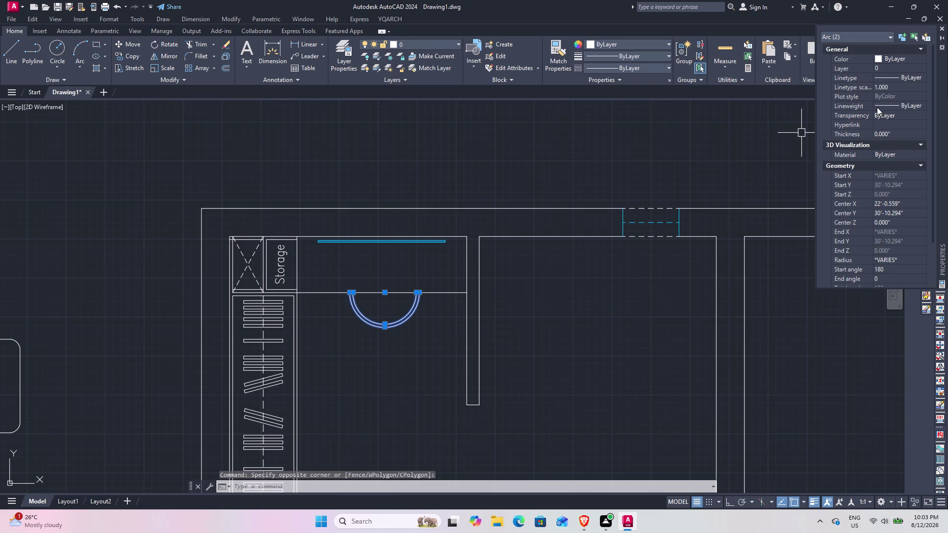
click(896, 55)
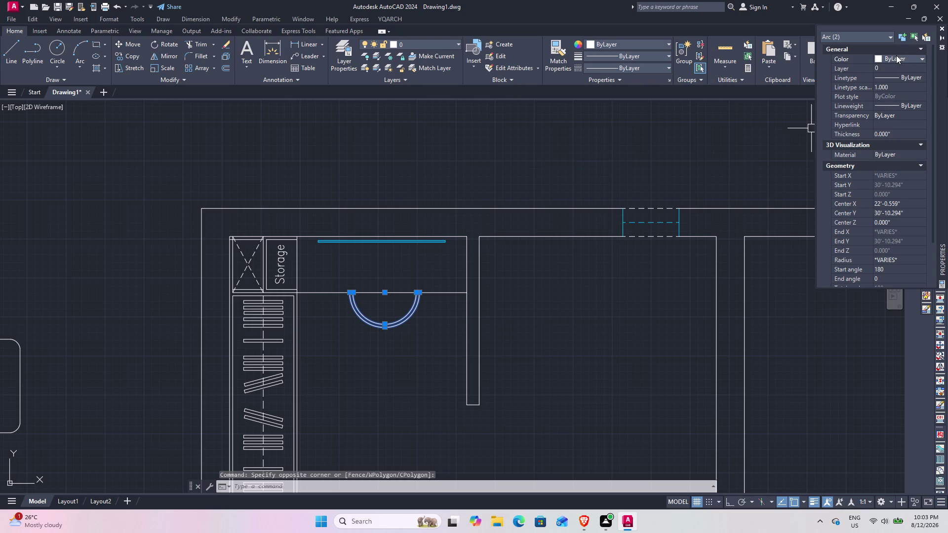
click(896, 56)
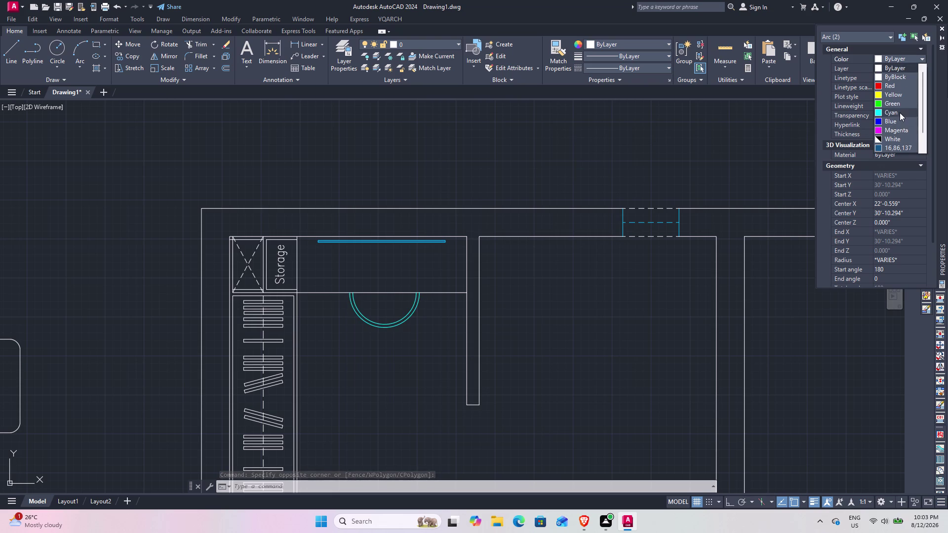
scroll(down, 3)
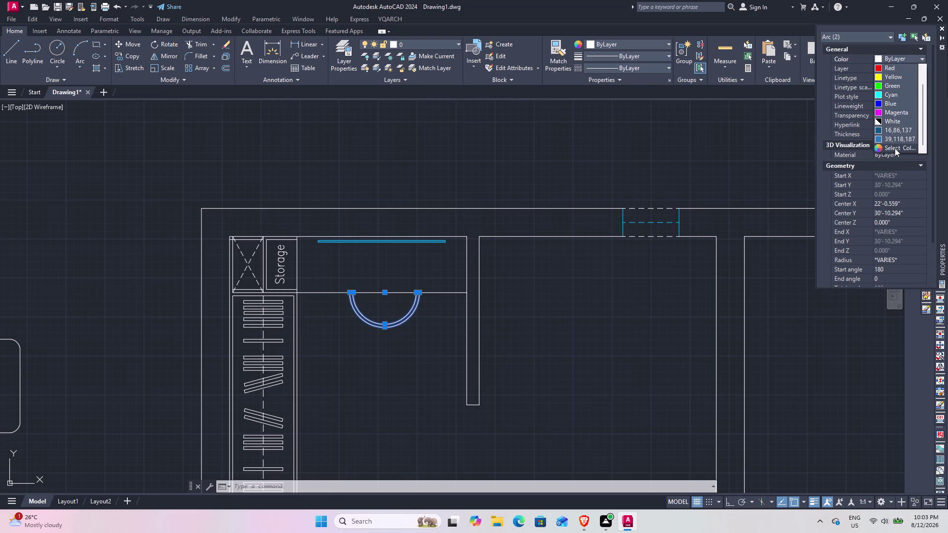
click(894, 148)
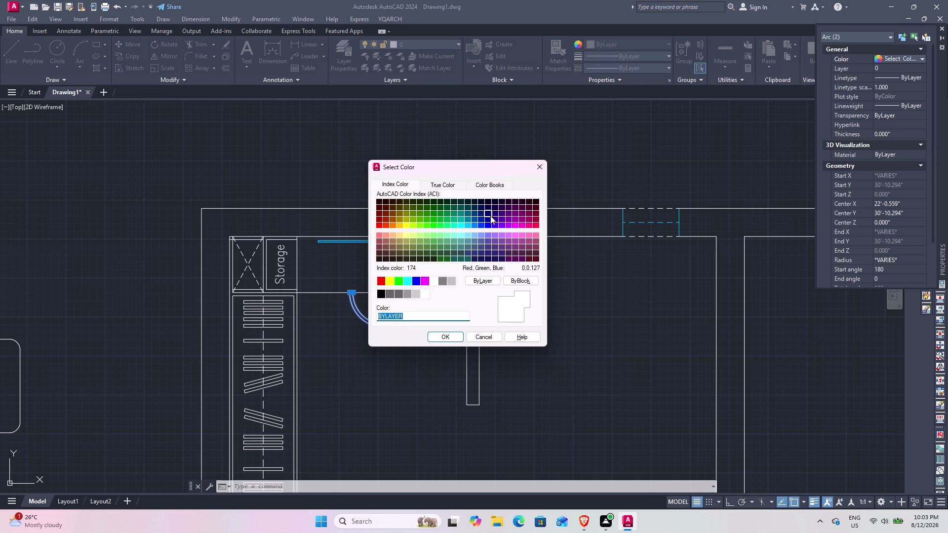
click(478, 215)
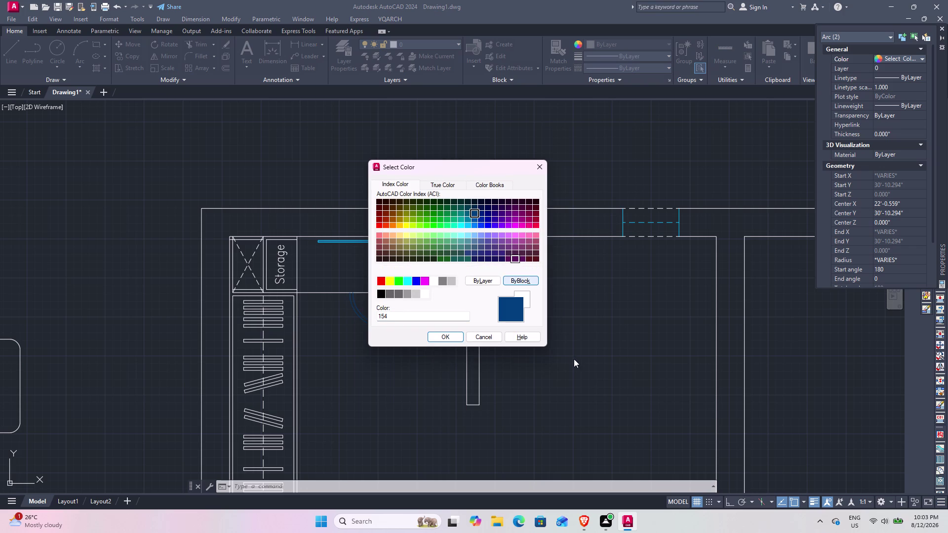
click(461, 213)
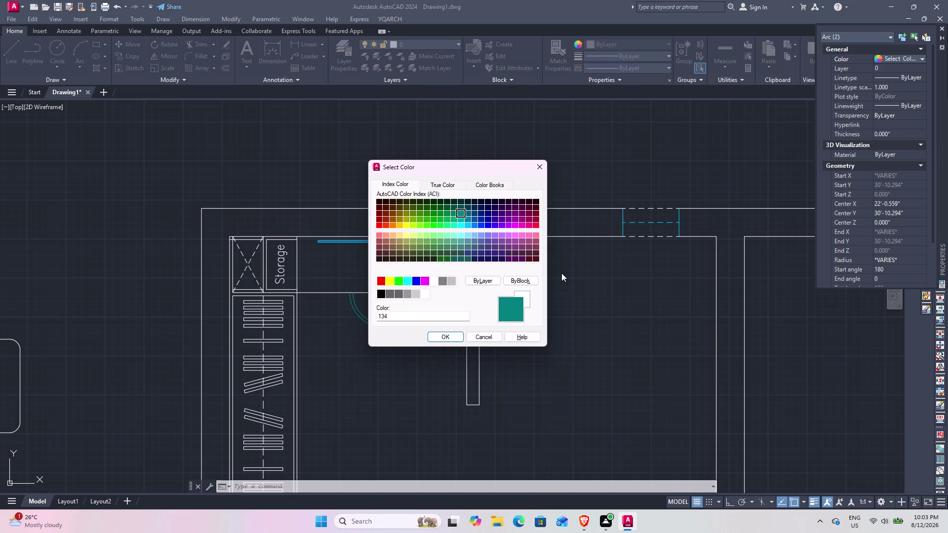
click(446, 336)
scroll(down, 3)
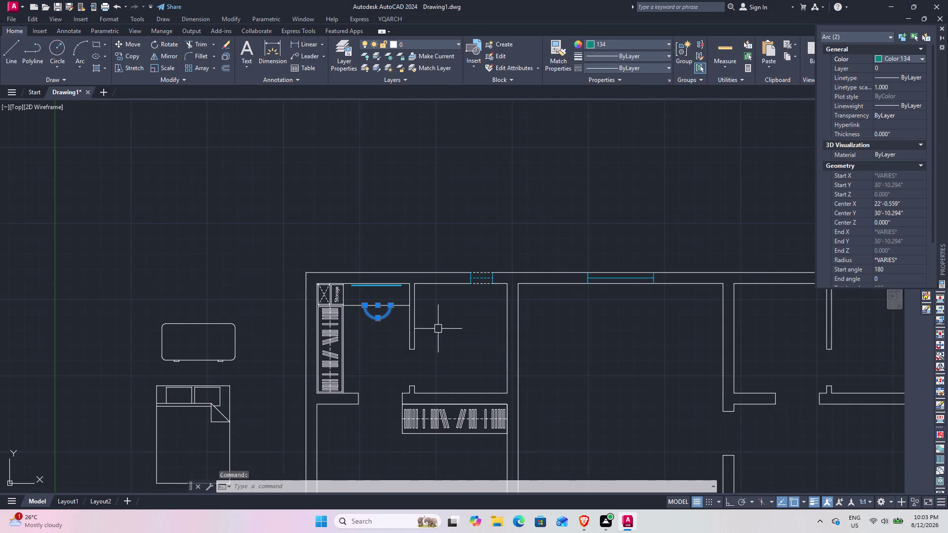
Deselect the arcs and centre the view on the room beside the shower.
middle_drag(425, 318, 393, 245)
key(Escape)
middle_drag(405, 261, 379, 197)
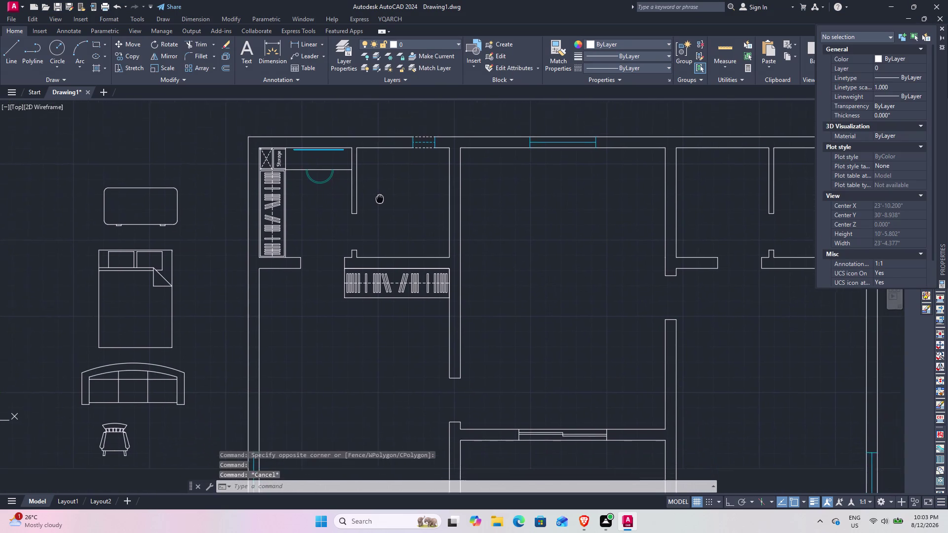
middle_drag(379, 197, 375, 157)
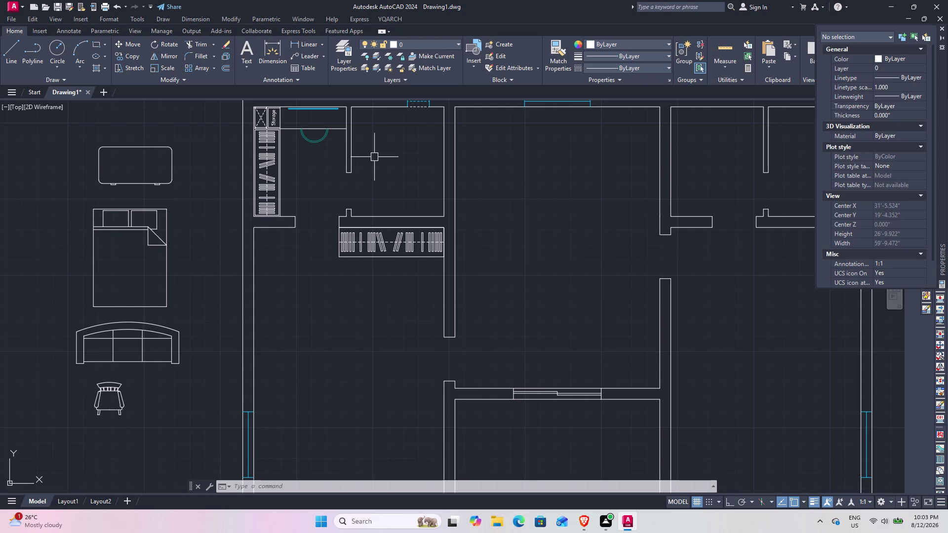
middle_drag(403, 153, 408, 200)
scroll(up, 3)
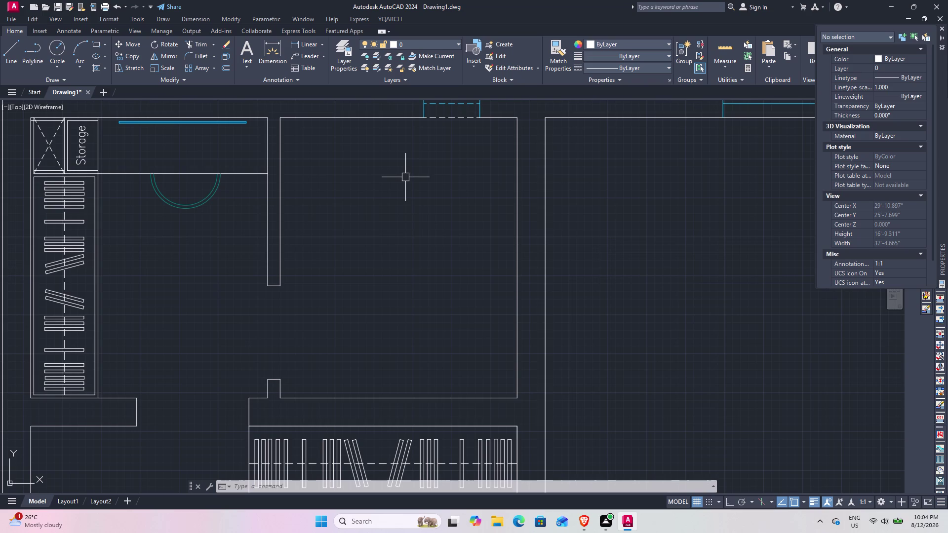
middle_drag(389, 153, 442, 231)
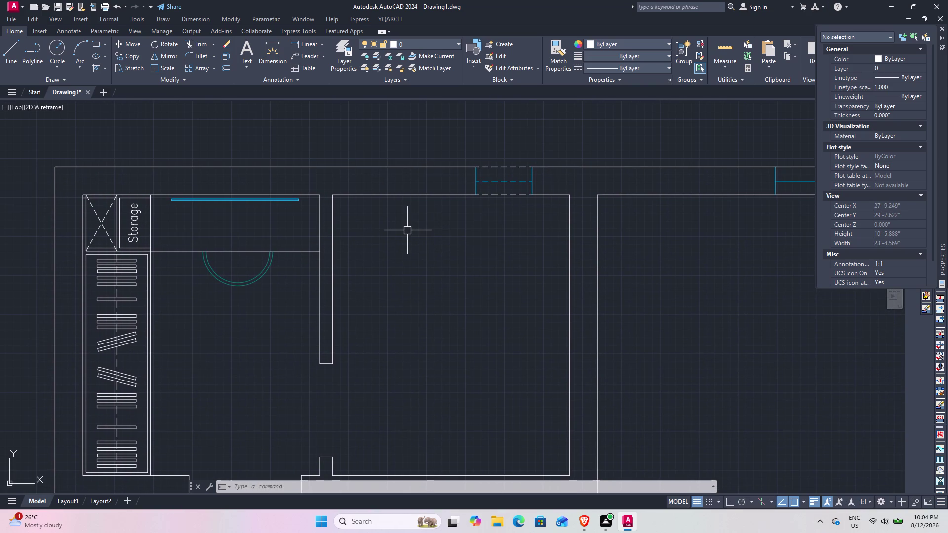
Cancel the started line and offset the room's right wall 6 inches inward.
text(l)
key(space)
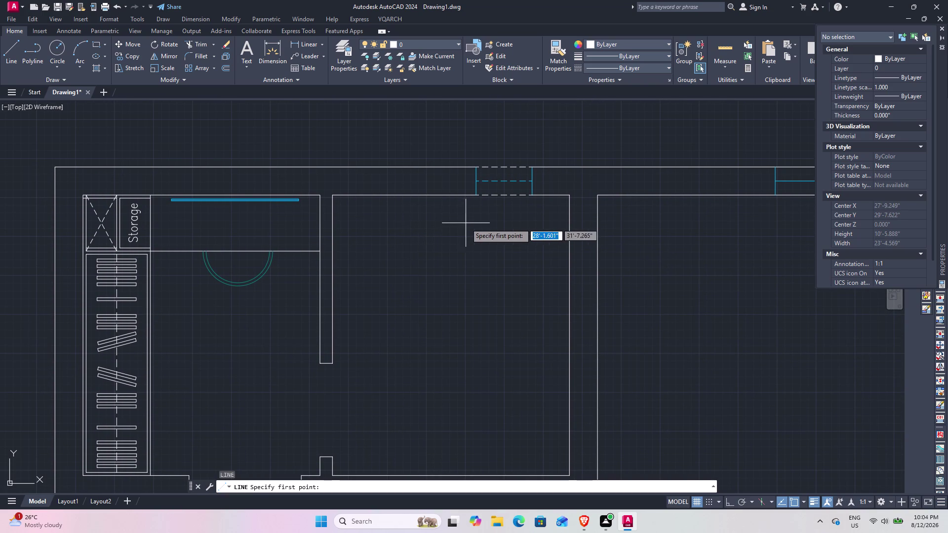
key(Escape)
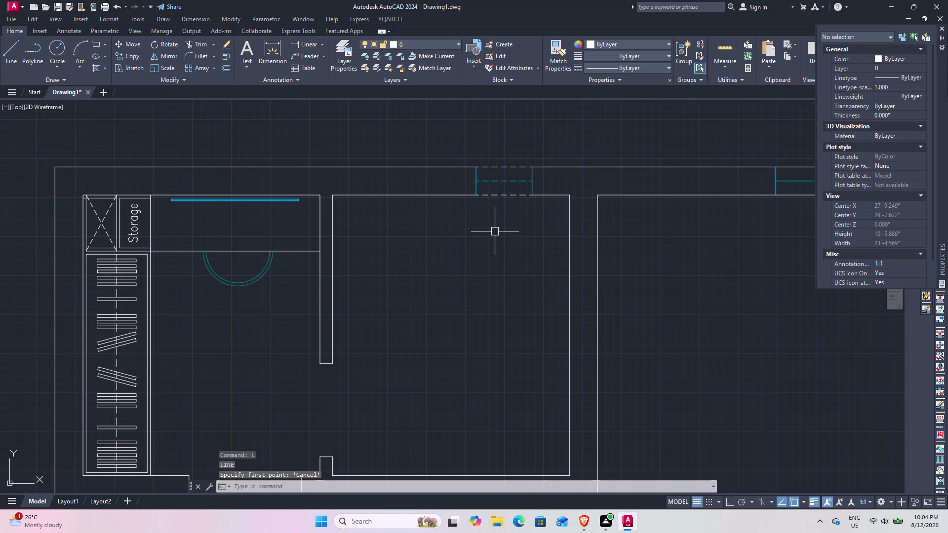
text(o)
key(space)
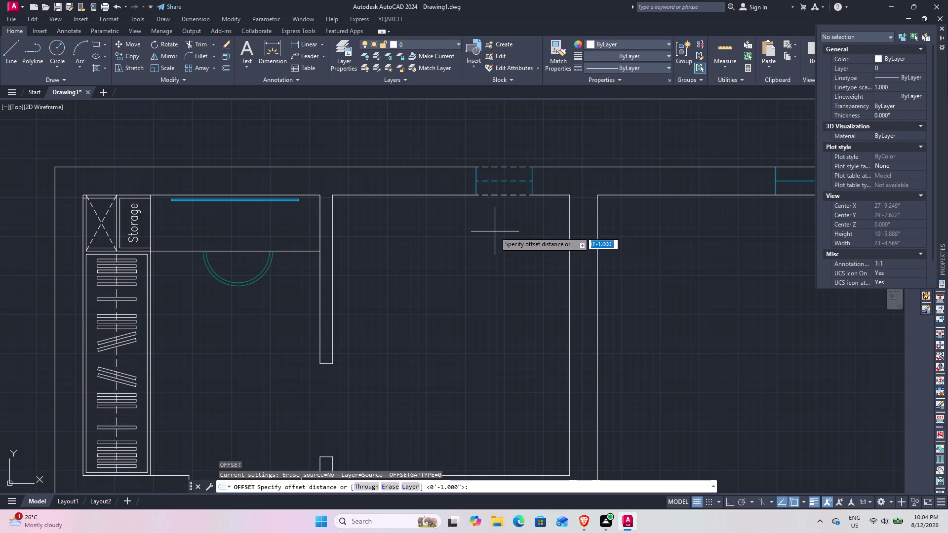
key(6)
key(Return)
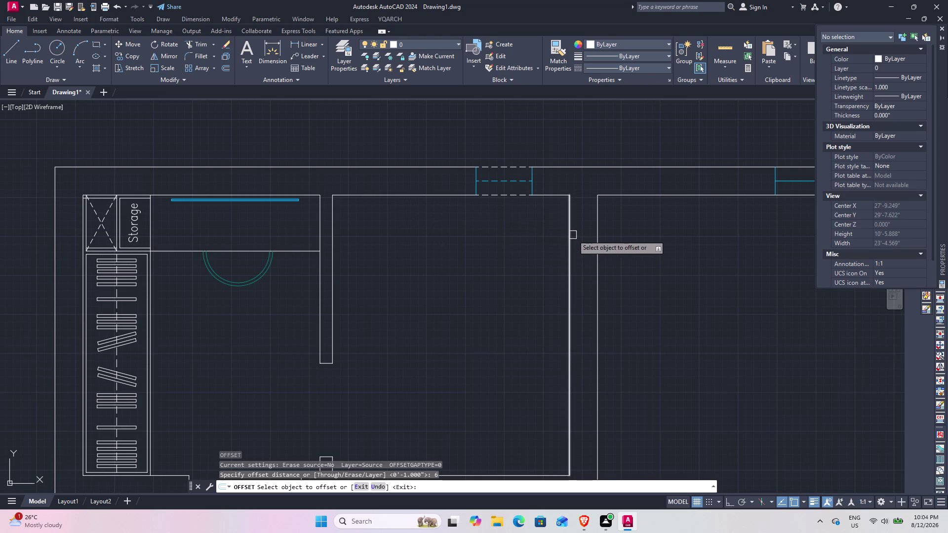
click(573, 235)
click(538, 241)
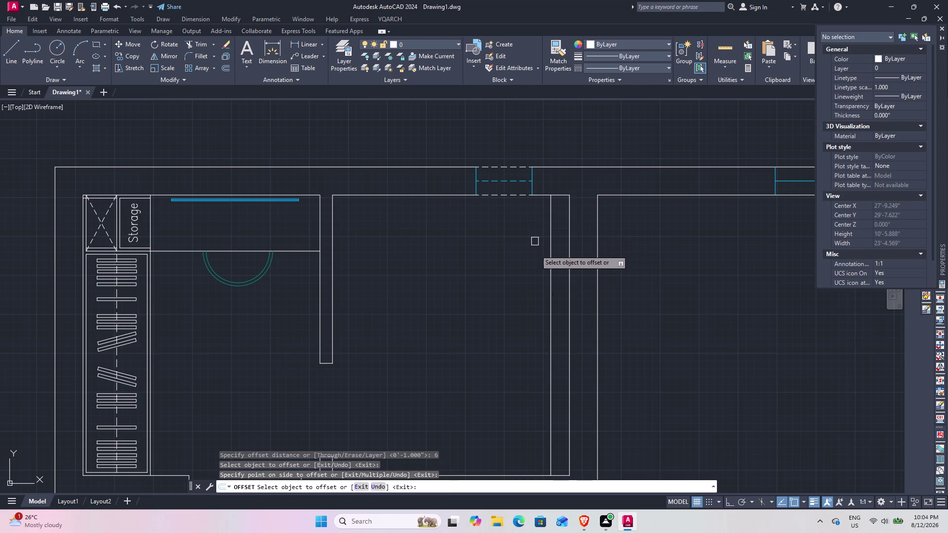
middle_drag(548, 319, 542, 249)
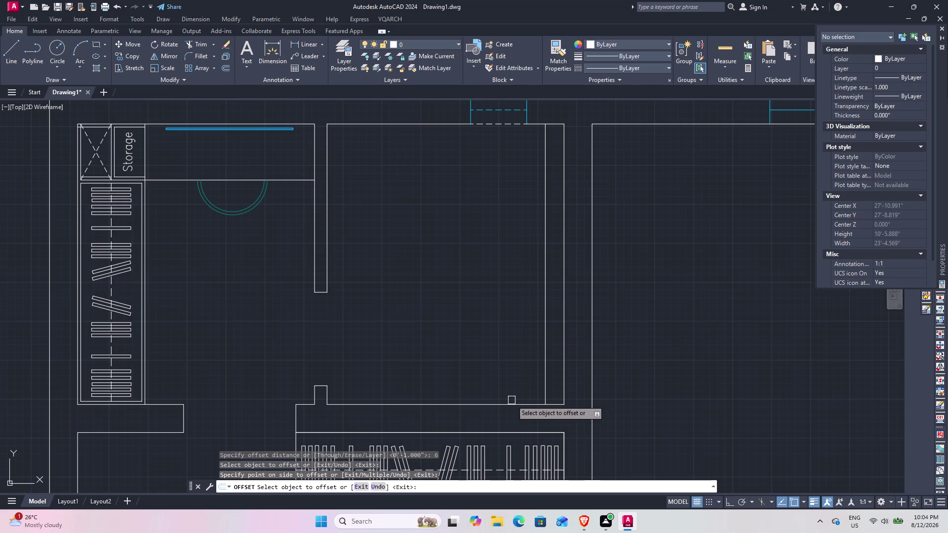
Offset the room's bottom wall 20 inches upward.
key(space)
key(space)
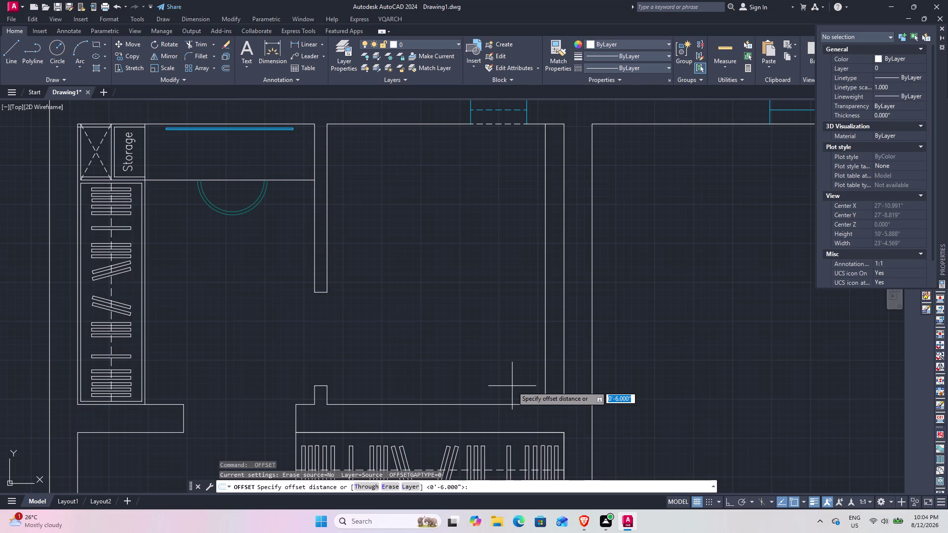
text(20)
key(Return)
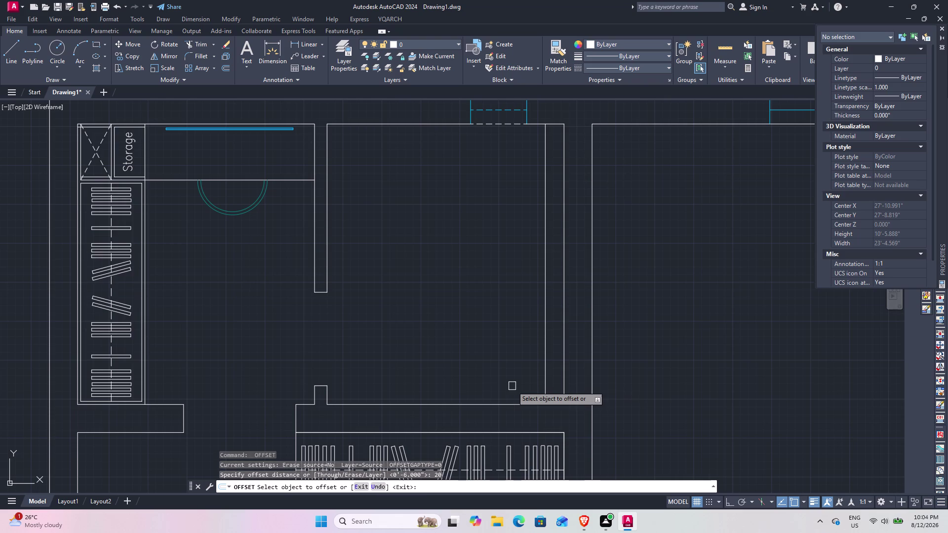
click(504, 407)
click(502, 368)
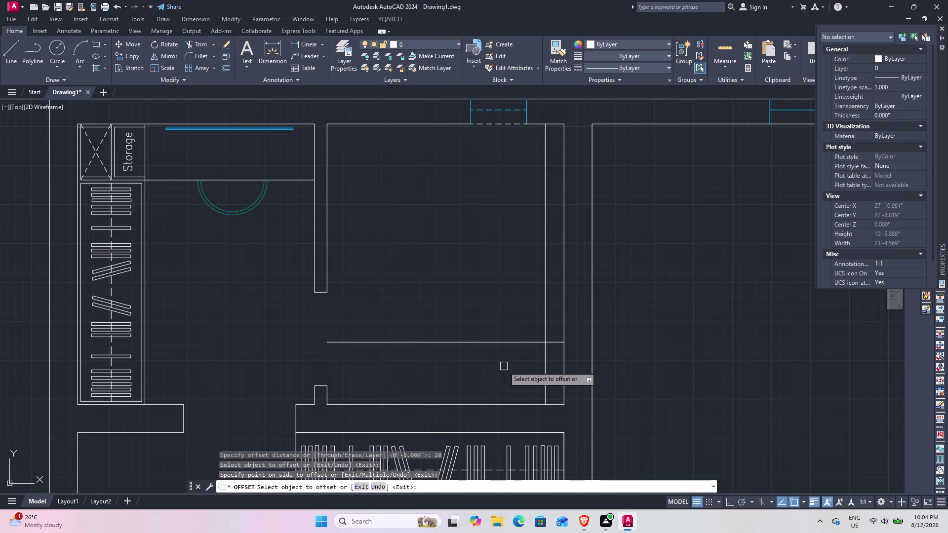
Offset the inner vertical wall line 18 inches to the left.
key(space)
key(space)
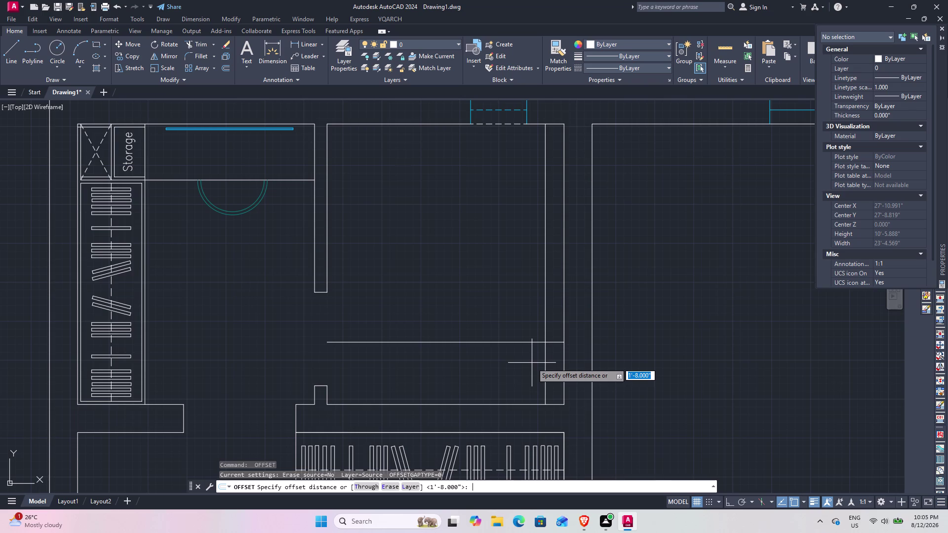
text(18)
key(Return)
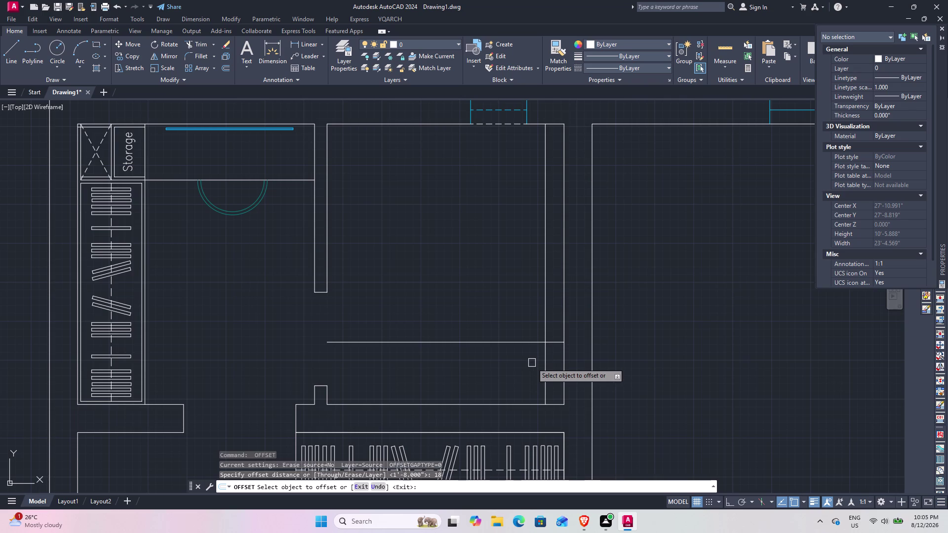
click(545, 361)
click(506, 370)
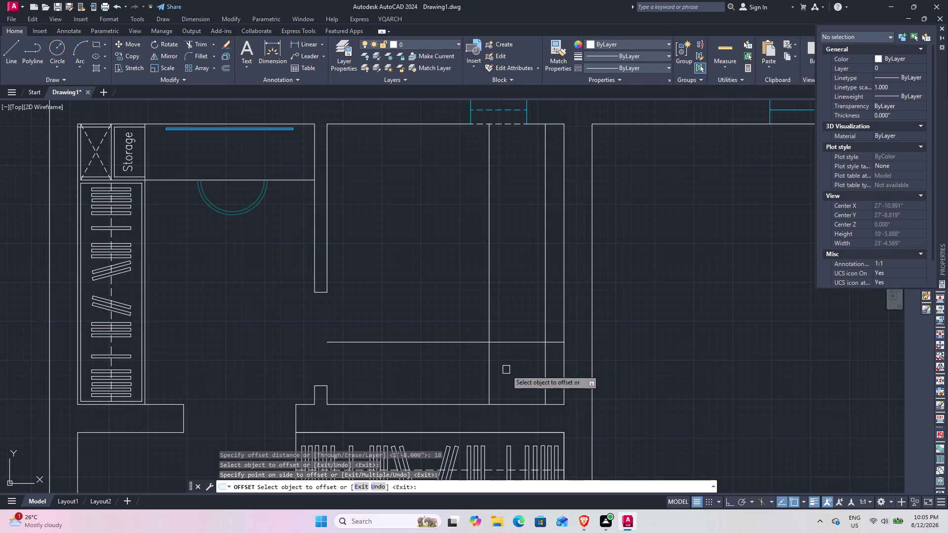
key(Escape)
Start trimming the new guide lines with TR.
key(r)
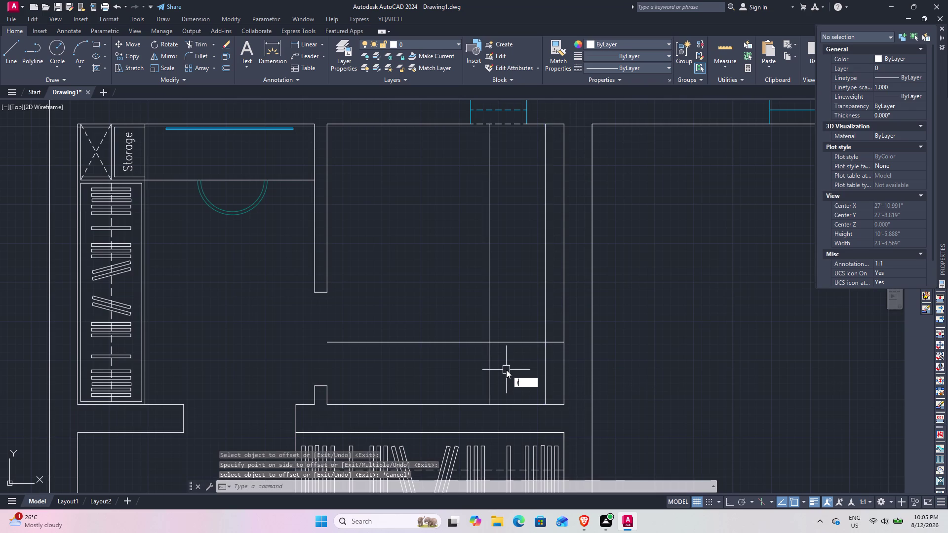
key(Escape)
text(tr)
key(space)
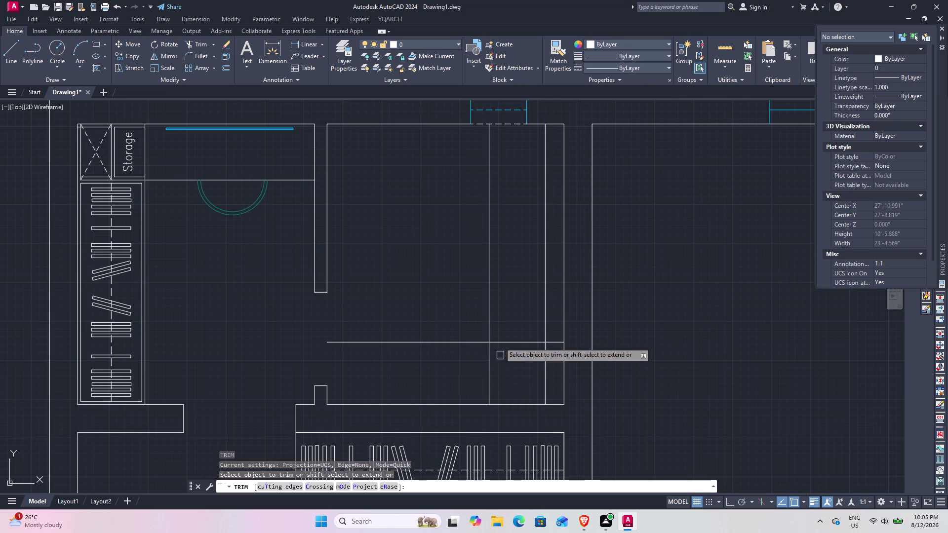
Trim six excess line ends beside the storage closet, leaving a small closed box in the corner.
click(513, 270)
click(472, 255)
click(449, 330)
click(452, 359)
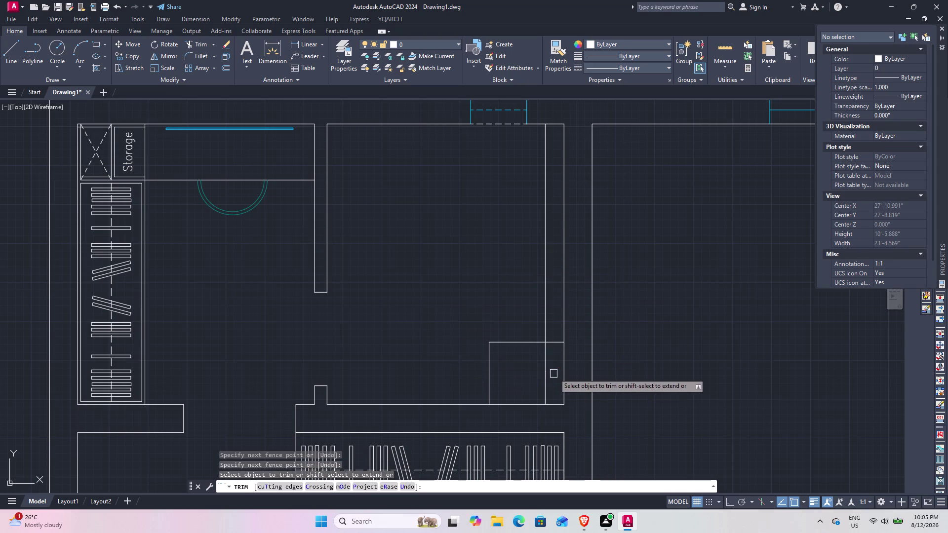
click(554, 373)
click(541, 371)
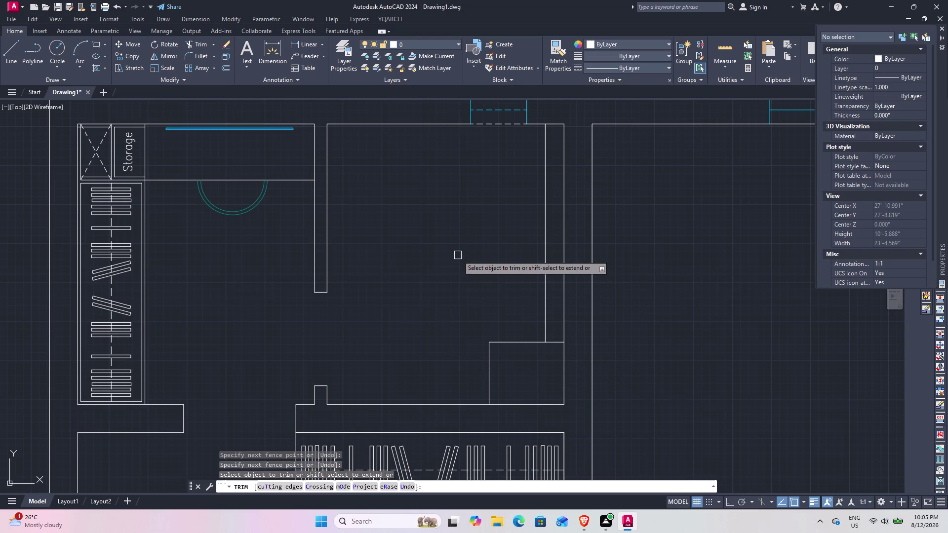
key(space)
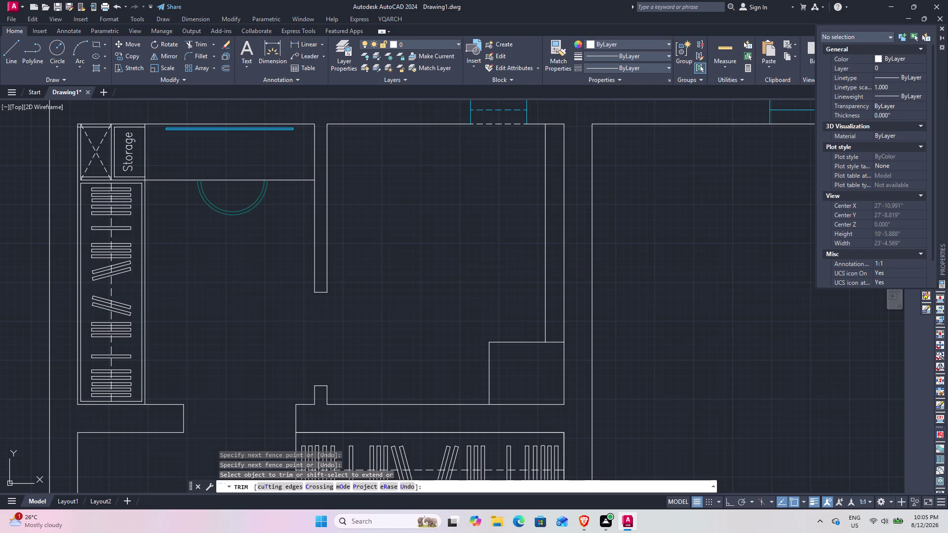
text(l)
key(space)
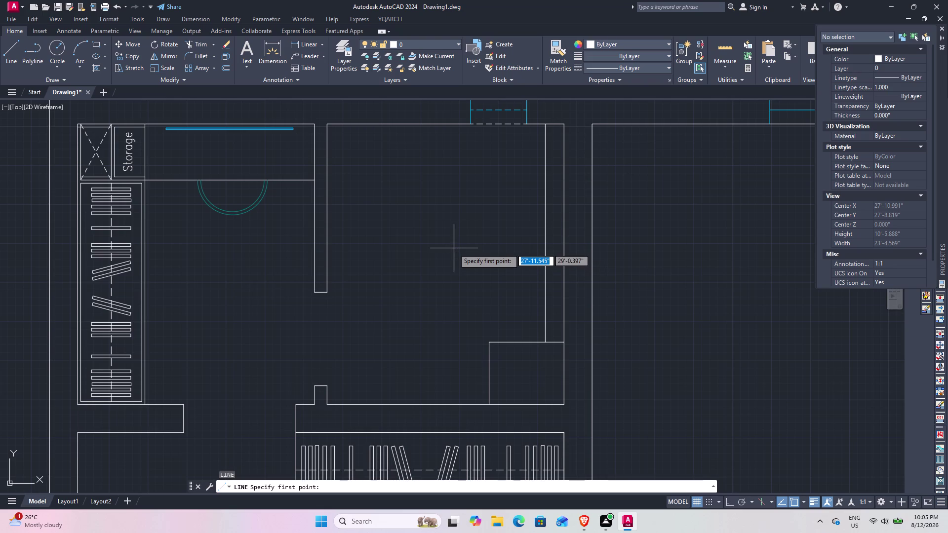
Offset the top wall line 4' downward to set the shower's depth.
key(Escape)
text(o)
key(space)
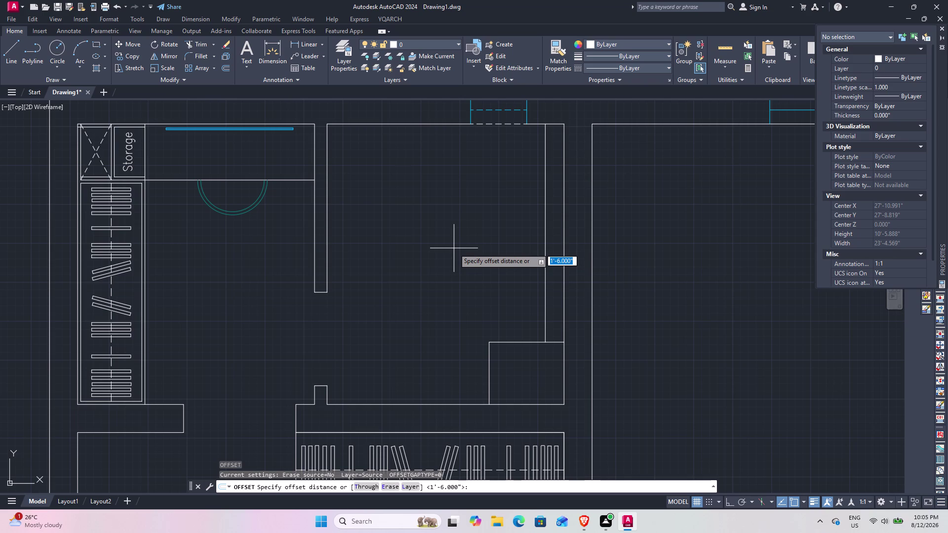
key(4)
key(Return)
key(space)
key(space)
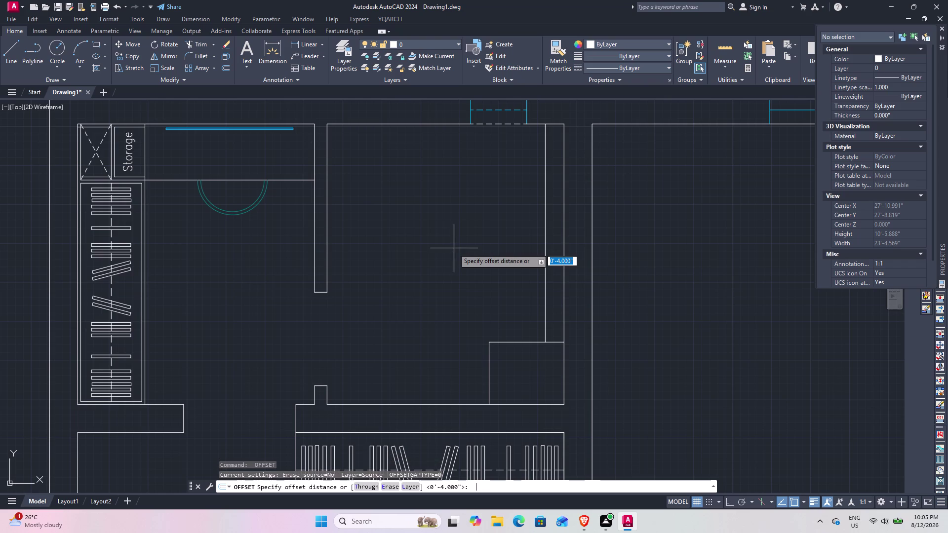
text(4')
key(Return)
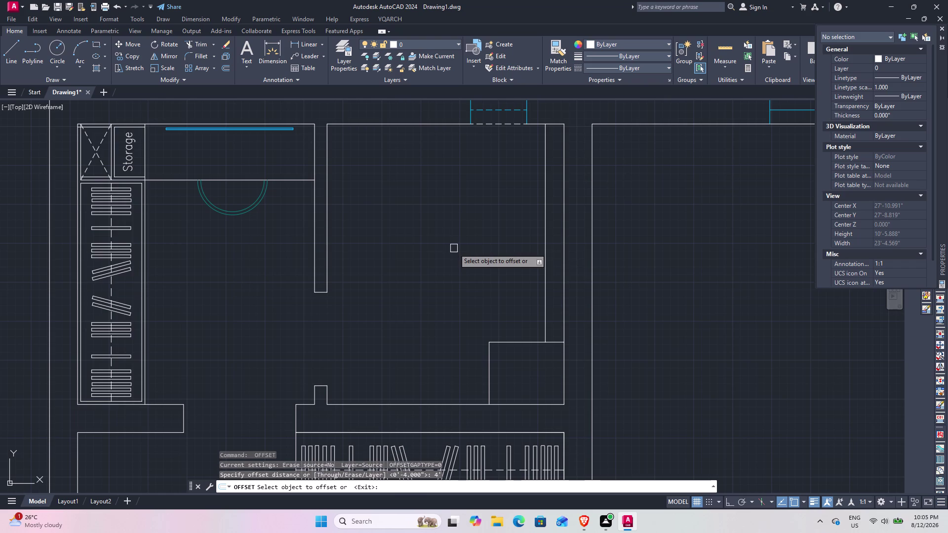
click(379, 123)
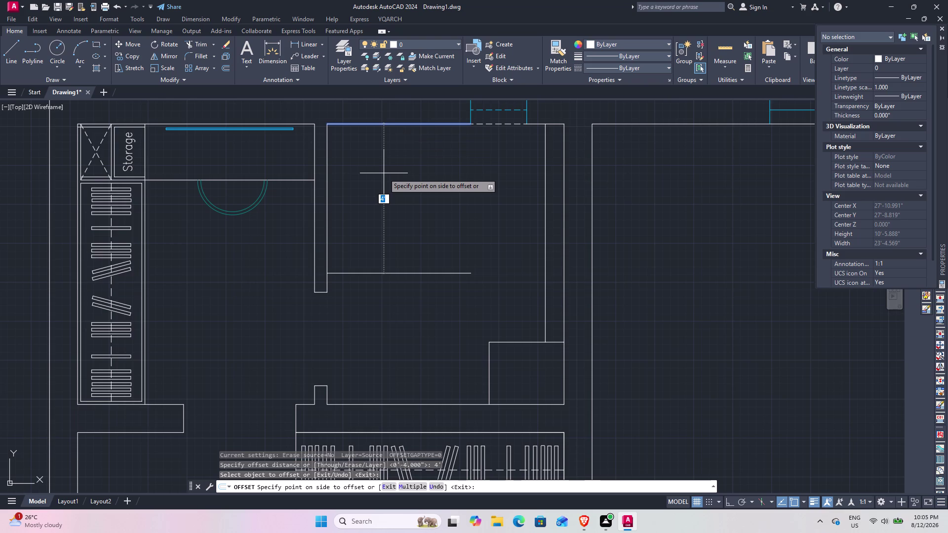
click(384, 173)
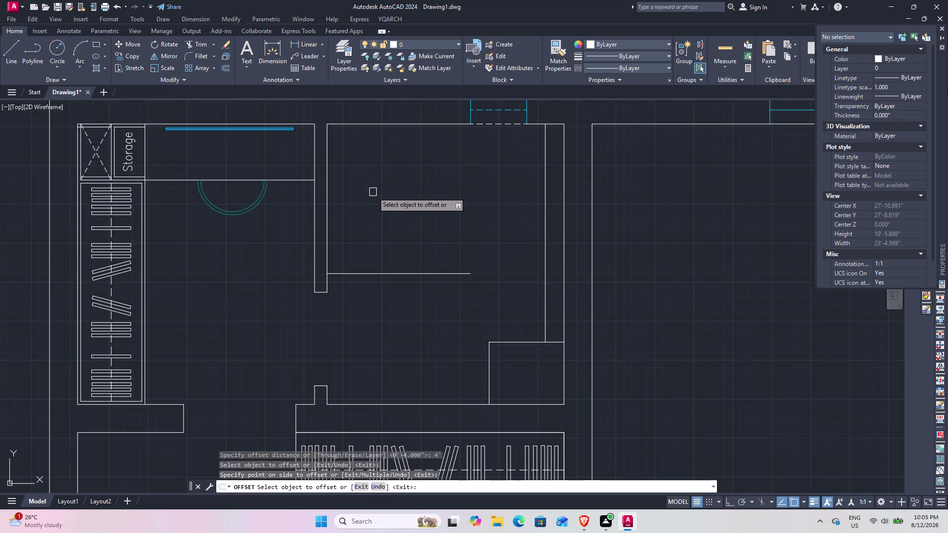
key(space)
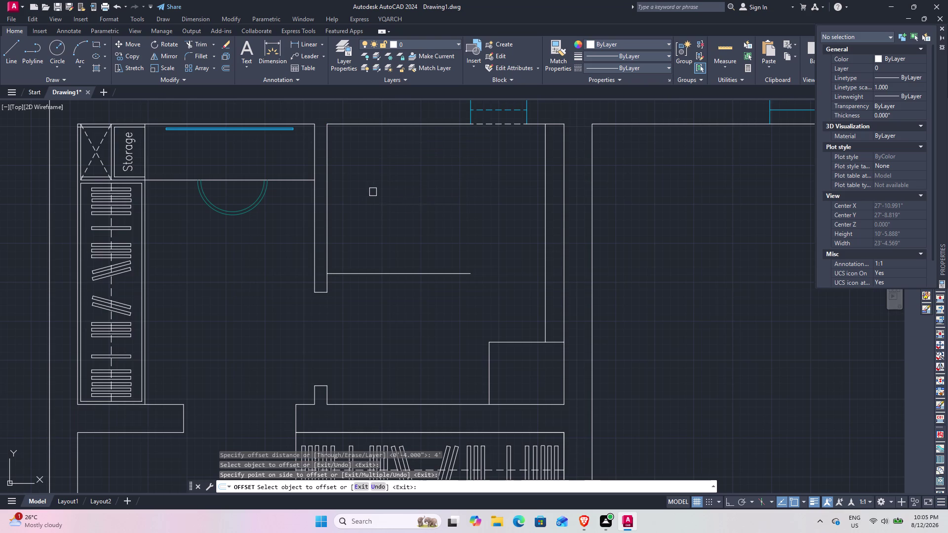
Offset the left wall line 3' to the right to set the shower's width.
key(space)
text(3')
key(Return)
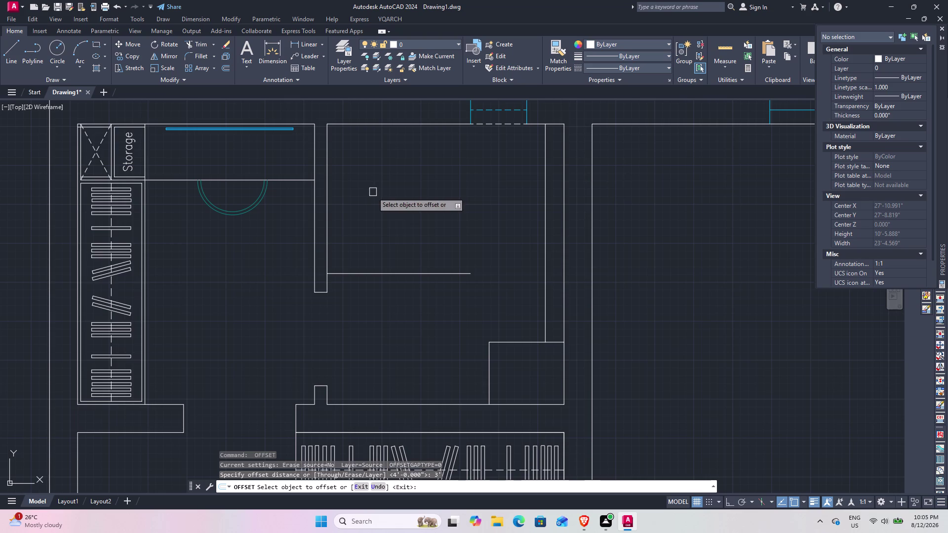
click(329, 214)
click(355, 218)
key(Escape)
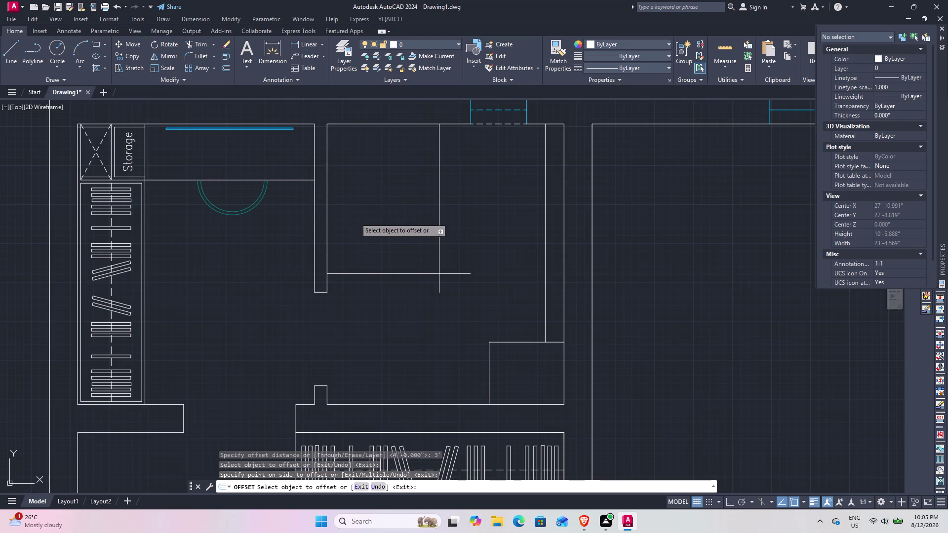
Trim the overlapping offset line ends to close the shower rectangle.
text(tr)
key(space)
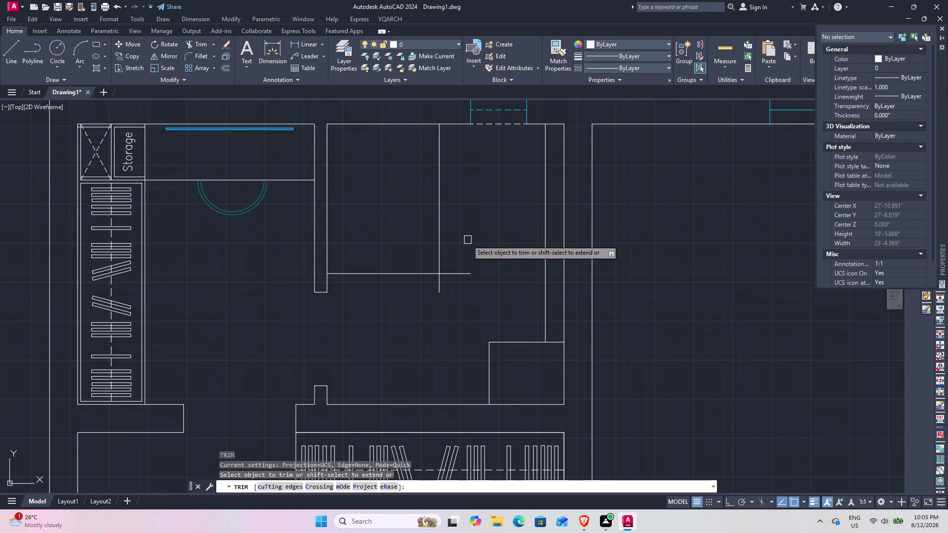
click(471, 252)
click(436, 293)
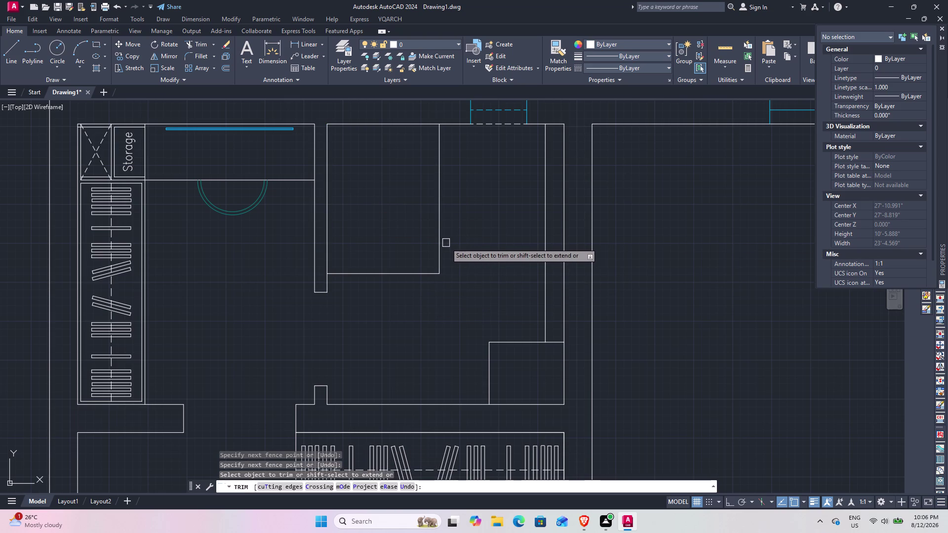
key(Escape)
click(133, 148)
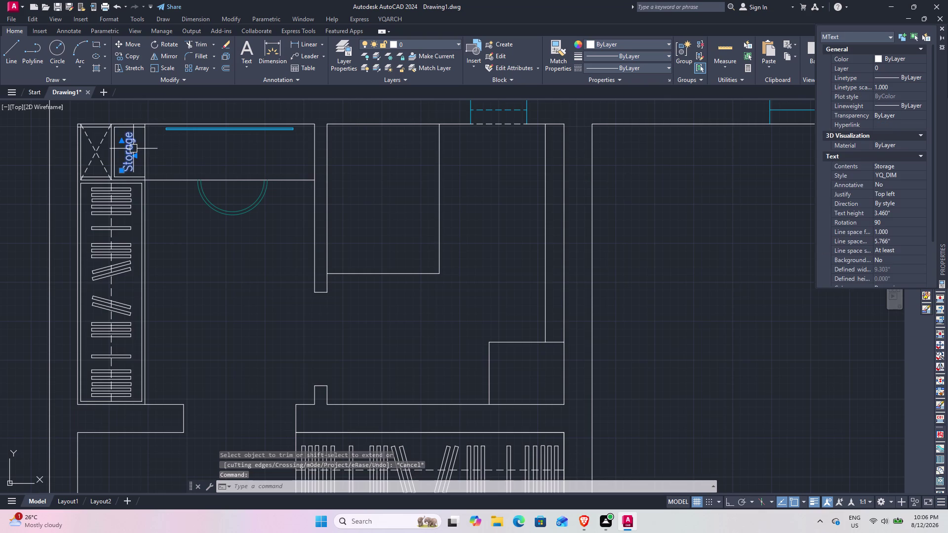
Copy the Storage label into the new shower enclosure.
text(co)
key(space)
click(126, 150)
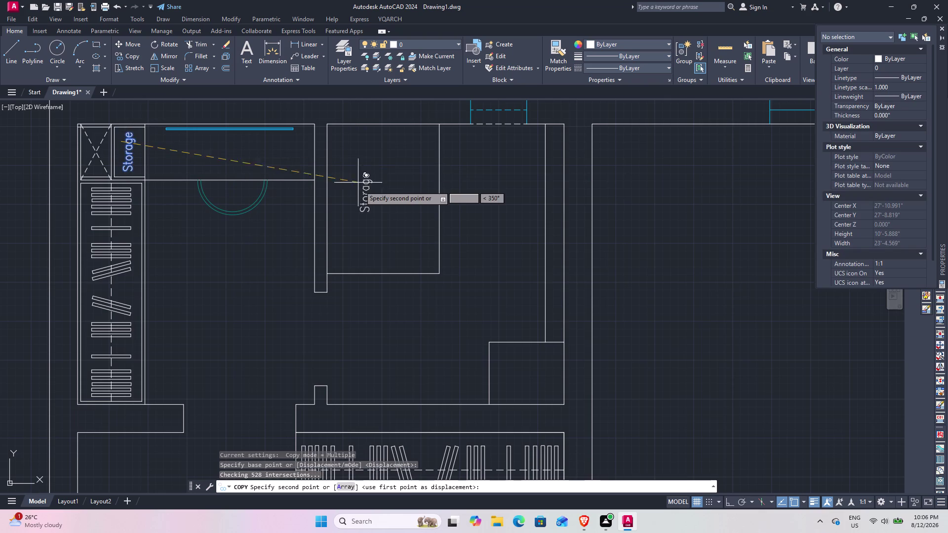
click(355, 209)
key(space)
click(367, 218)
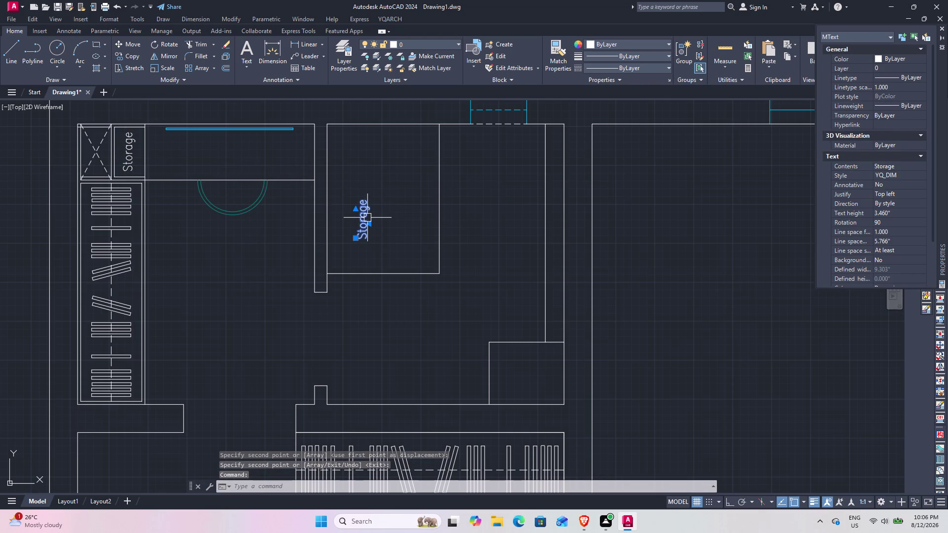
Rotate the copied label -90° so it reads horizontally.
text(ro)
key(space)
click(364, 221)
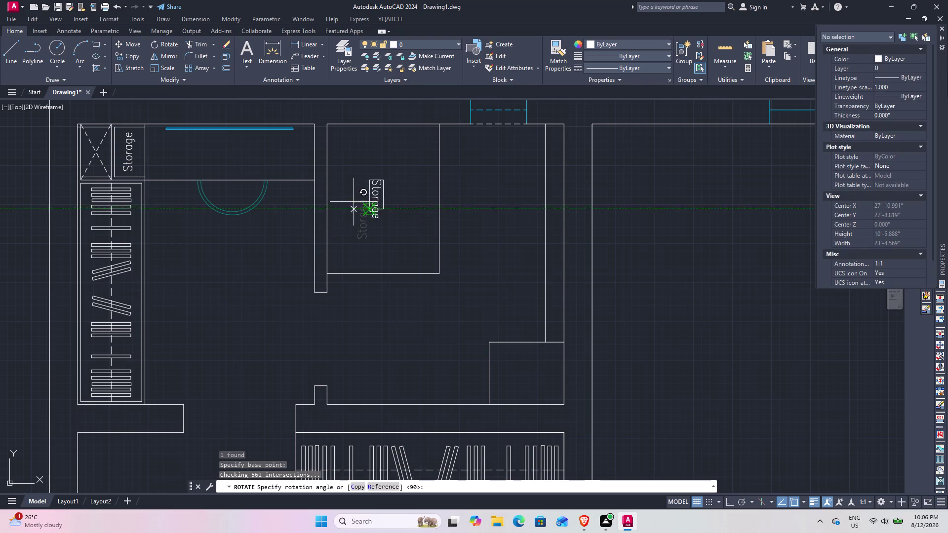
click(372, 226)
click(362, 202)
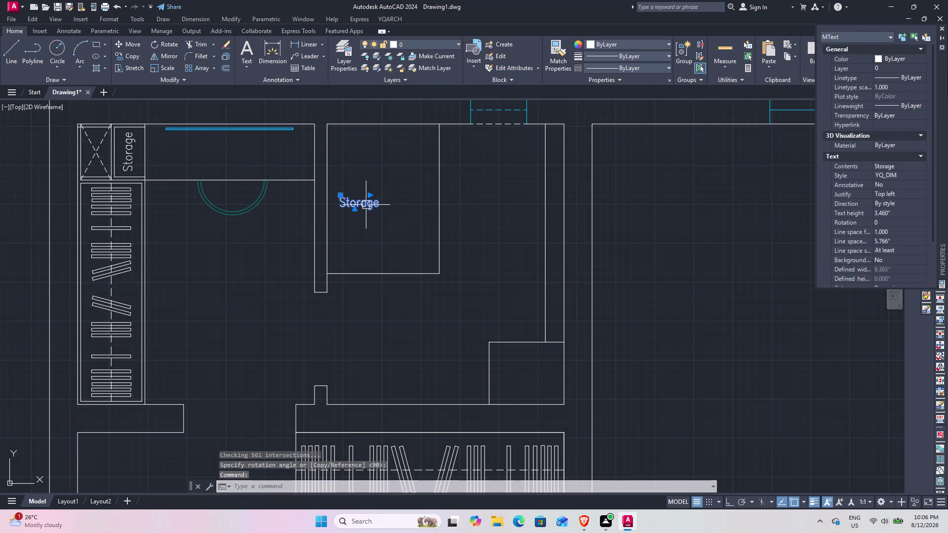
Move the copied label slightly lower within the enclosure.
key(m)
key(space)
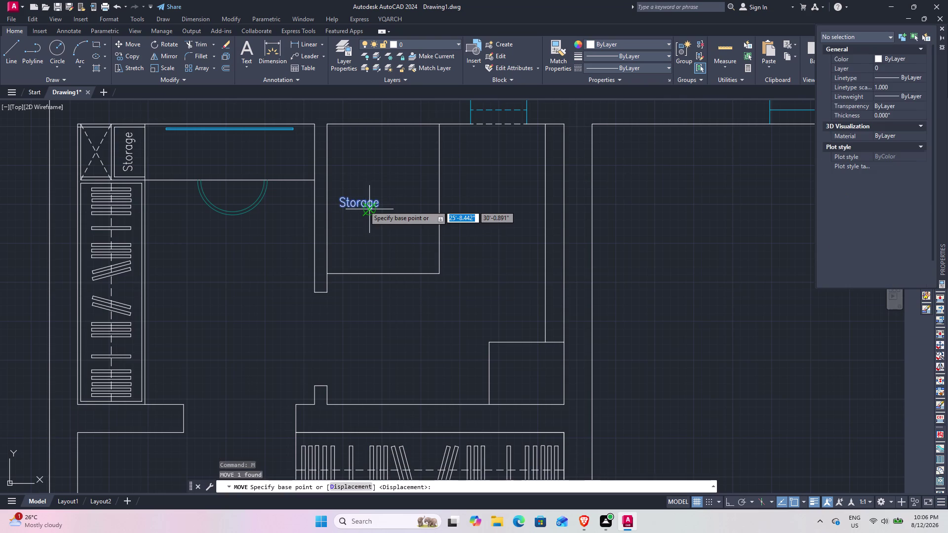
click(358, 200)
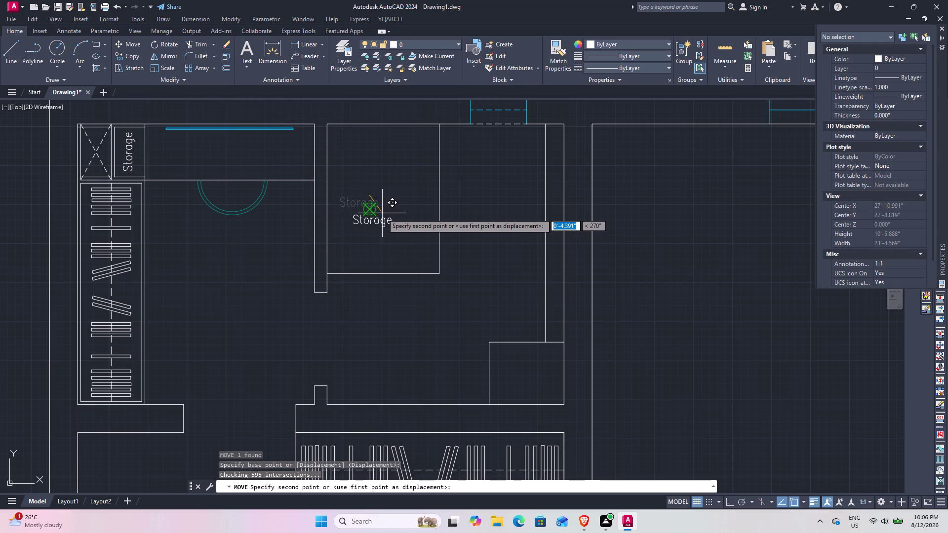
click(388, 210)
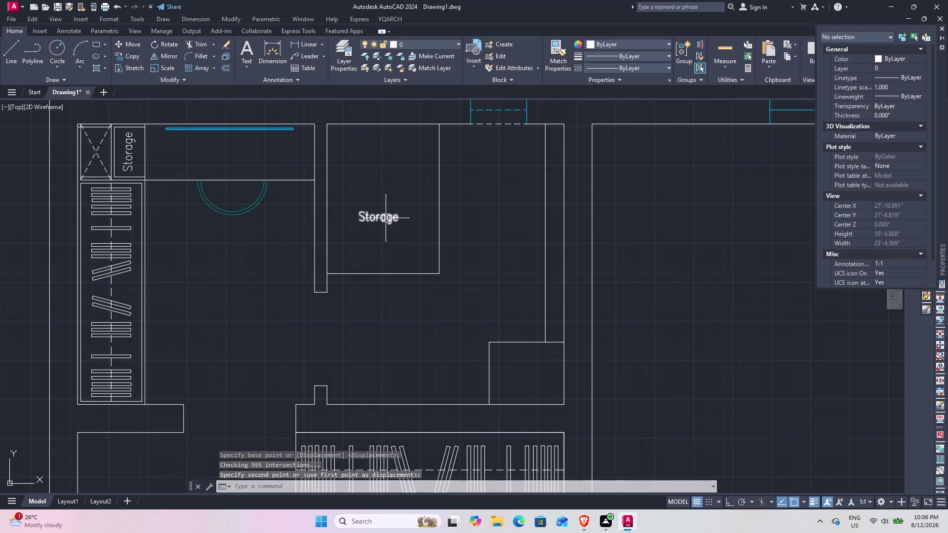
double_click(385, 217)
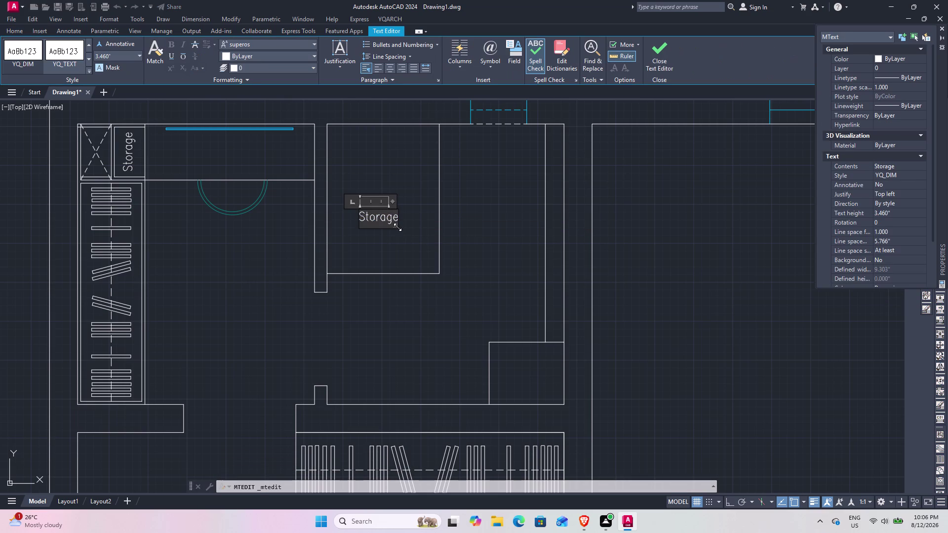
Replace the copied label's text 'Storage' with 'Shower'.
key(Right)
key(Right)
key(BackSpace)
key(BackSpace)
key(BackSpace)
key(BackSpace)
key(BackSpace)
key(BackSpace)
key(BackSpace)
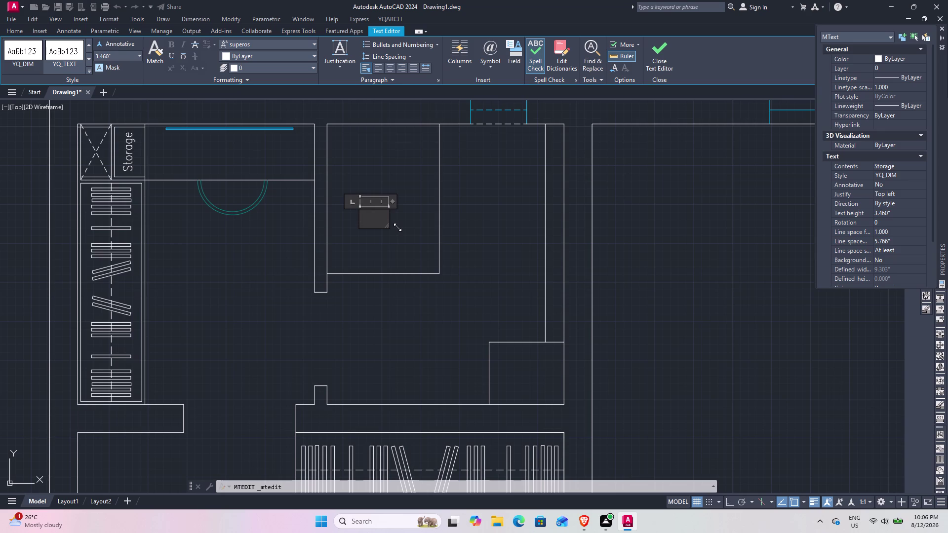
key(s)
key(s)
text(h)
text(ower)
click(398, 243)
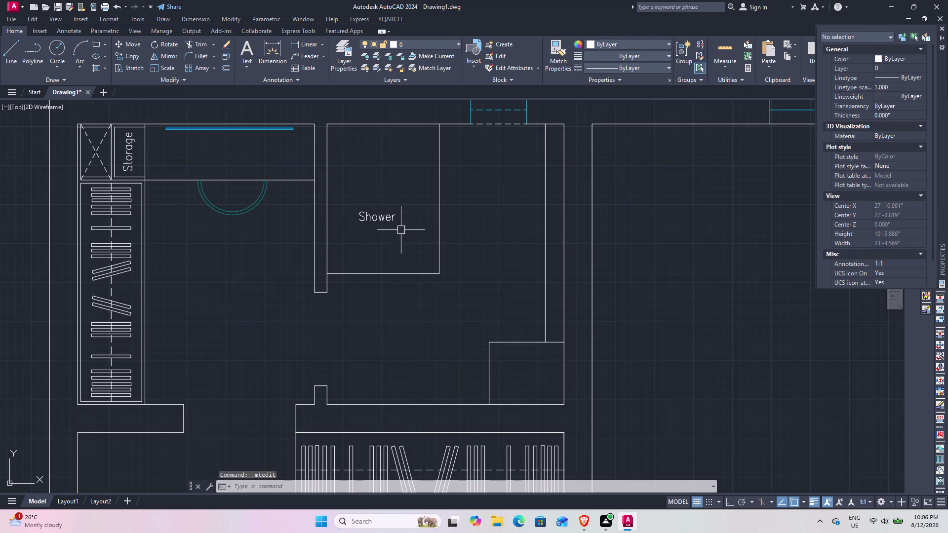
scroll(down, 3)
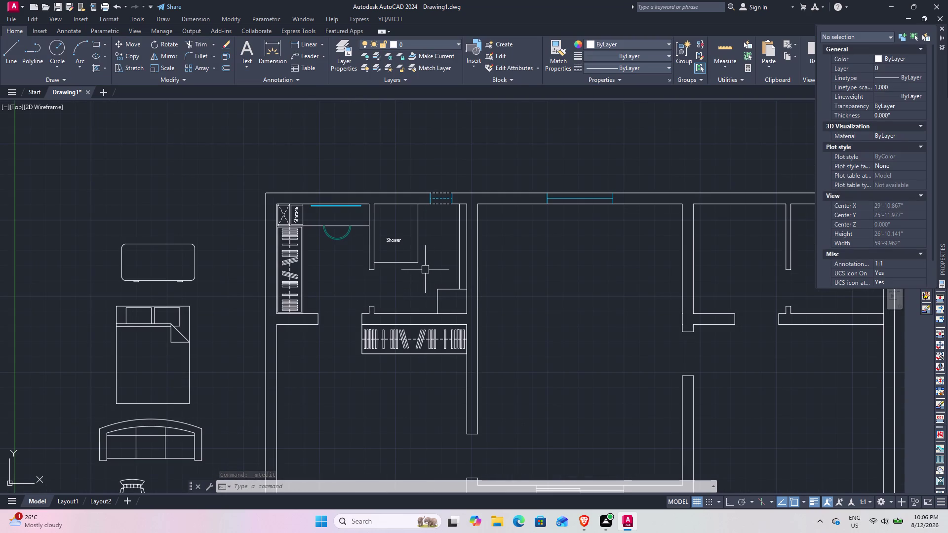
Move the faucet block from the spare fixtures to near the shower's top wall.
middle_drag(351, 252, 506, 217)
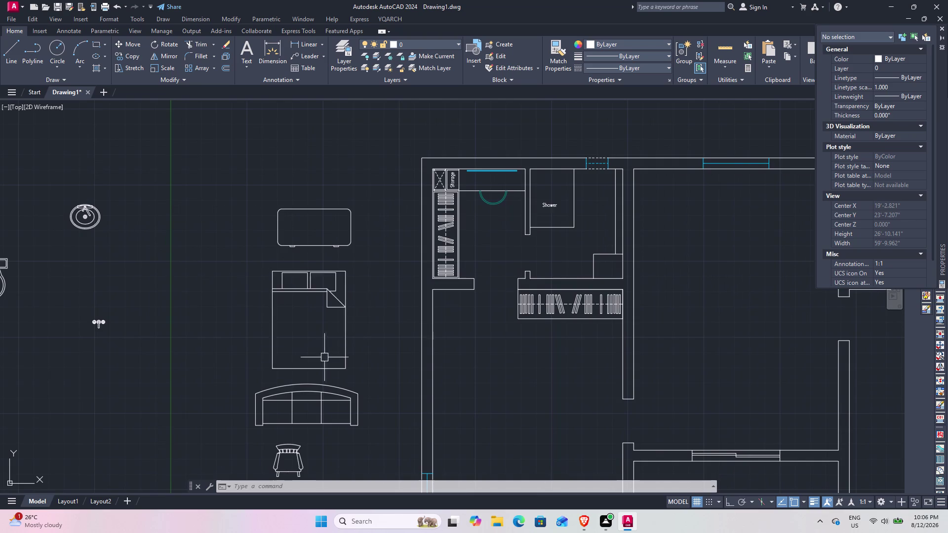
middle_drag(335, 268, 453, 211)
drag(240, 284, 227, 274)
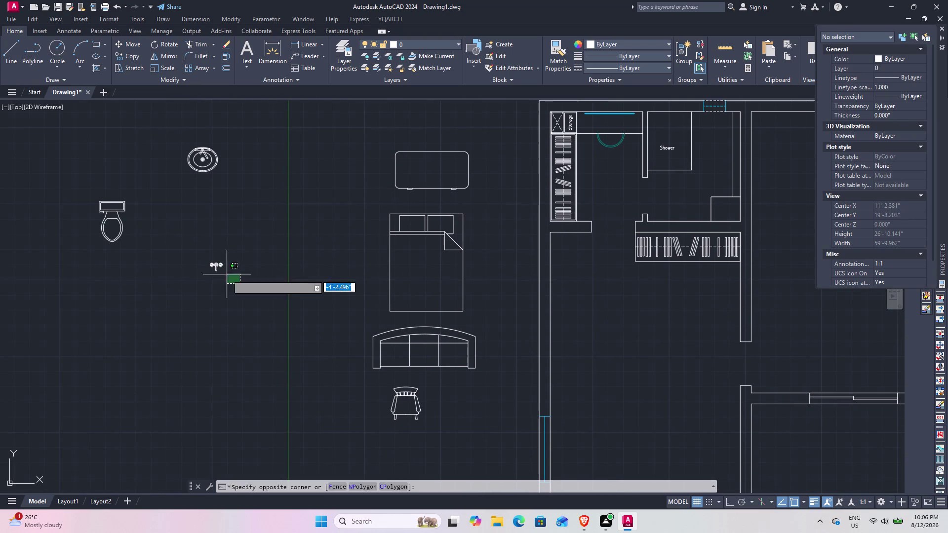
click(204, 256)
key(m)
key(space)
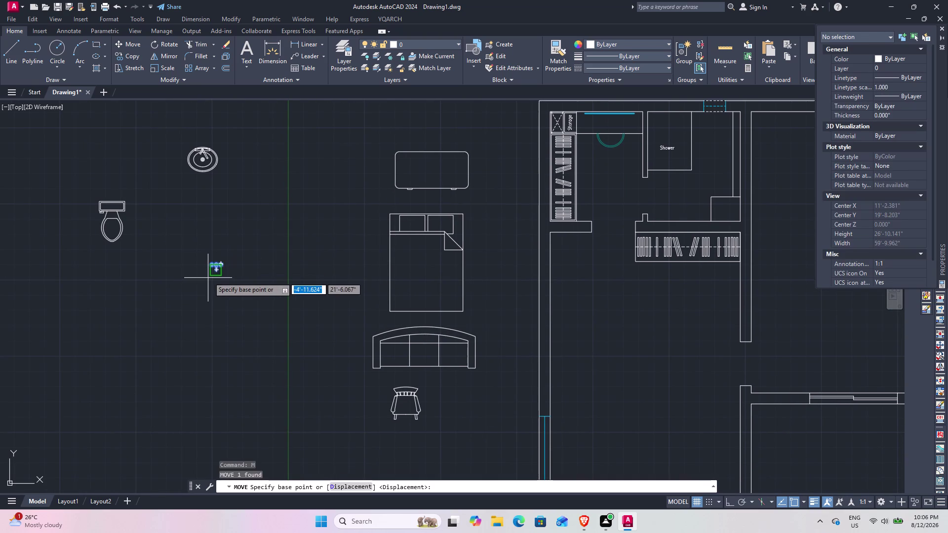
click(208, 274)
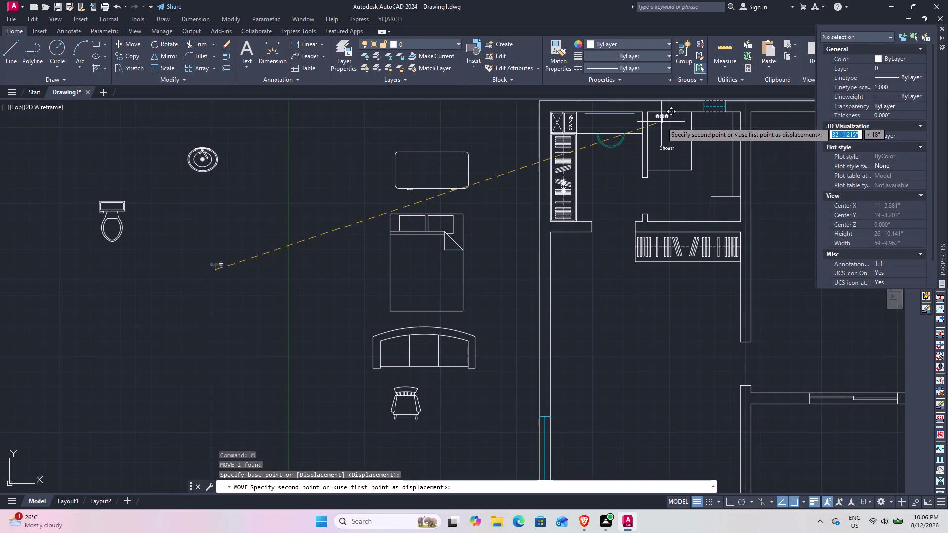
click(671, 125)
Reposition the faucet fitting precisely against the shower's top wall.
middle_drag(672, 122, 524, 249)
scroll(up, 3)
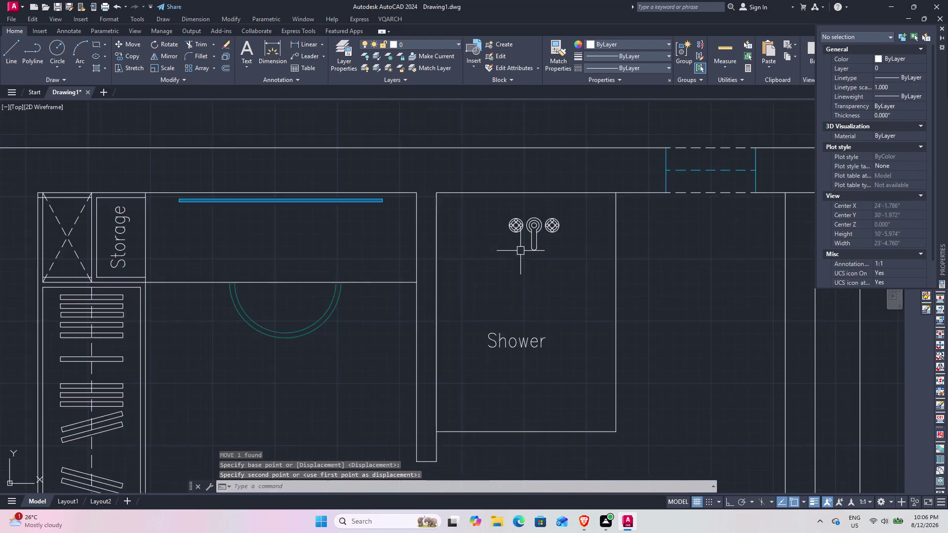
scroll(up, 3)
middle_drag(533, 234, 440, 350)
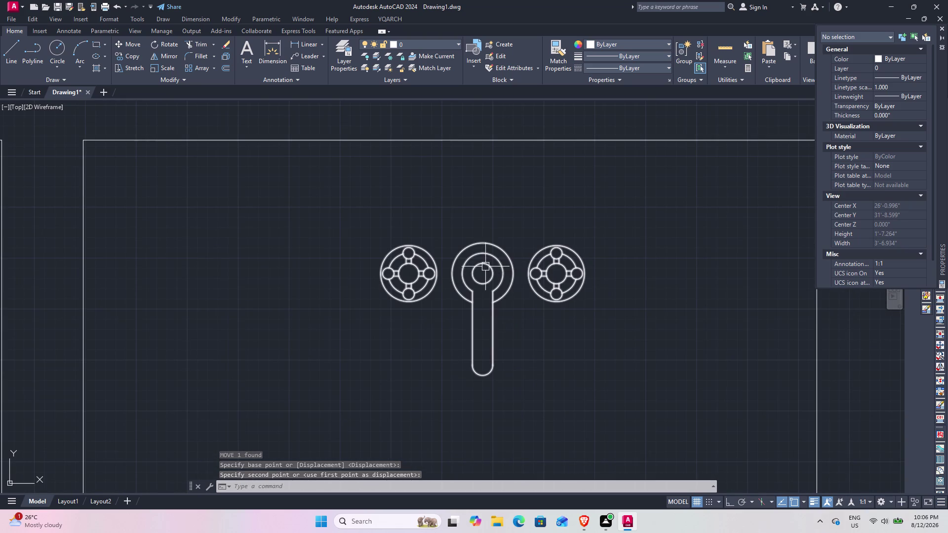
click(486, 286)
text(m)
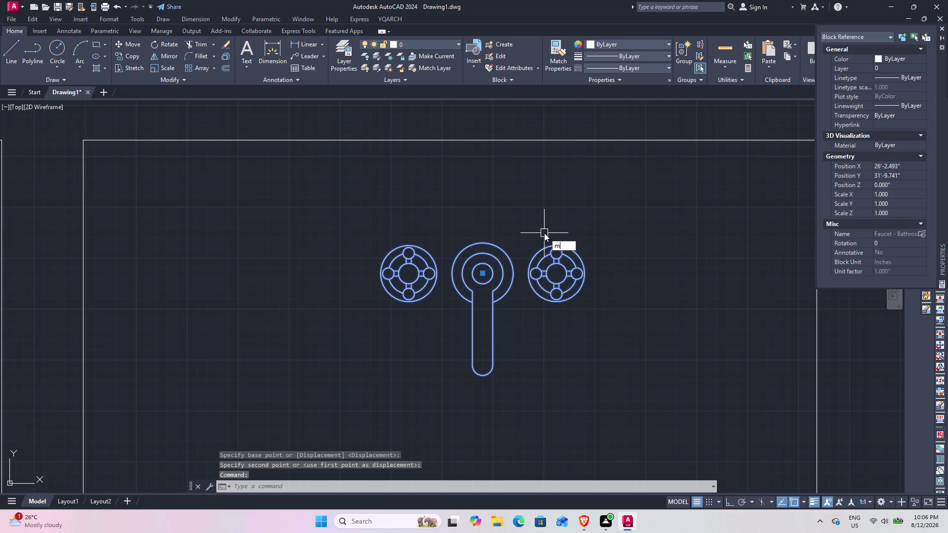
key(space)
click(486, 242)
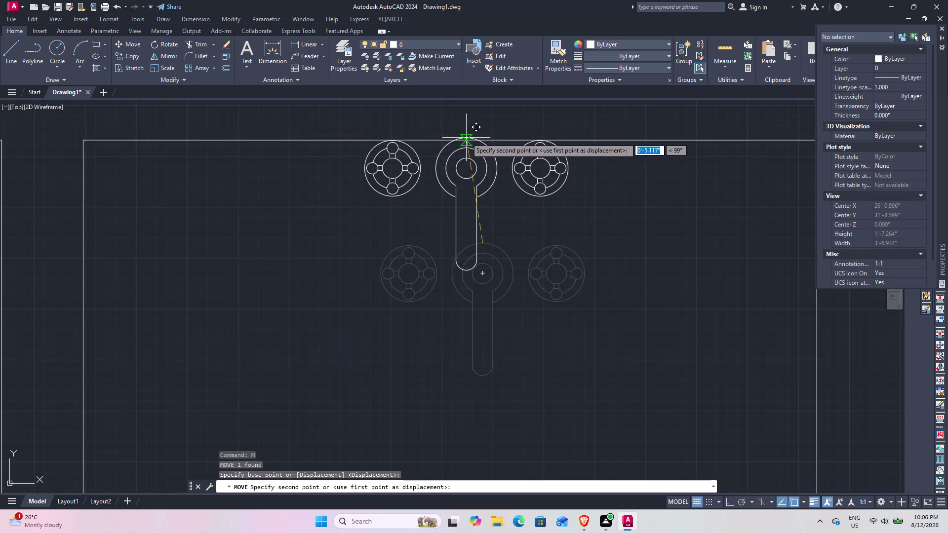
scroll(down, 3)
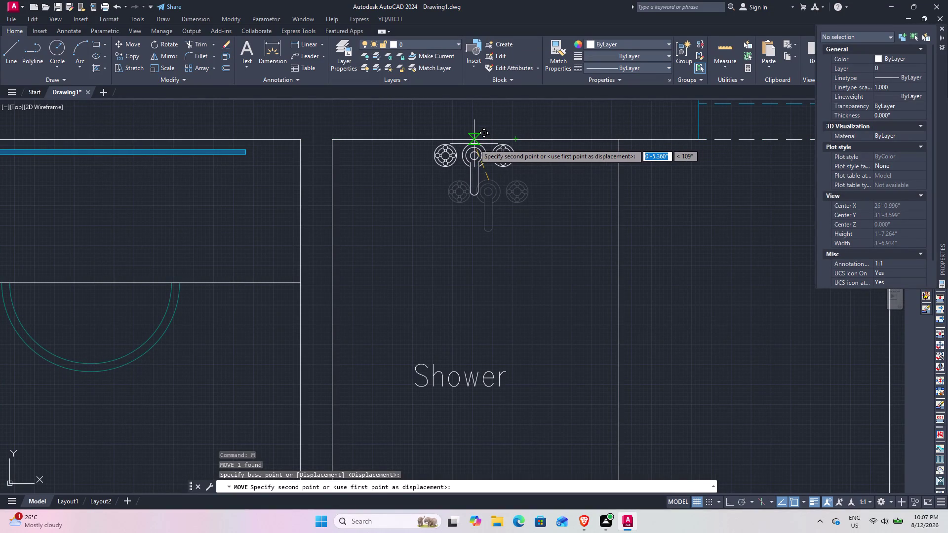
click(474, 144)
scroll(down, 3)
middle_drag(522, 278, 490, 248)
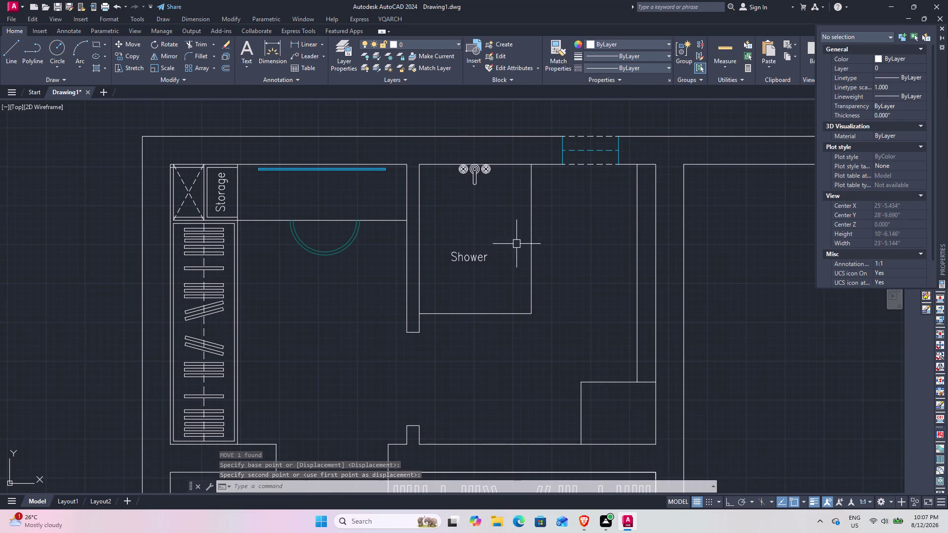
scroll(down, 3)
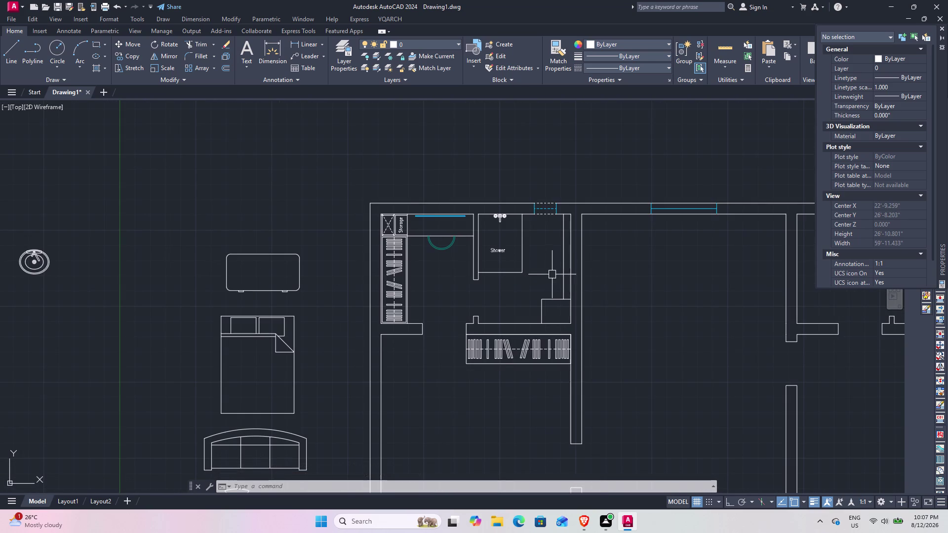
scroll(up, 3)
middle_drag(549, 268, 514, 328)
scroll(up, 3)
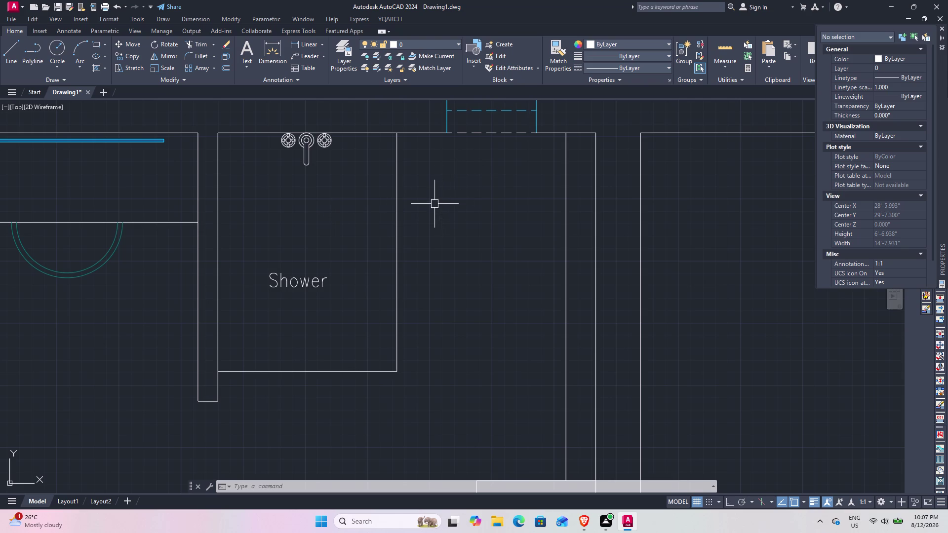
scroll(down, 3)
middle_drag(376, 243, 411, 200)
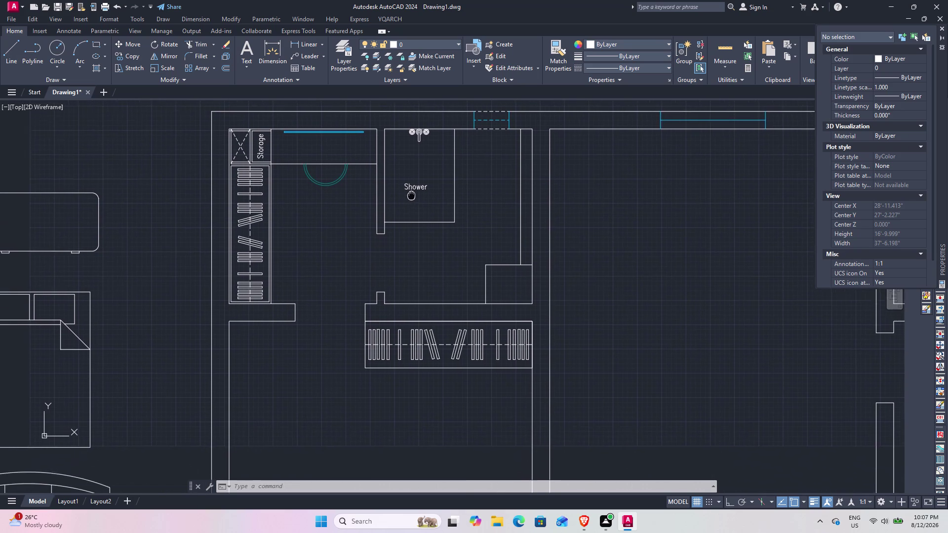
middle_drag(412, 200, 409, 205)
middle_drag(314, 222, 288, 264)
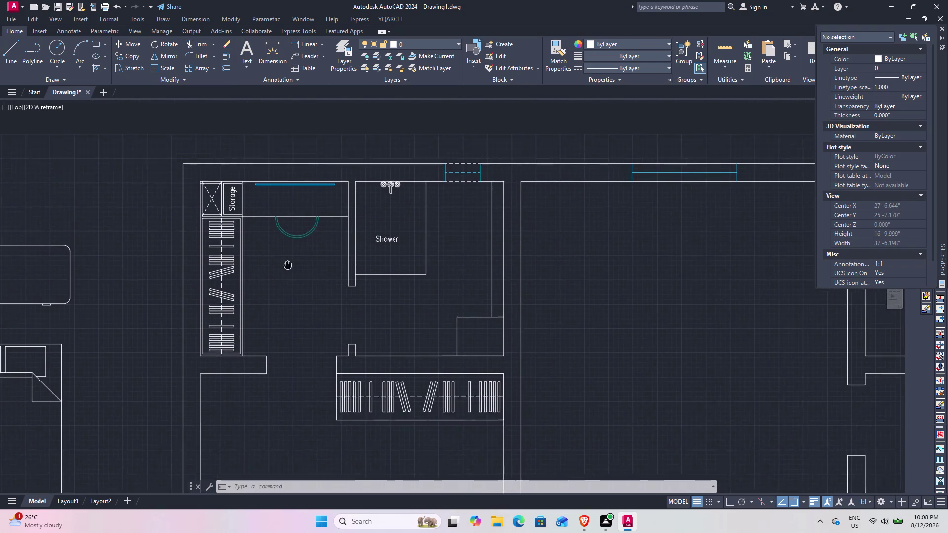
middle_drag(288, 264, 274, 277)
middle_drag(313, 243, 632, 182)
scroll(down, 3)
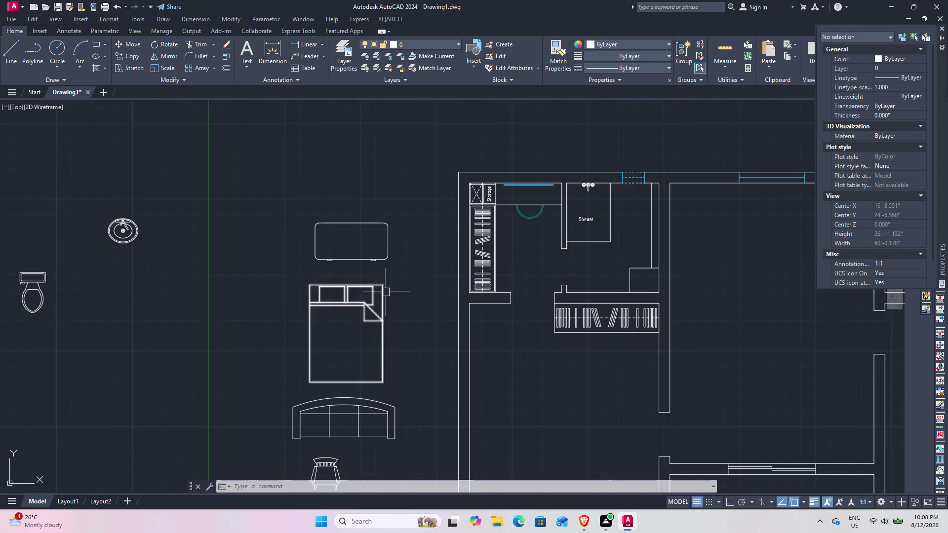
middle_drag(381, 282, 550, 250)
Move the toilet block from the spare fixtures to beside the shower.
drag(177, 220, 178, 220)
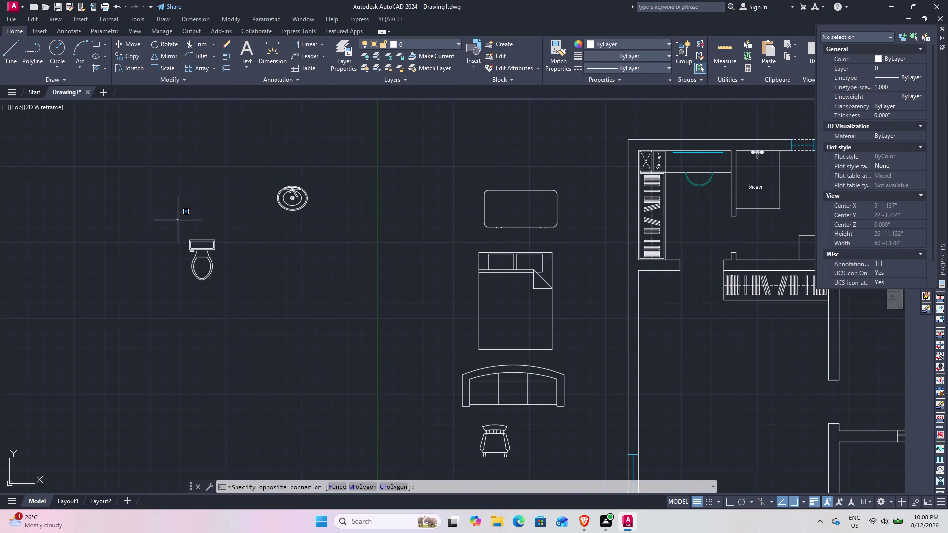
drag(177, 220, 182, 227)
click(255, 289)
text(m)
key(space)
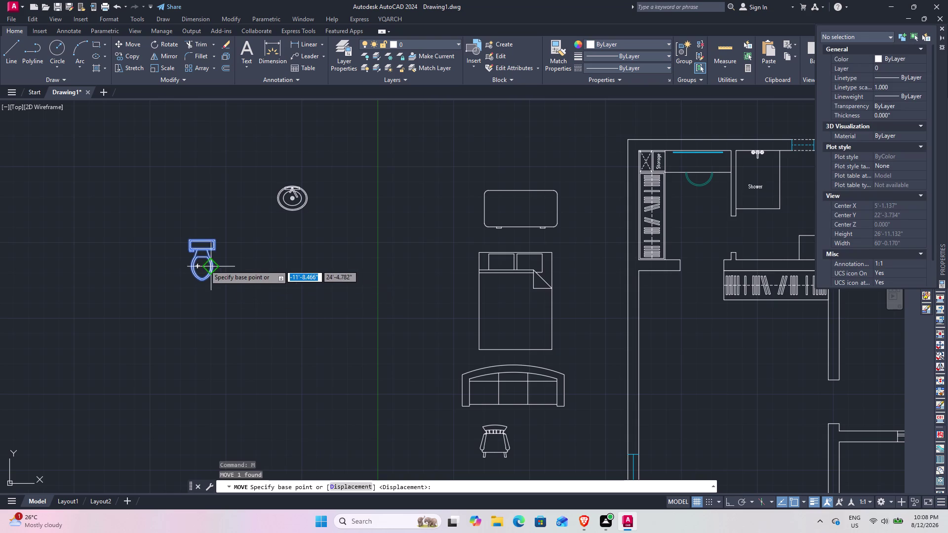
click(202, 240)
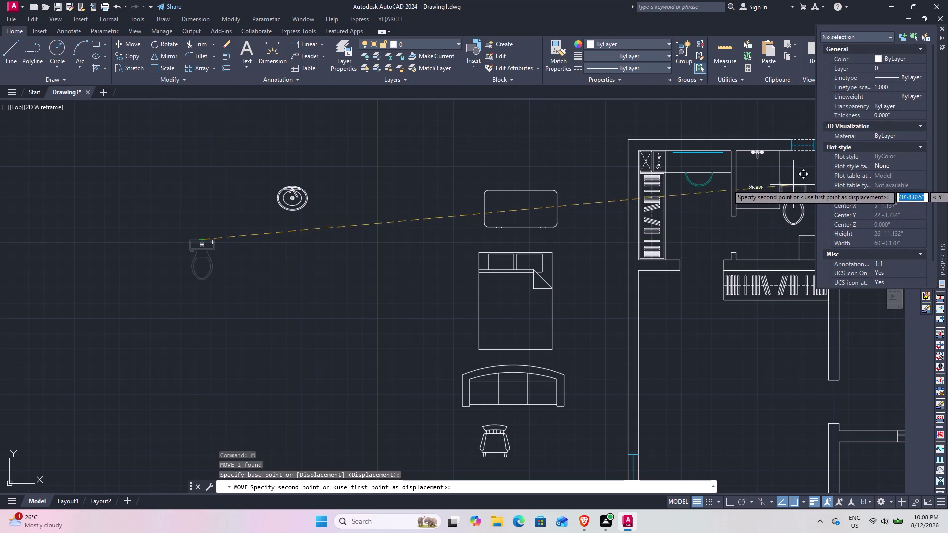
click(800, 174)
middle_drag(778, 203, 465, 310)
scroll(up, 3)
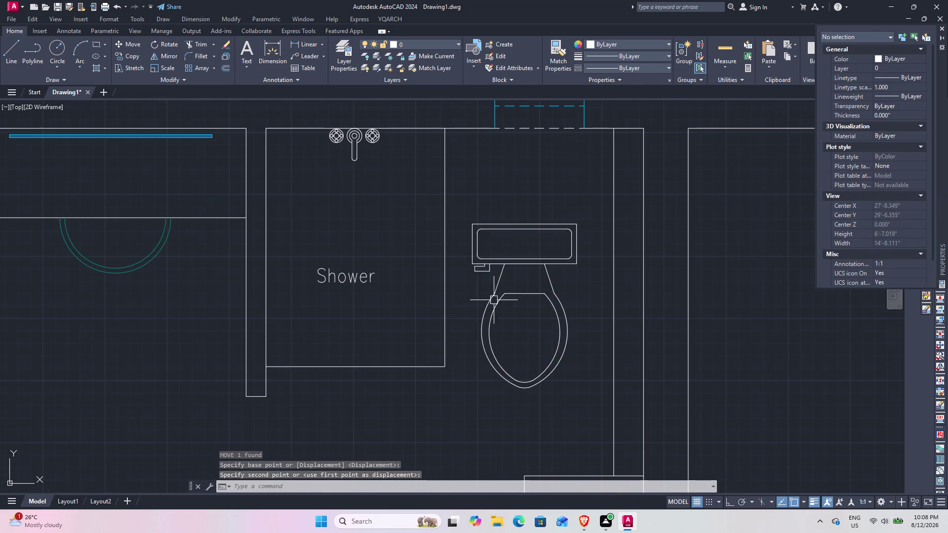
key(Escape)
Scale the toilet by reference so its tank-to-bowl length becomes 1'.
drag(578, 386, 556, 351)
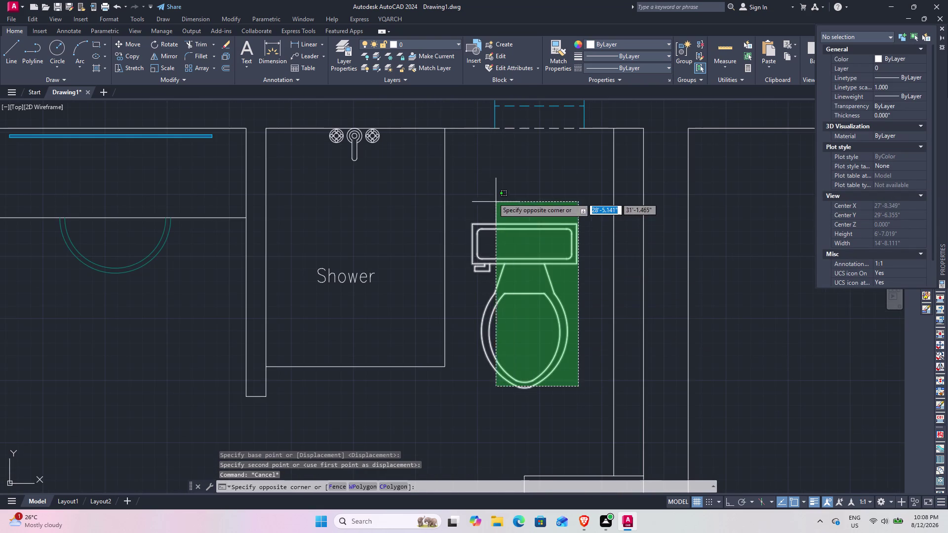
click(468, 175)
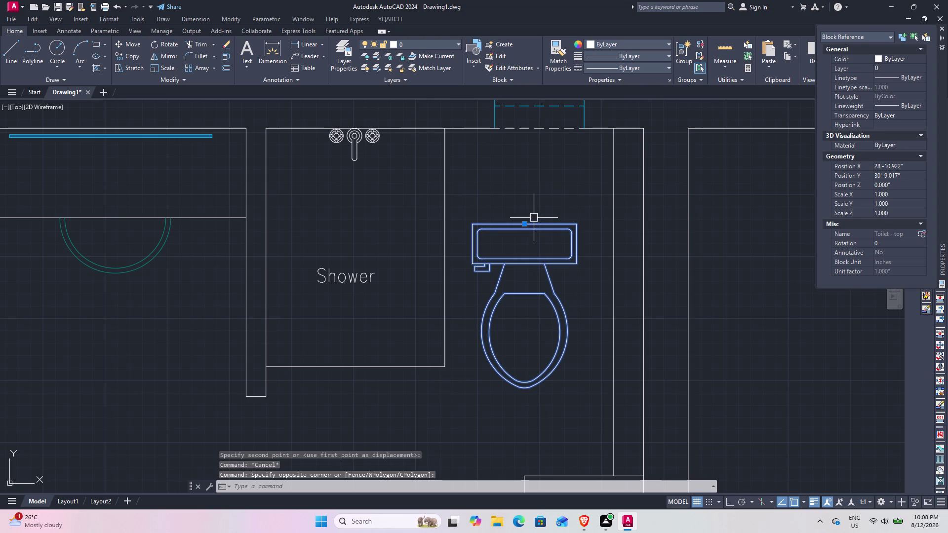
text(sc)
key(space)
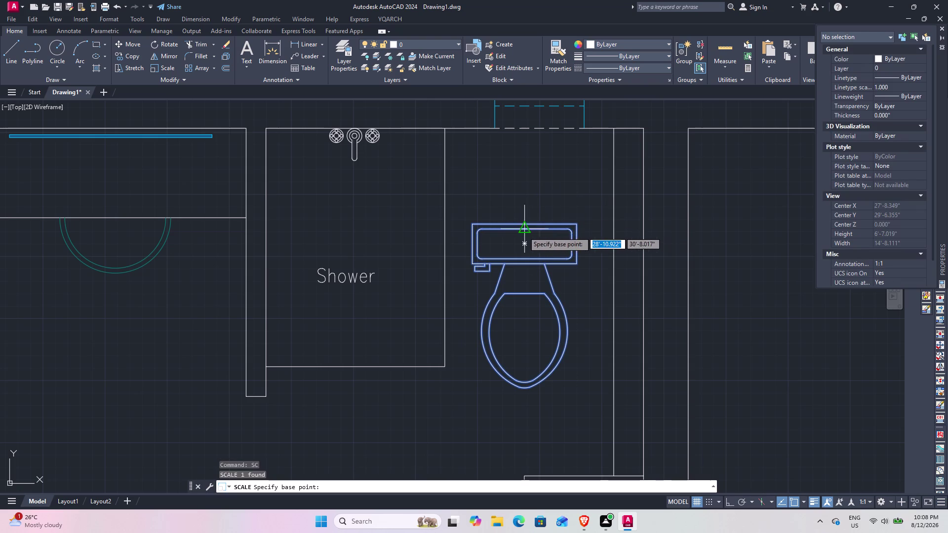
click(471, 225)
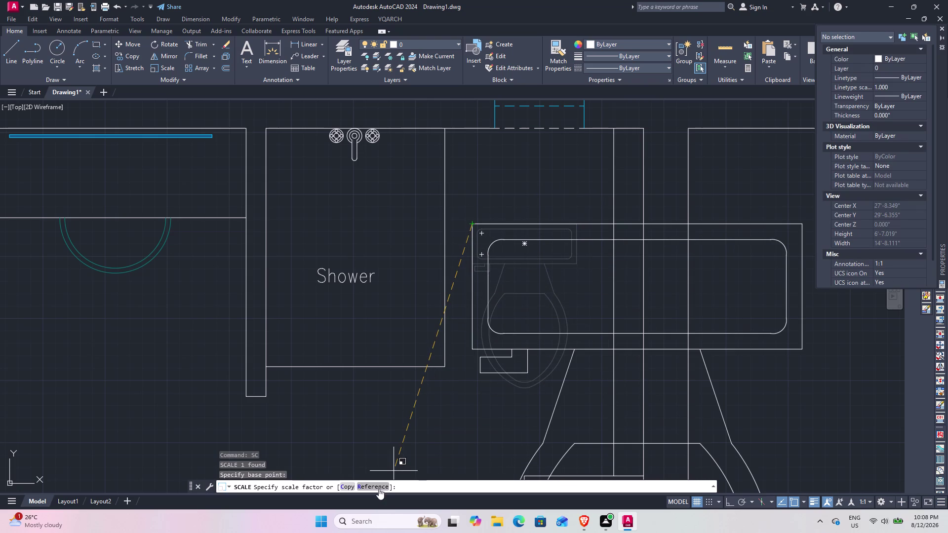
click(379, 488)
click(472, 224)
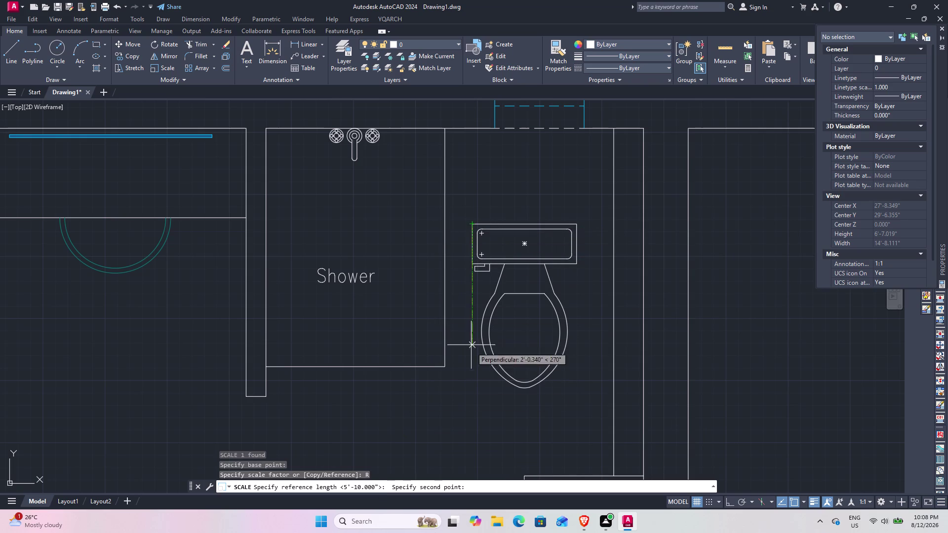
click(473, 389)
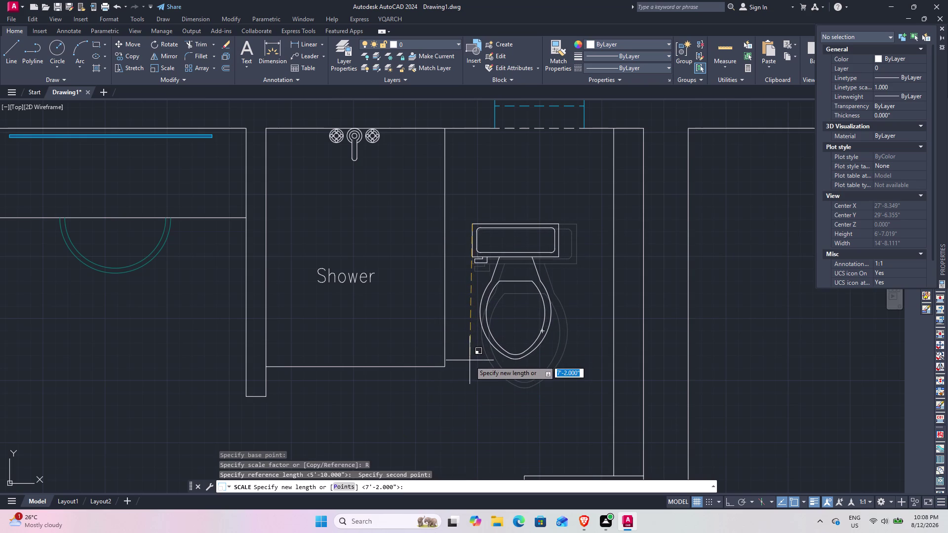
text(1')
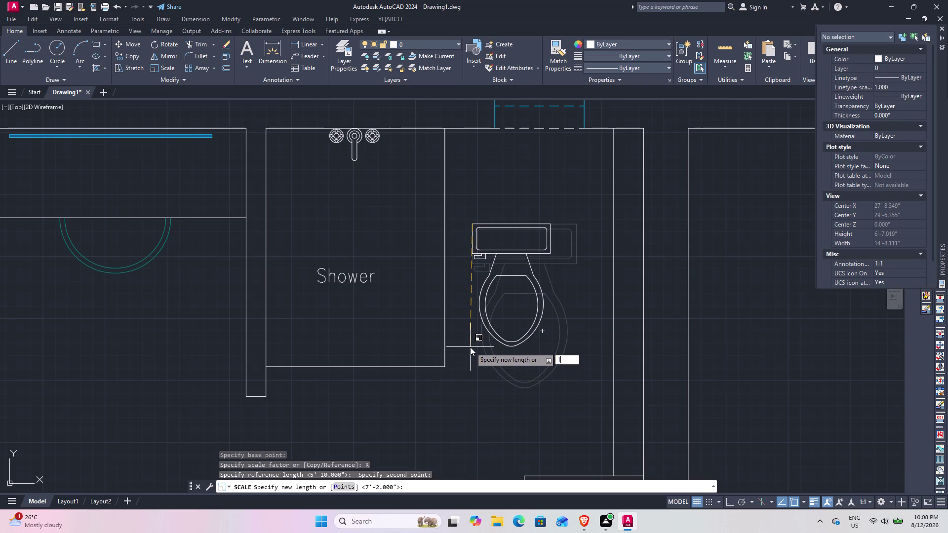
key(Return)
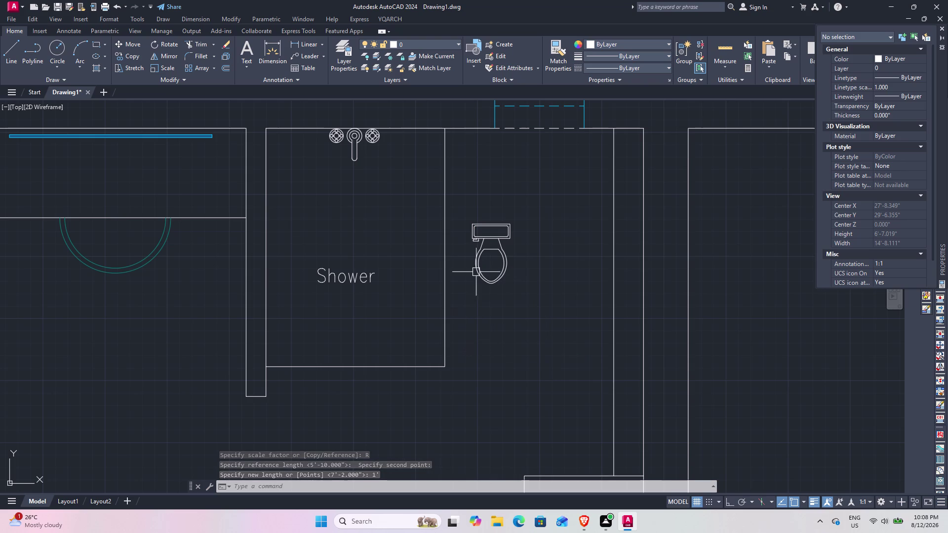
Rescale the toilet by reference to a 1.5' tank-to-bowl length.
click(480, 228)
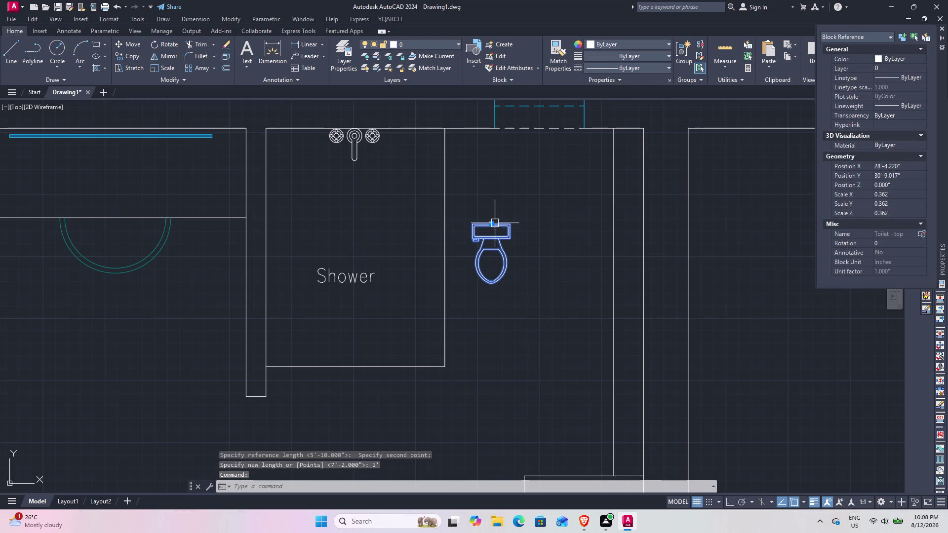
text(sc)
key(space)
click(475, 224)
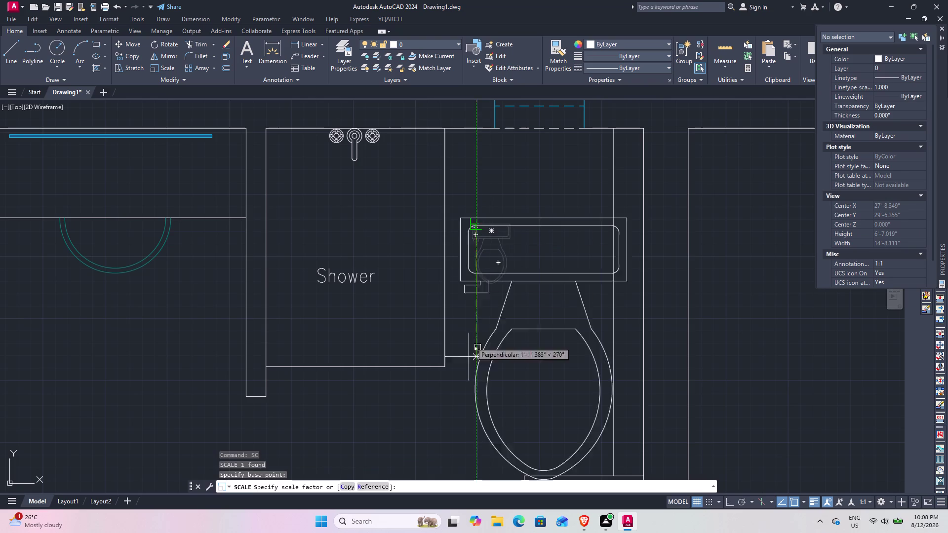
click(375, 486)
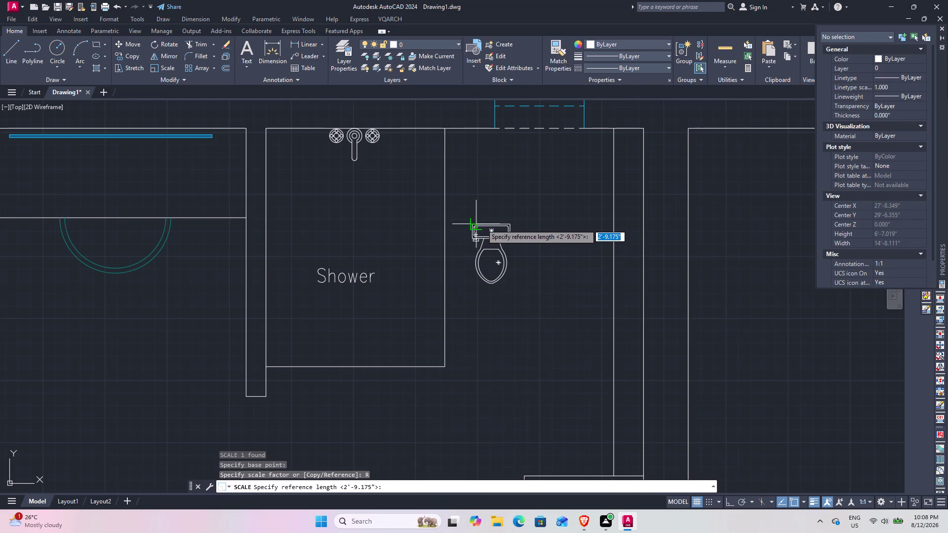
scroll(up, 3)
click(481, 224)
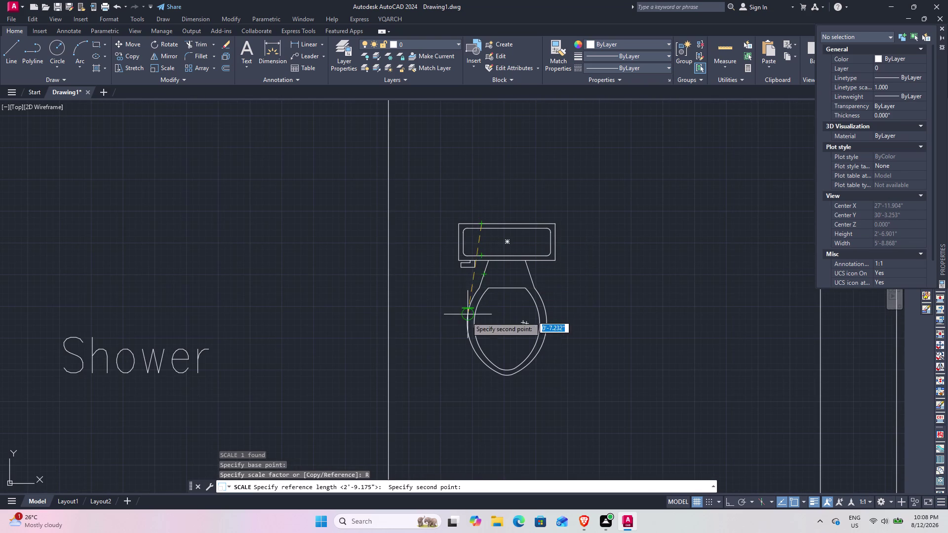
click(482, 373)
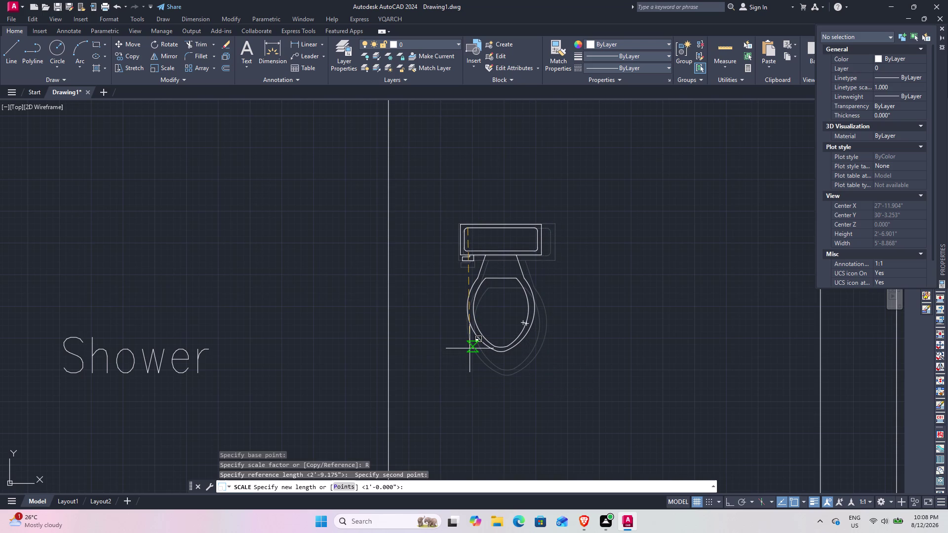
text(1.5')
key(Return)
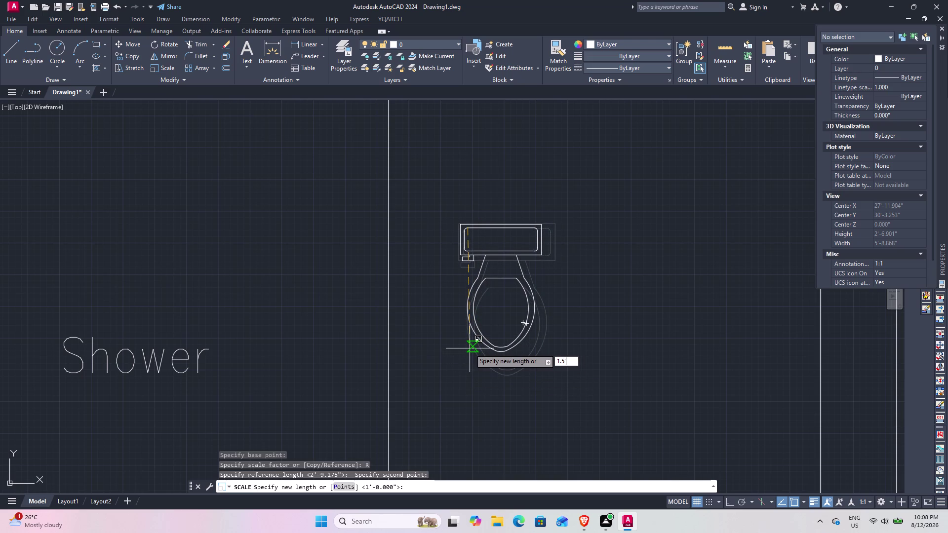
scroll(down, 3)
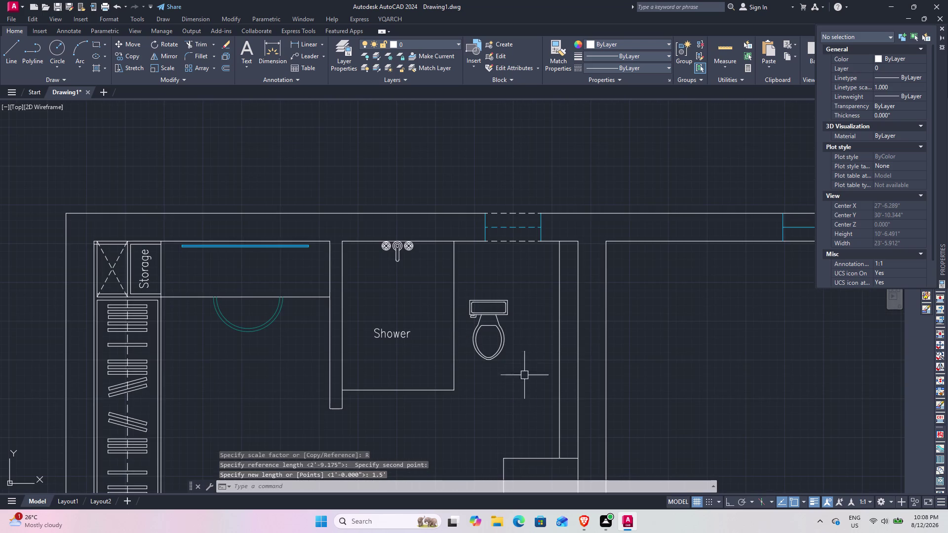
Rotate the resized toilet 270° so it faces left.
drag(524, 385, 513, 373)
click(469, 288)
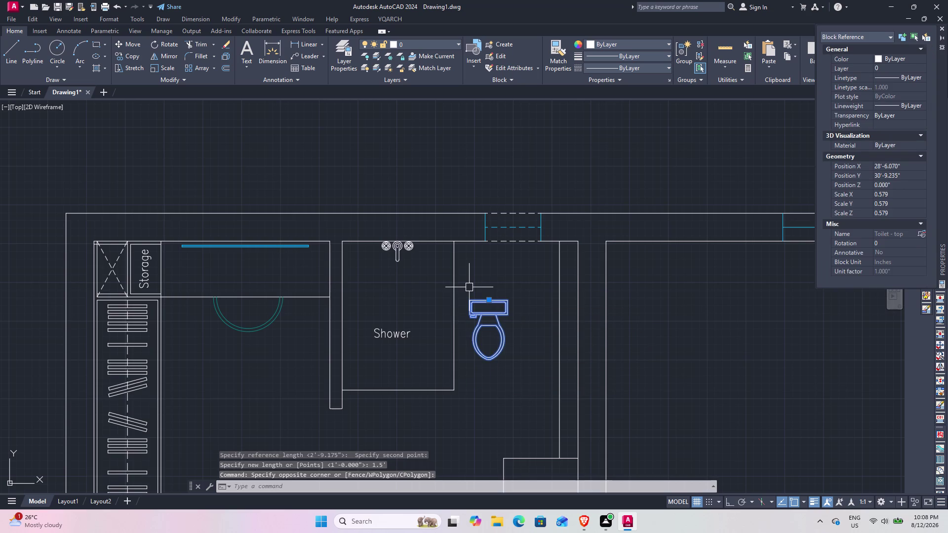
key(r)
text(o)
key(space)
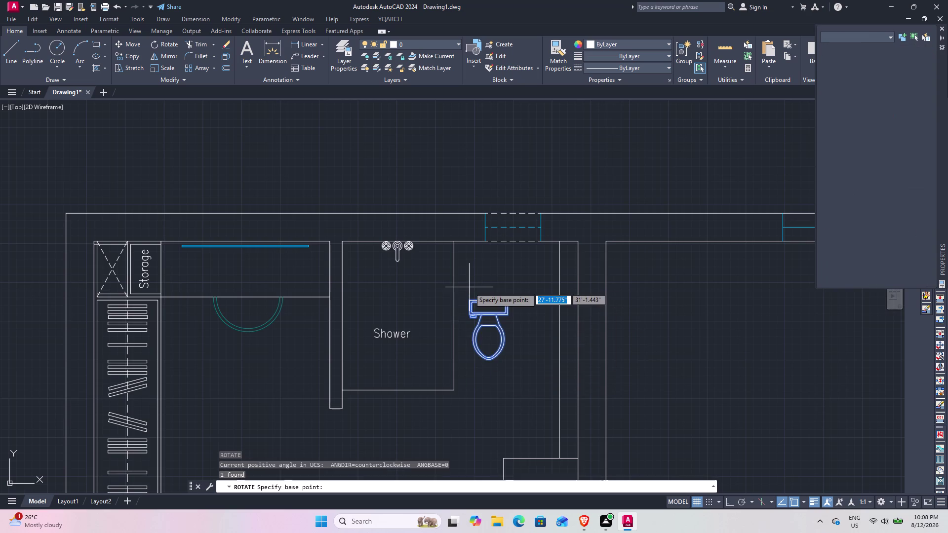
click(488, 303)
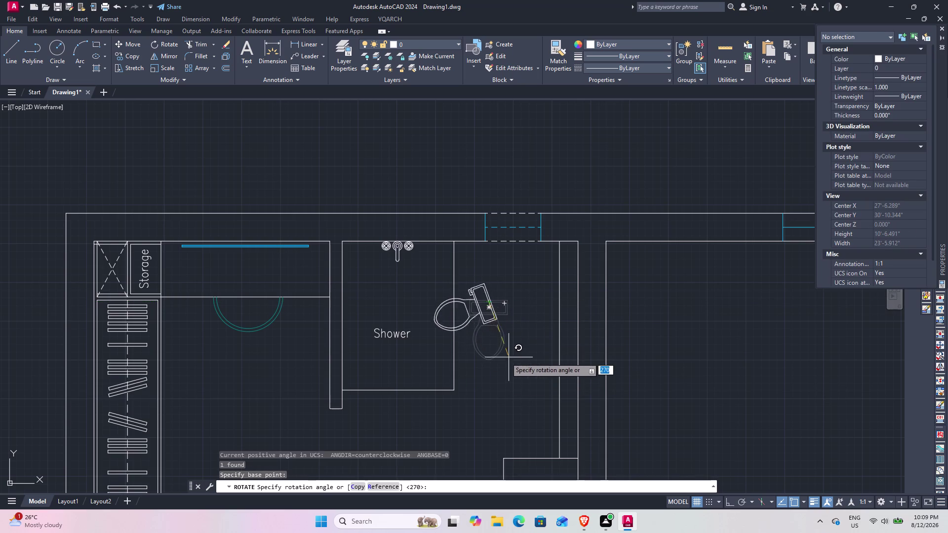
click(488, 370)
Place the toilet with its back against the shower room's right wall.
drag(501, 346, 495, 341)
click(483, 300)
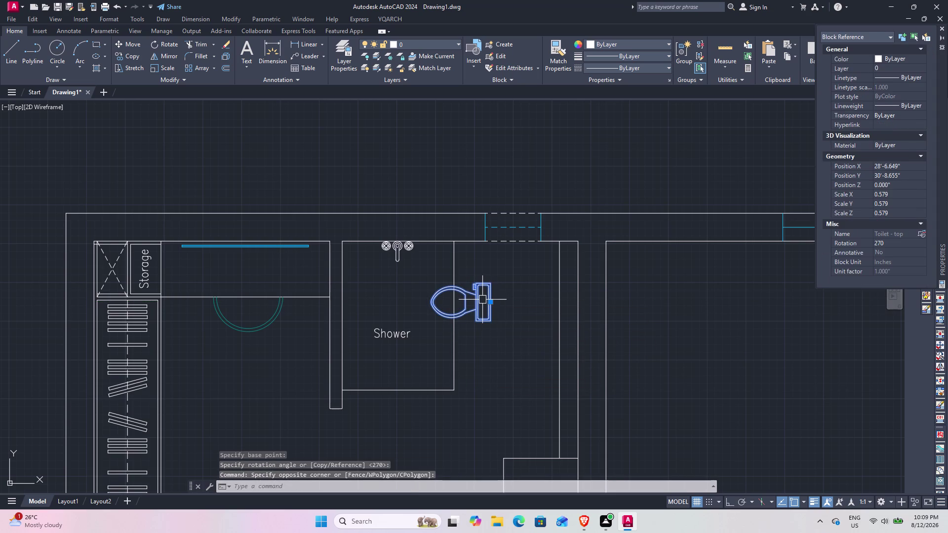
text(m)
key(space)
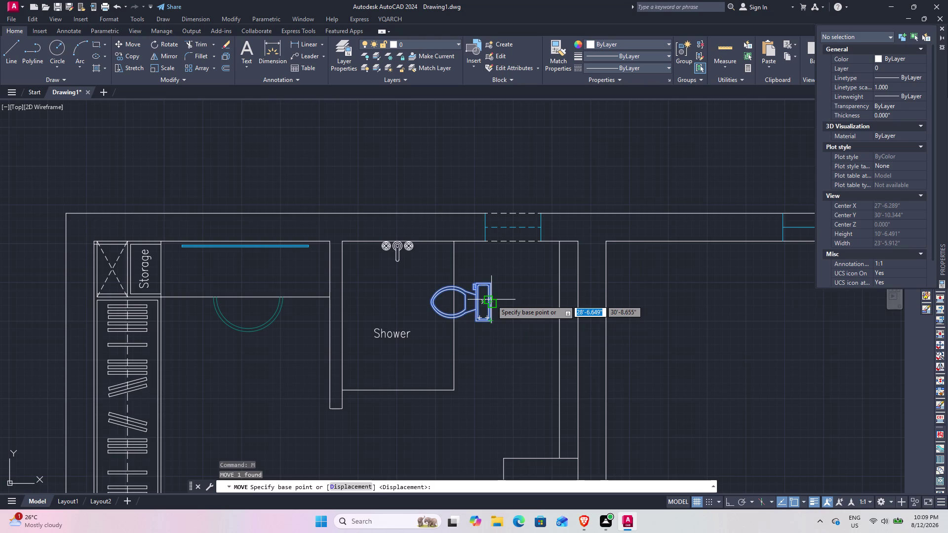
click(491, 300)
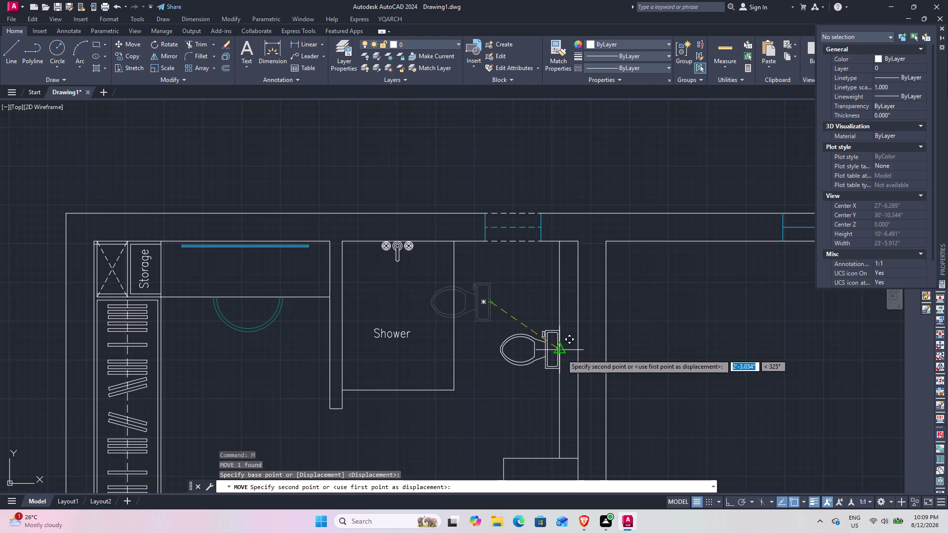
click(562, 354)
scroll(down, 3)
middle_drag(551, 377, 554, 347)
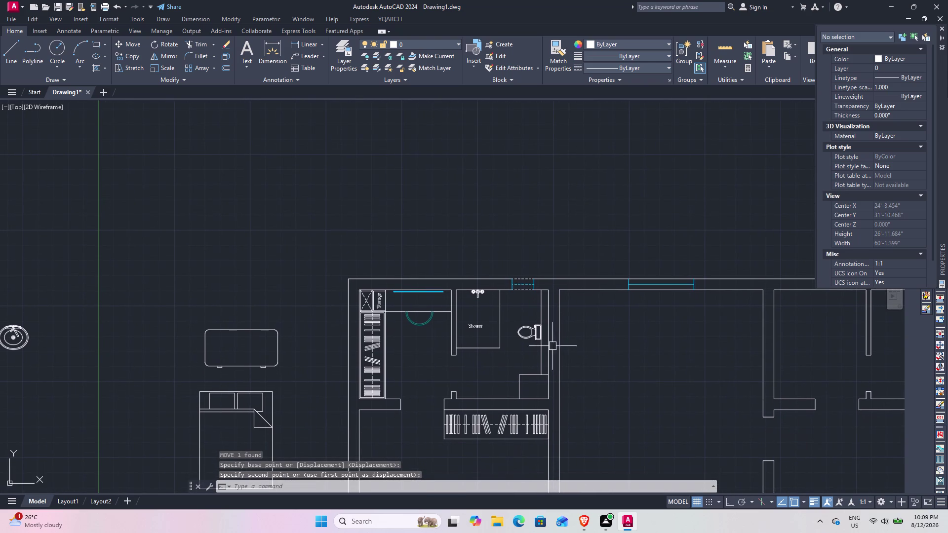
middle_drag(543, 410, 545, 379)
middle_drag(50, 368, 93, 364)
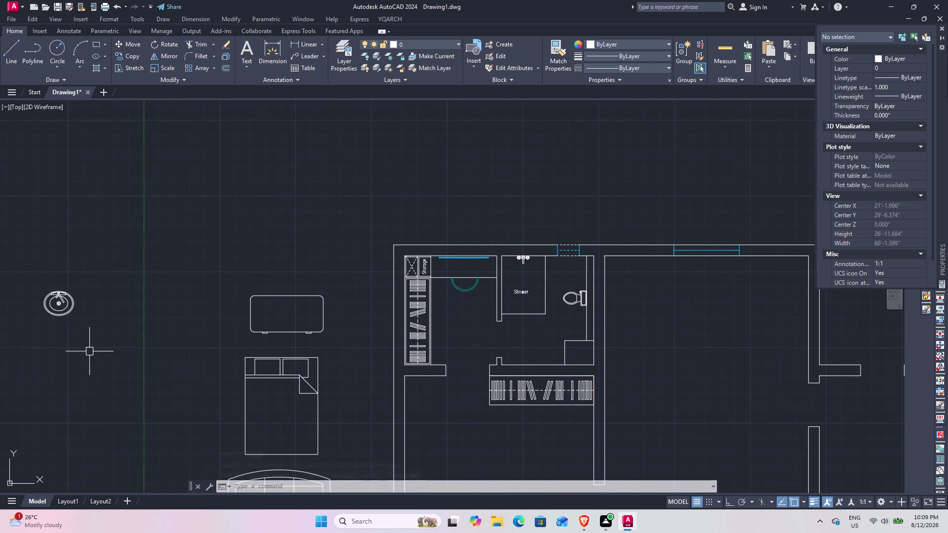
Move the washbasin into the small recess below the toilet.
drag(89, 343, 81, 337)
click(40, 276)
text(m)
key(space)
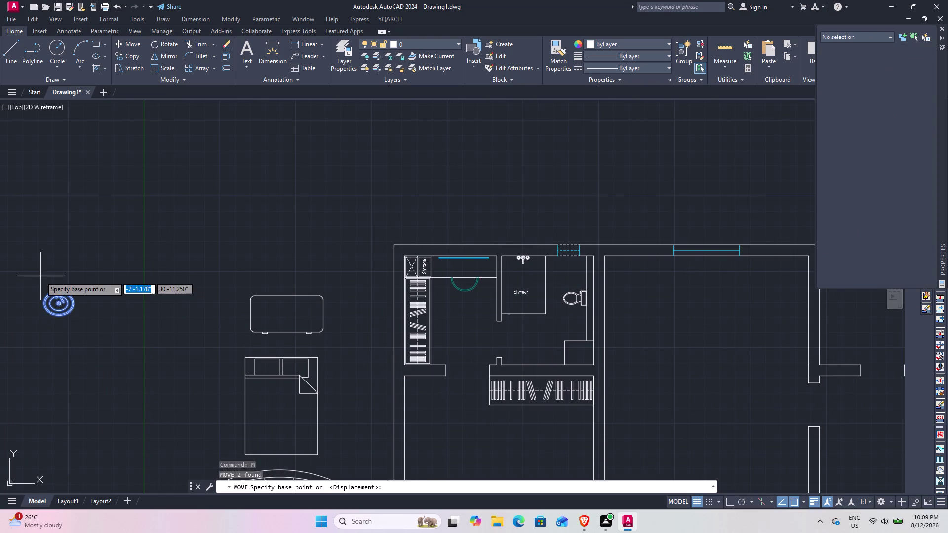
click(53, 293)
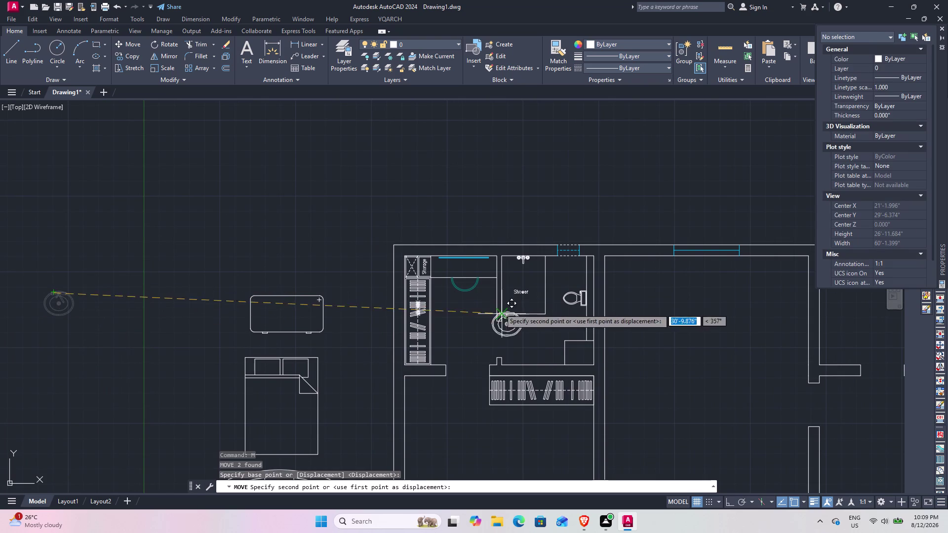
click(573, 346)
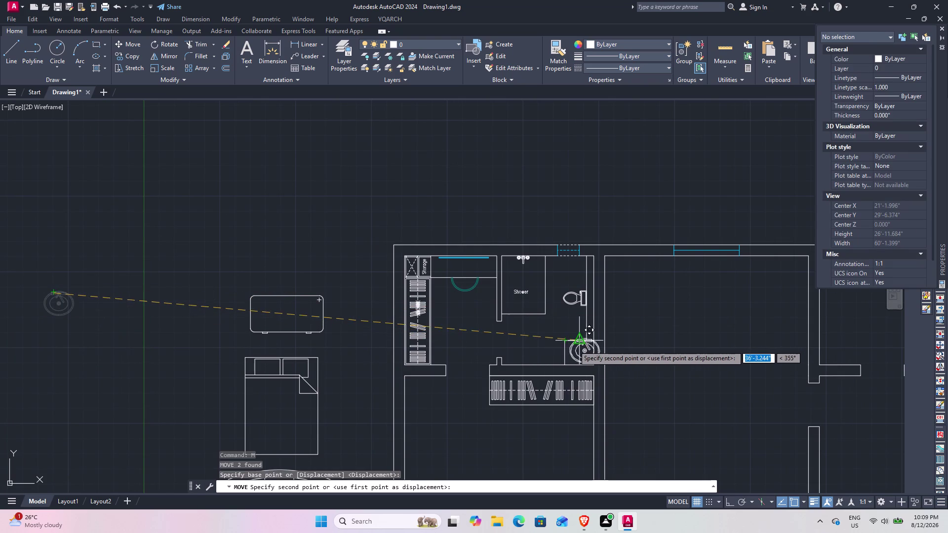
scroll(up, 3)
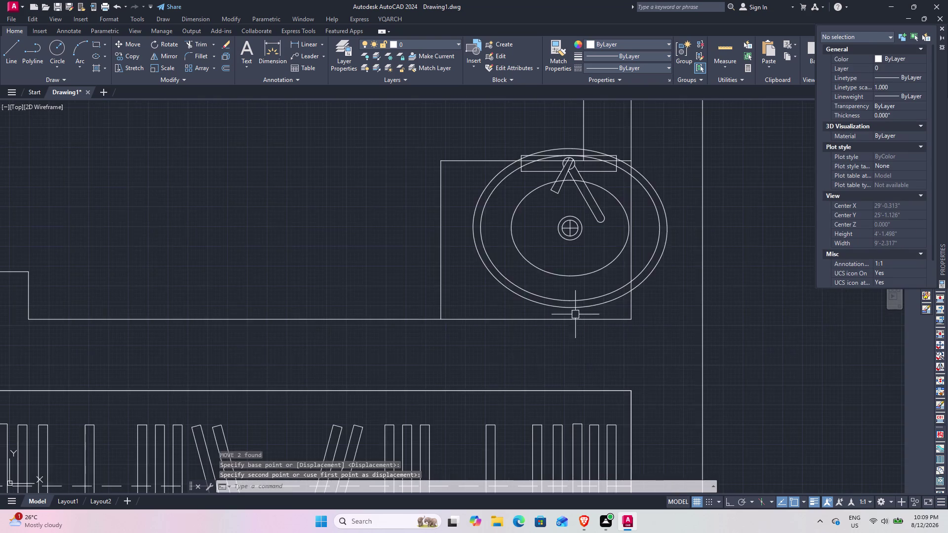
middle_drag(567, 315, 494, 417)
Rotate the washbasin 270° so it faces left.
drag(519, 349, 518, 345)
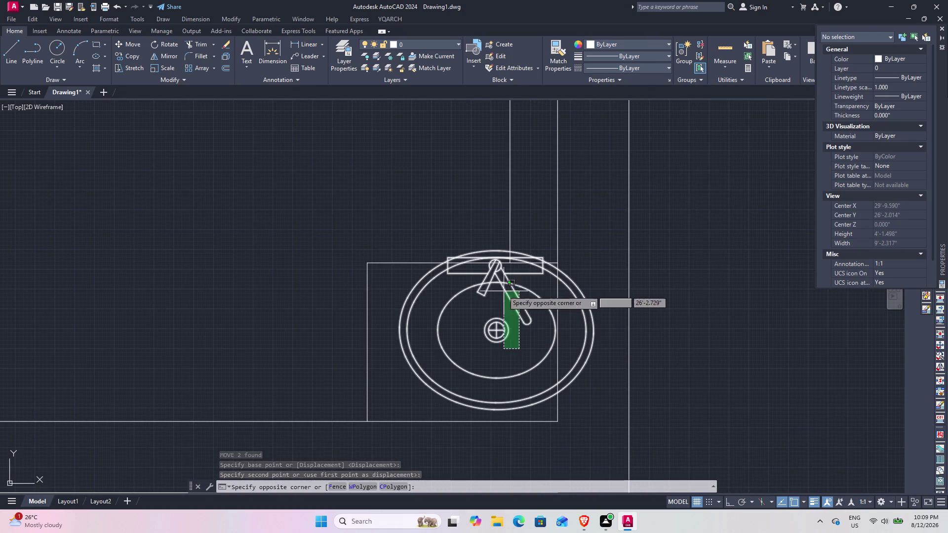
click(496, 279)
text(r)
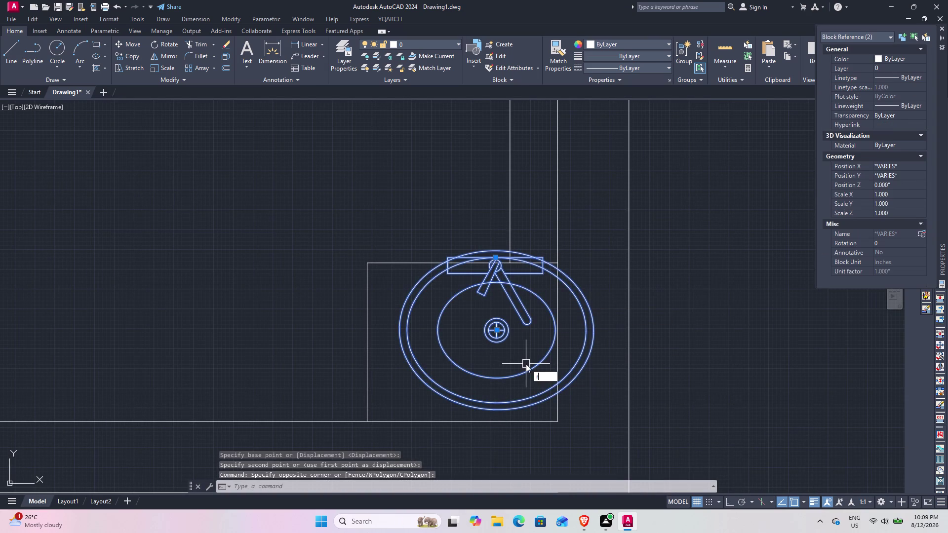
text(o)
key(space)
click(522, 299)
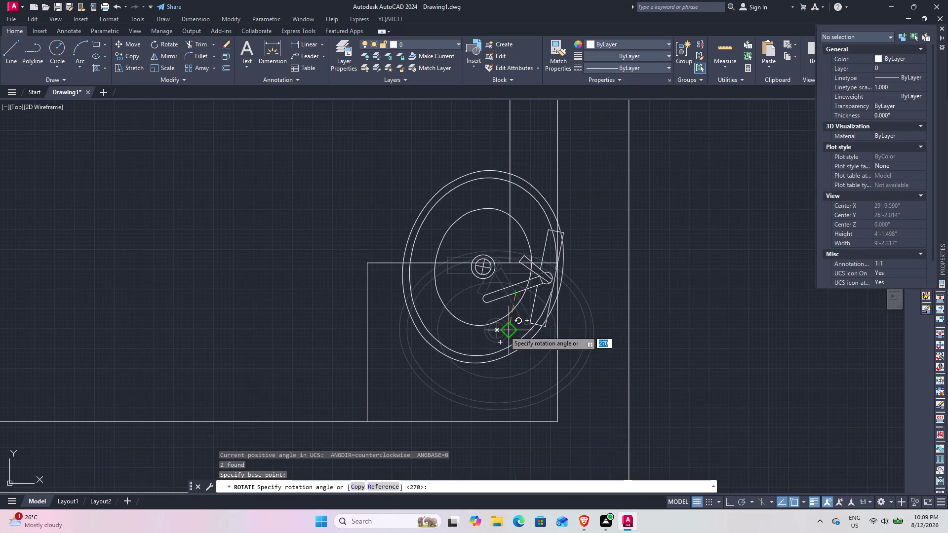
click(516, 364)
Reselect the turned washbasin and move it down onto the recess's bottom line.
drag(535, 387, 534, 386)
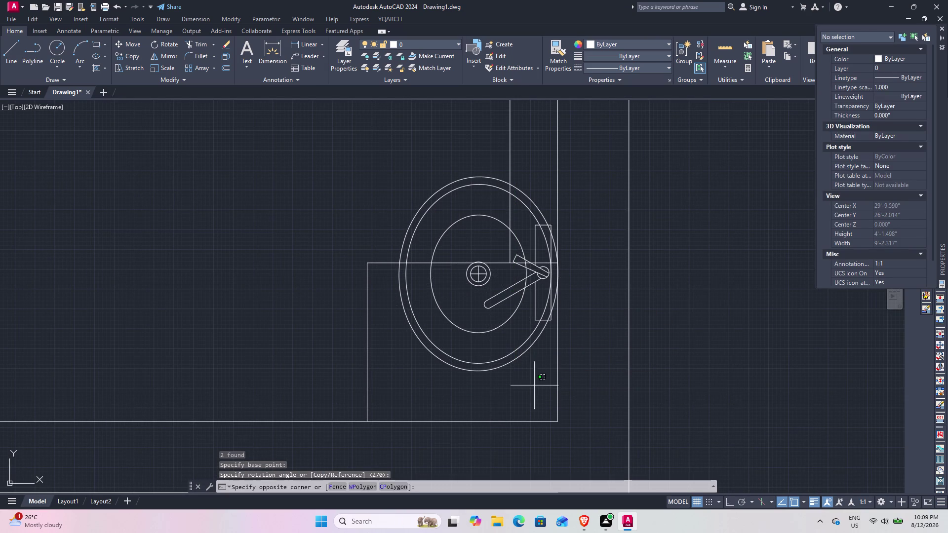
drag(534, 386, 530, 379)
click(495, 307)
drag(542, 389, 523, 365)
click(492, 297)
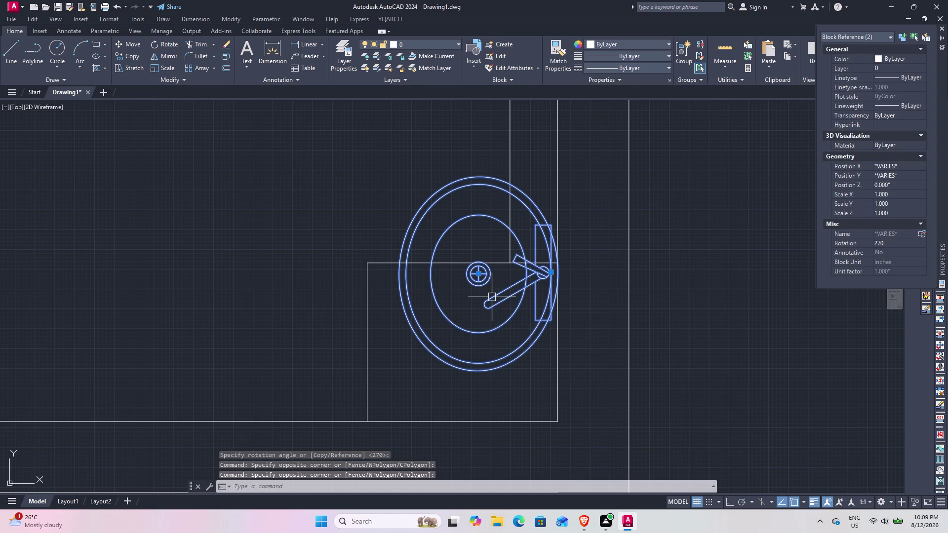
key(m)
key(space)
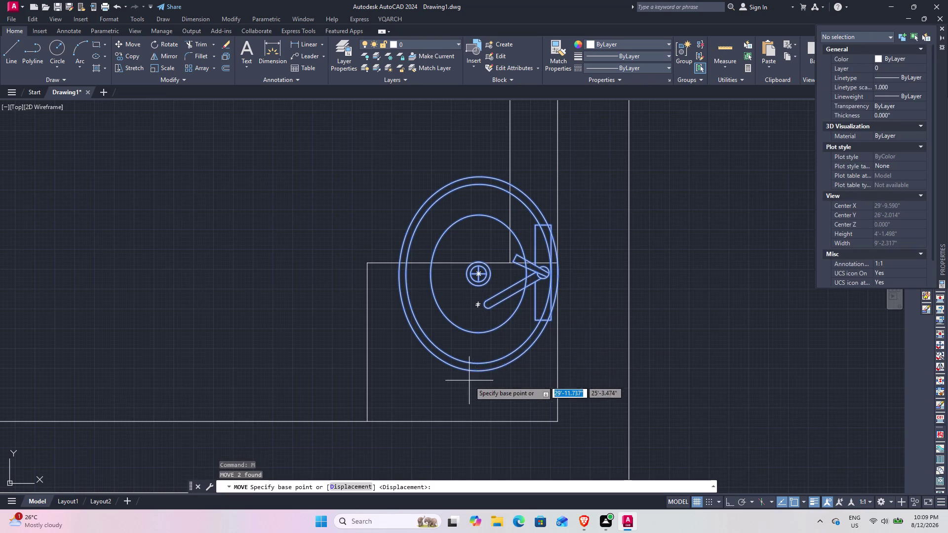
click(477, 373)
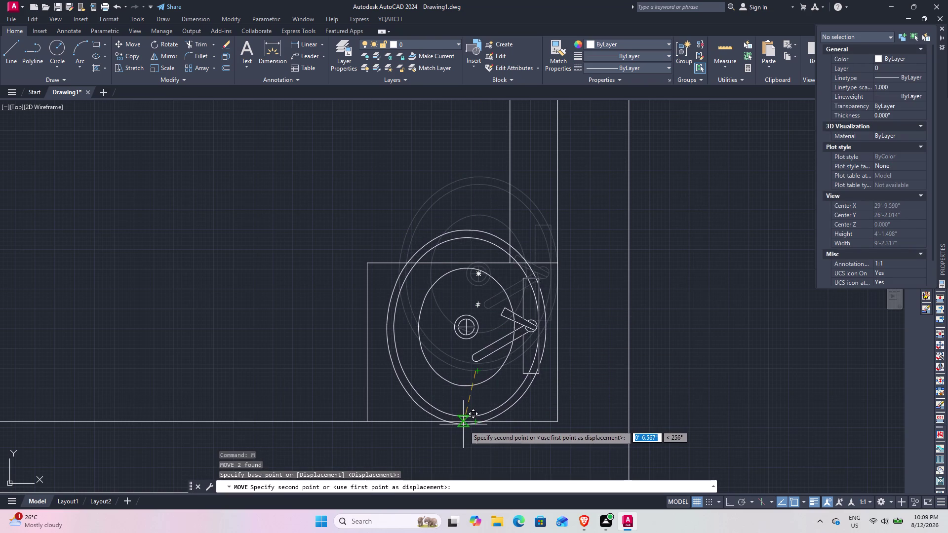
click(464, 433)
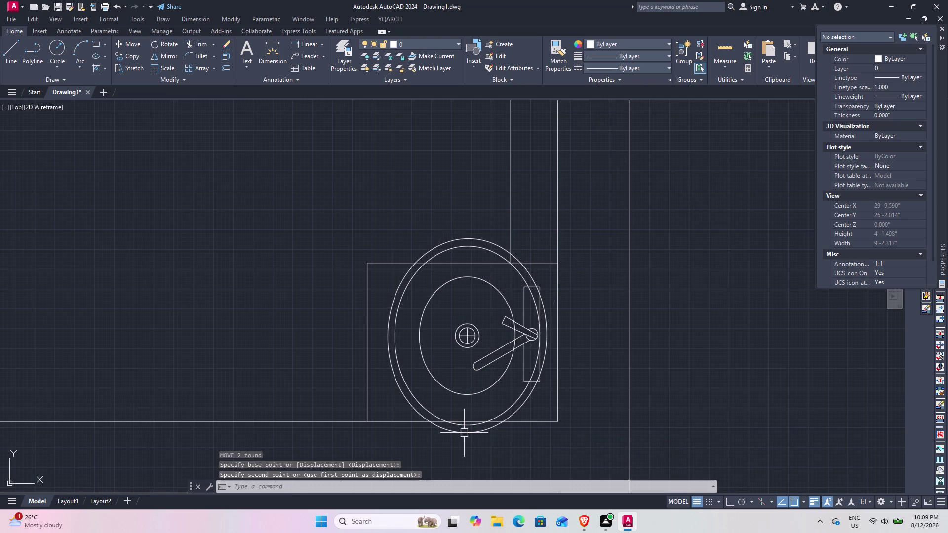
click(548, 407)
Scale the washbasin with SCALE Reference, matching a picked length to the recess.
click(507, 326)
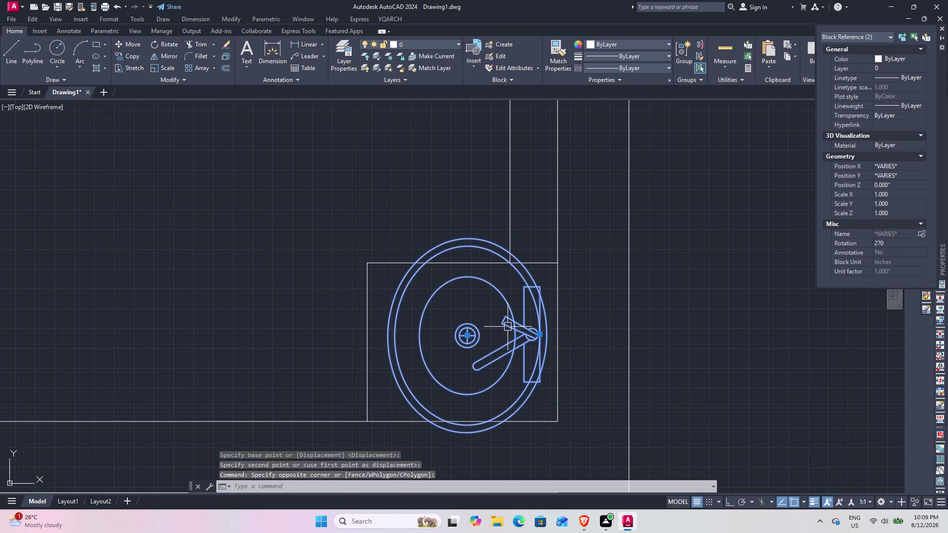
text(sc)
key(space)
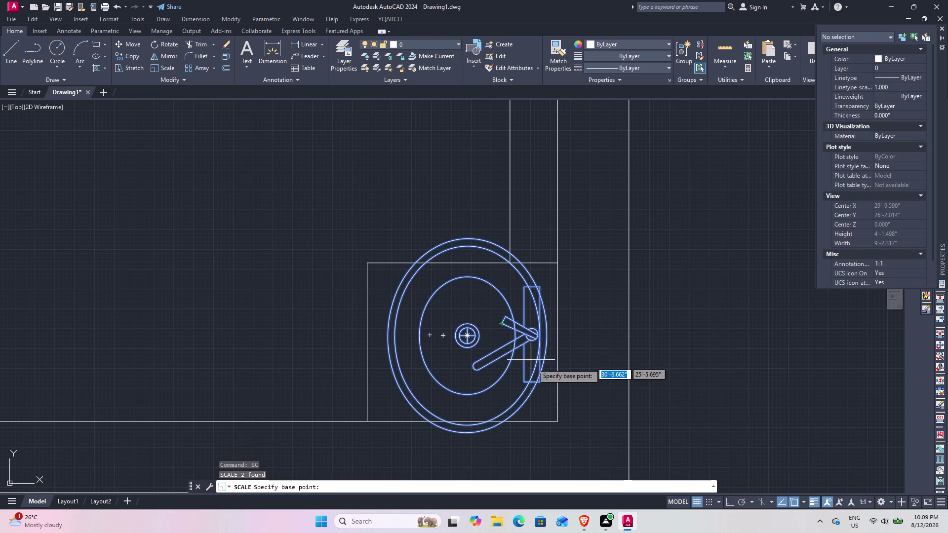
click(539, 373)
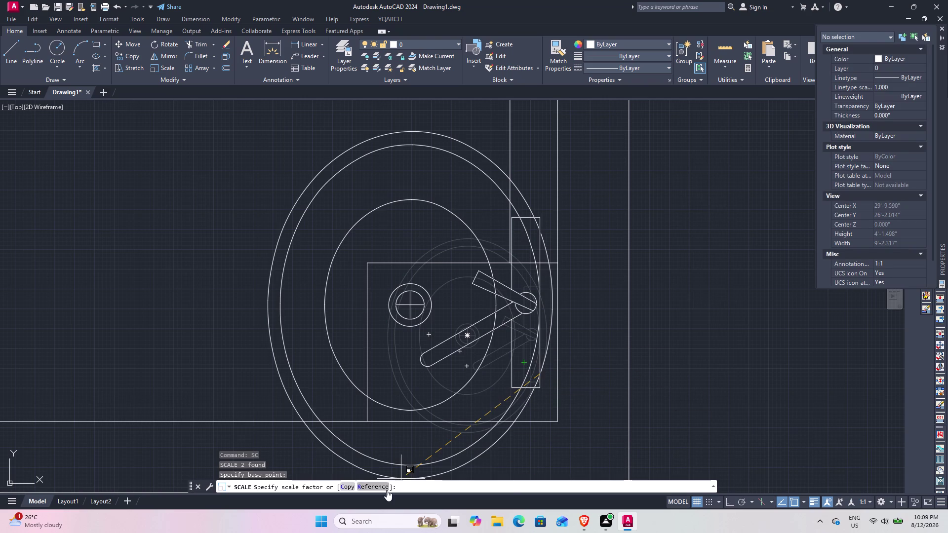
click(373, 482)
click(374, 488)
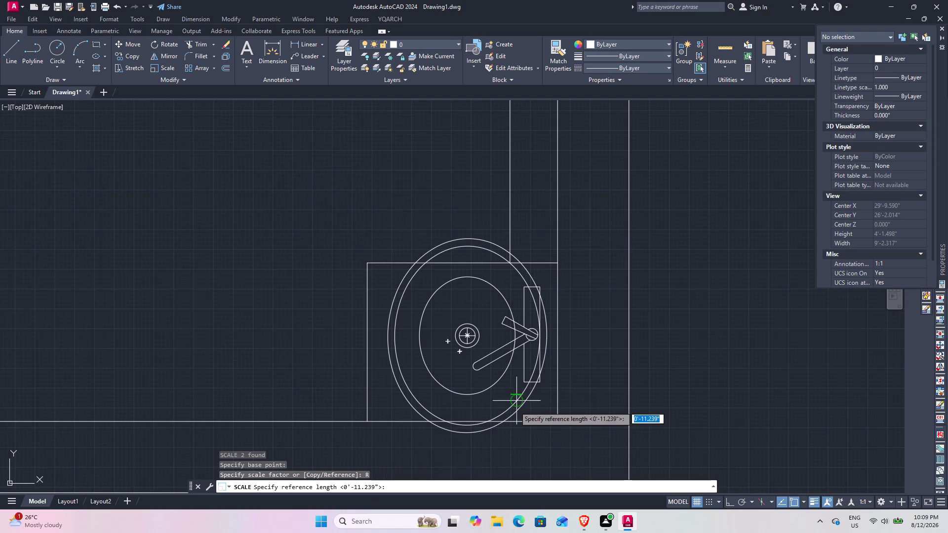
click(540, 382)
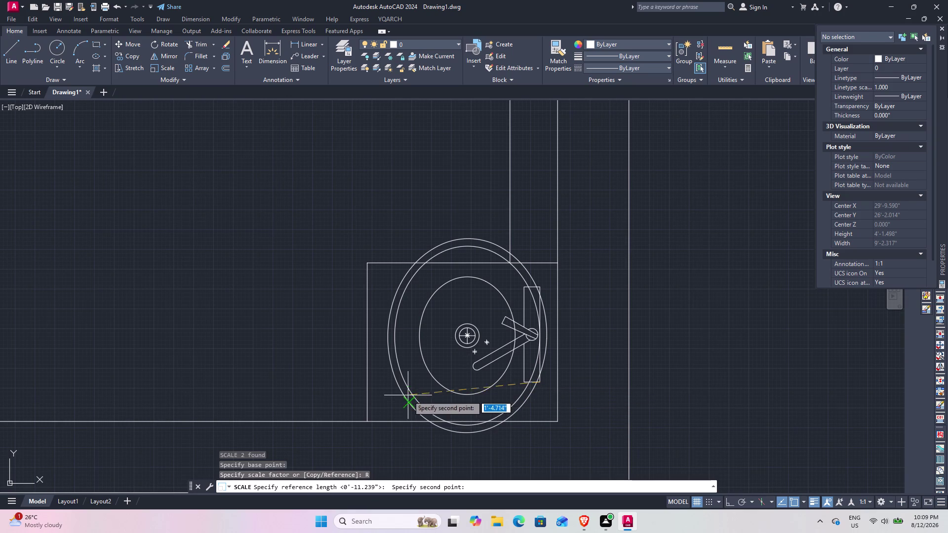
click(406, 391)
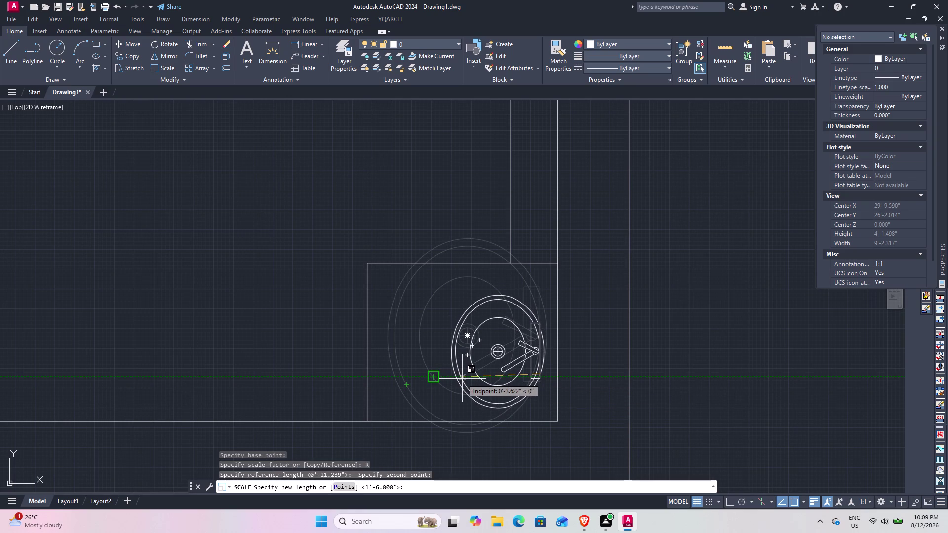
click(463, 379)
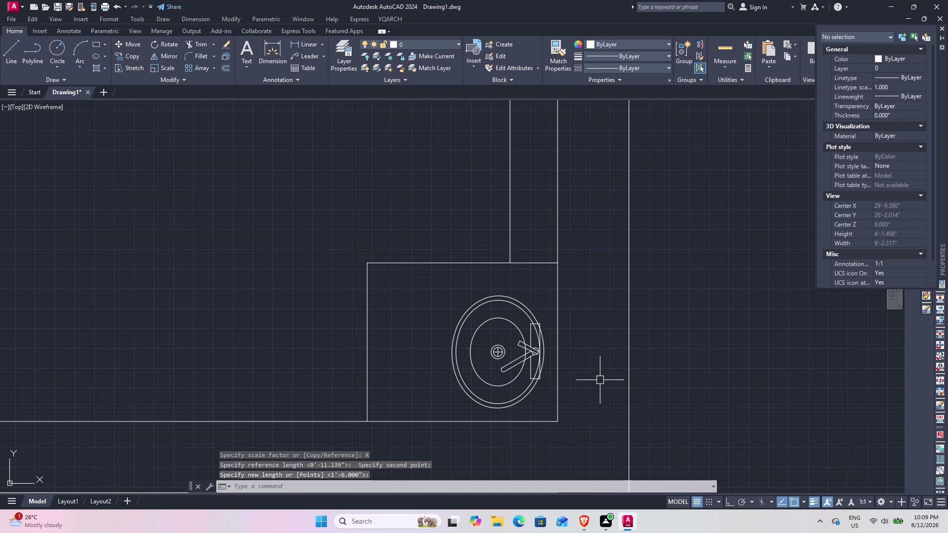
Select the washbasin's faucet and bring up its right-click options.
scroll(down, 3)
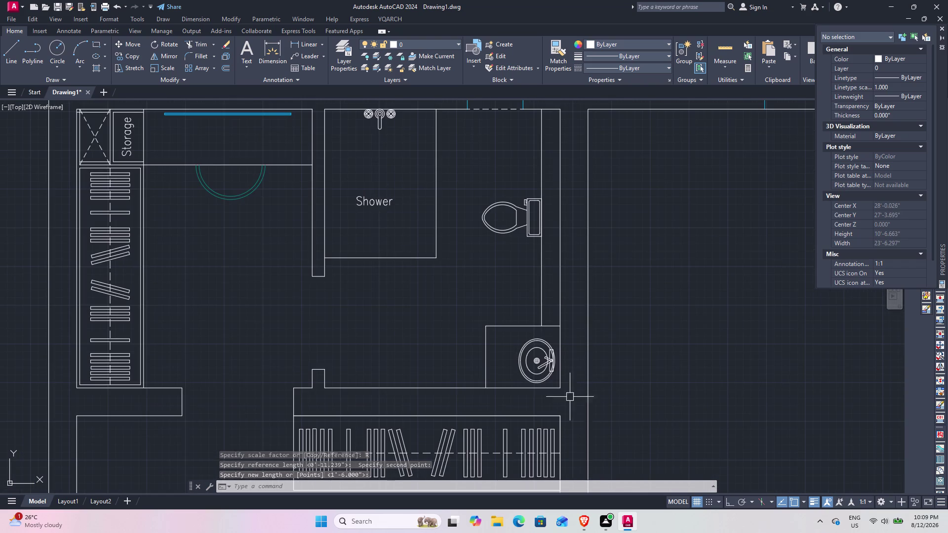
scroll(up, 3)
click(535, 329)
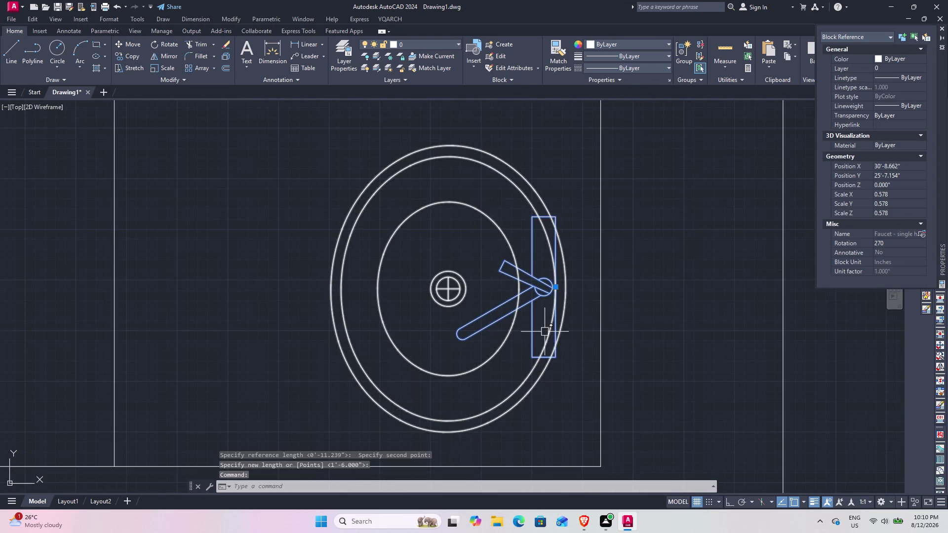
right_click(542, 321)
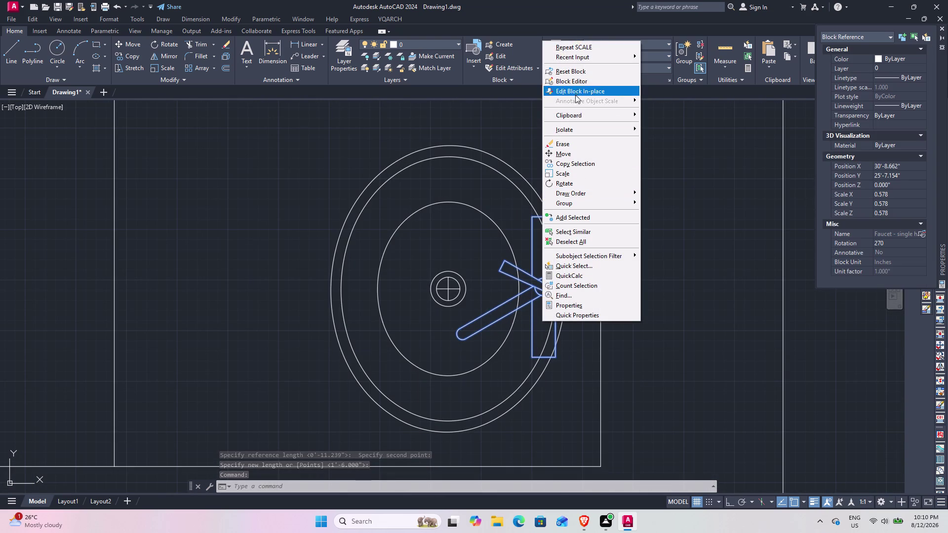
Remove the rectangular outline from the 'Faucet - single handle top' block and save the change.
click(576, 79)
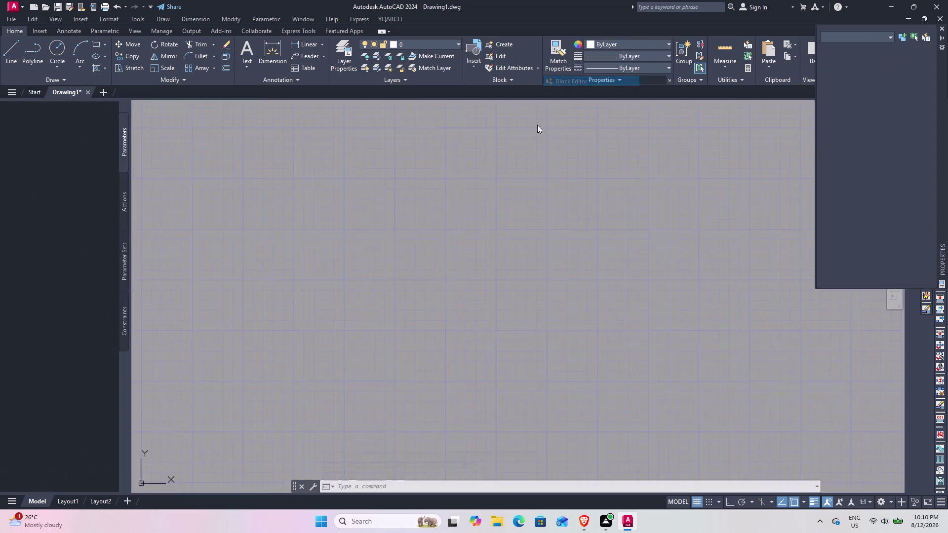
click(619, 226)
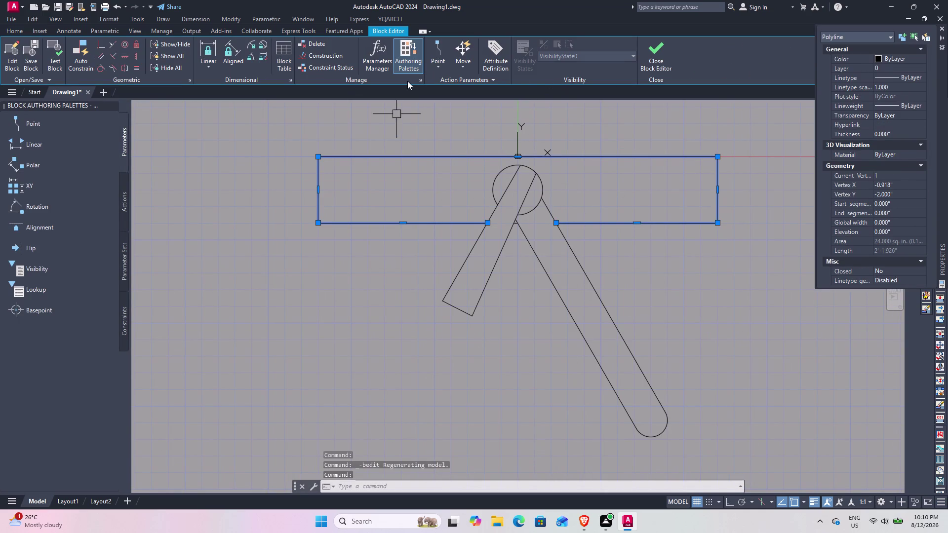
key(Delete)
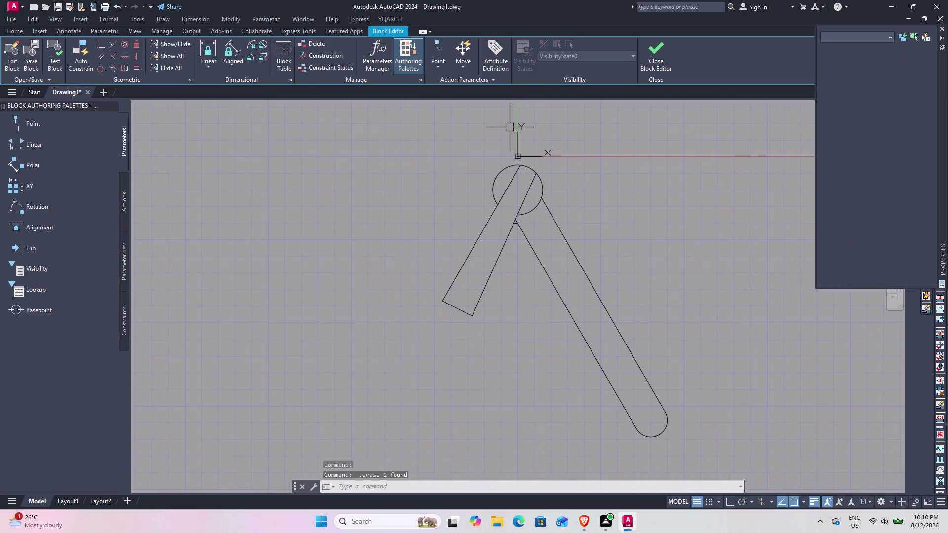
click(651, 65)
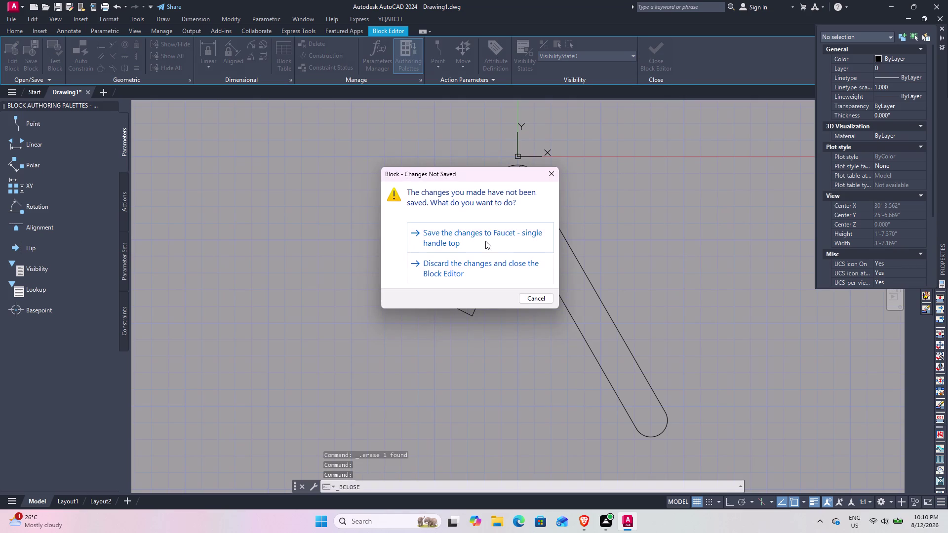
click(486, 241)
scroll(down, 3)
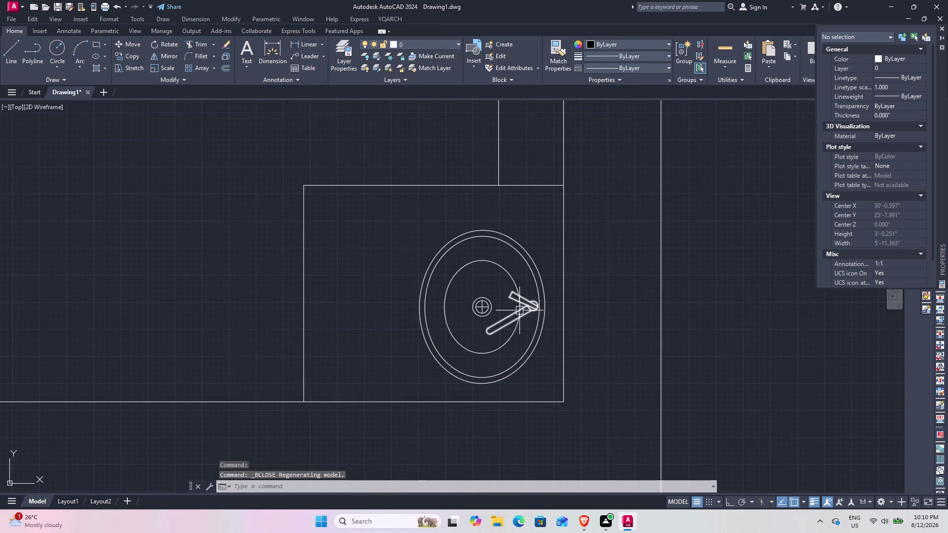
click(520, 311)
scroll(up, 3)
Grip-move the faucet slightly left within the basin, then clear the selection.
click(544, 304)
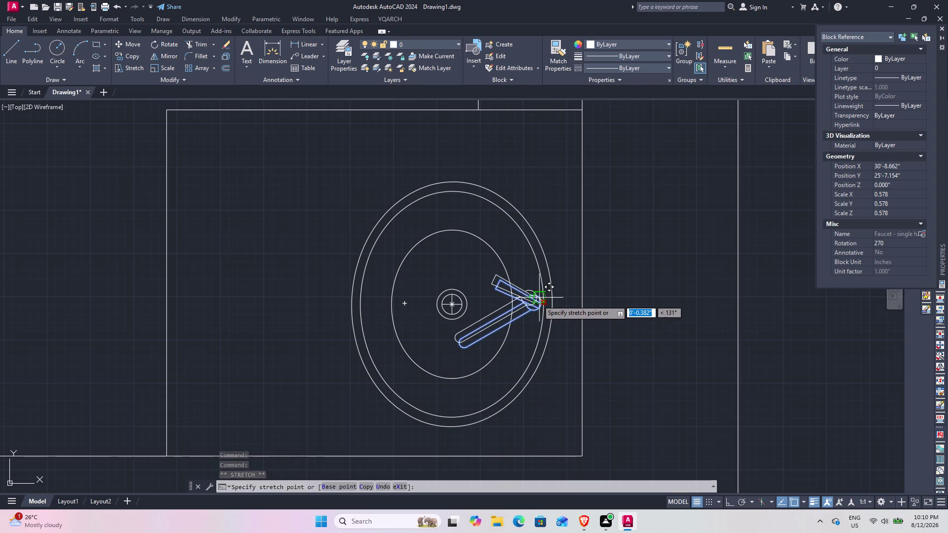
click(535, 305)
scroll(down, 3)
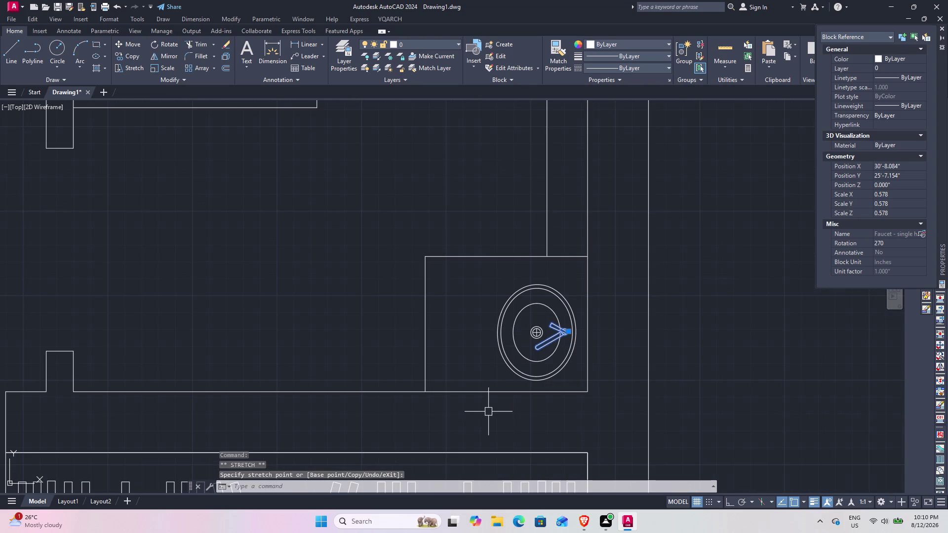
double_click(340, 204)
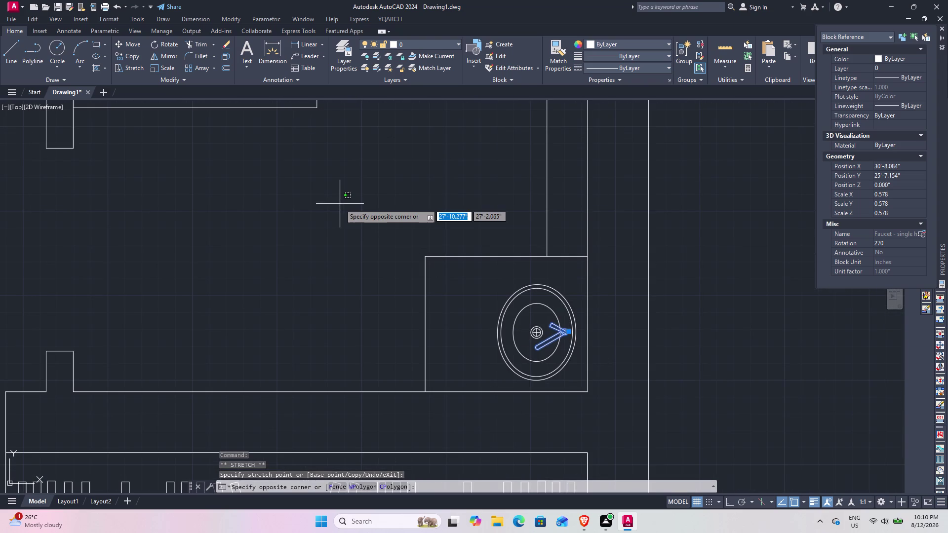
click(333, 285)
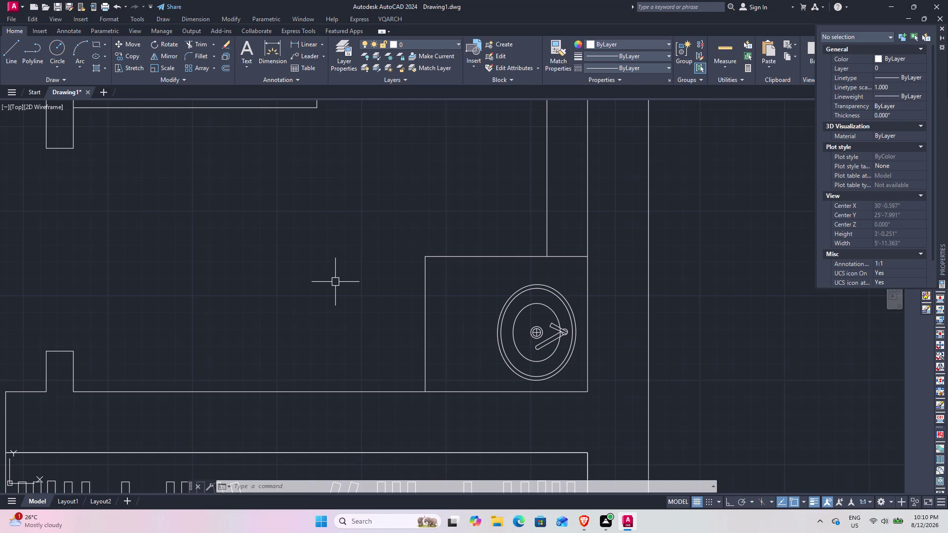
scroll(down, 3)
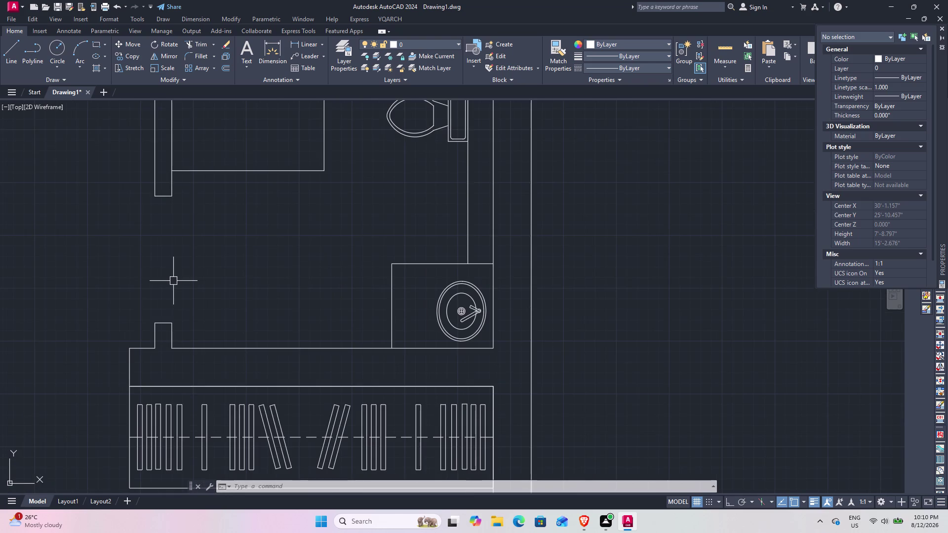
scroll(down, 3)
middle_drag(143, 272, 281, 262)
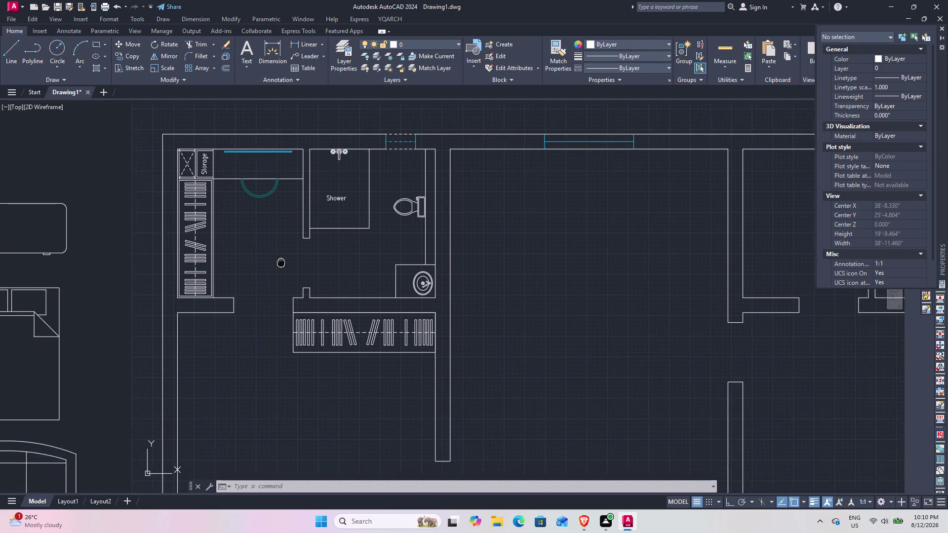
middle_drag(281, 262, 289, 233)
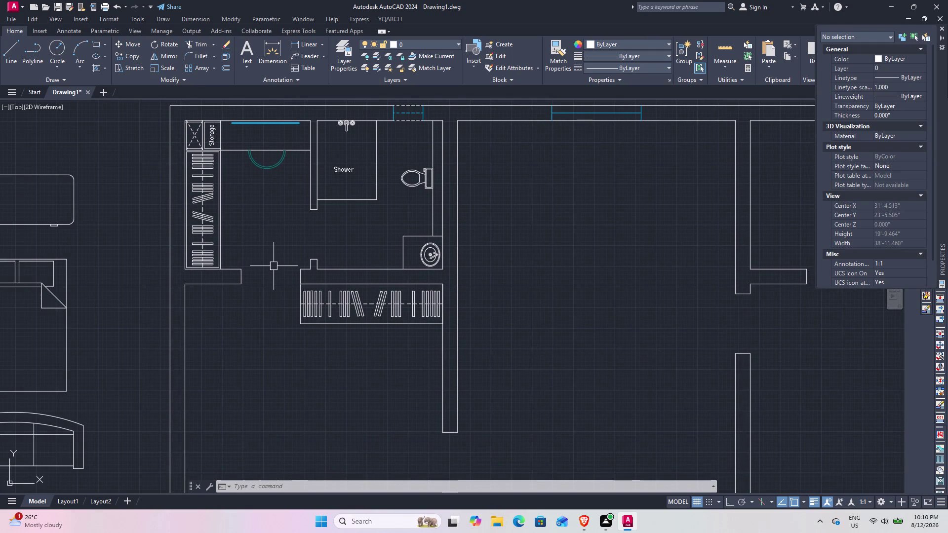
scroll(down, 3)
middle_drag(230, 314, 337, 278)
scroll(up, 3)
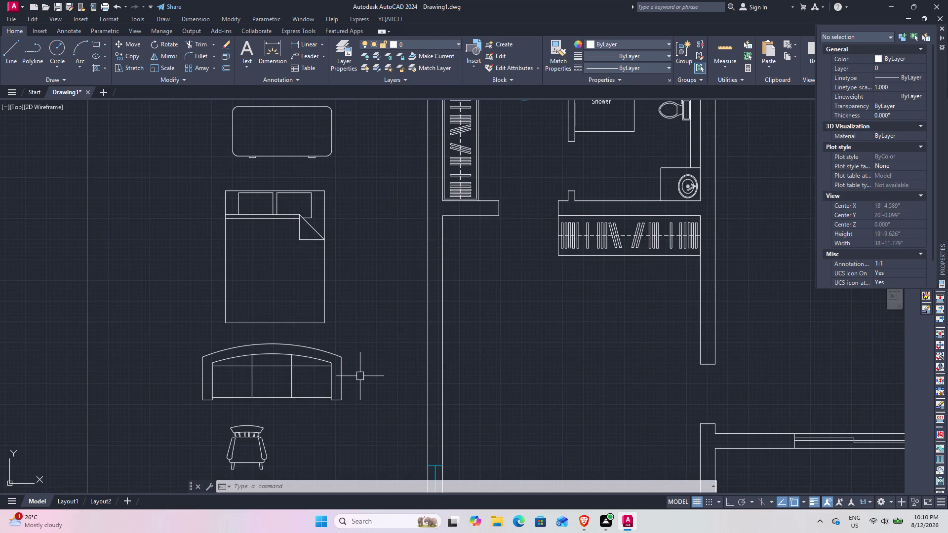
text(tp)
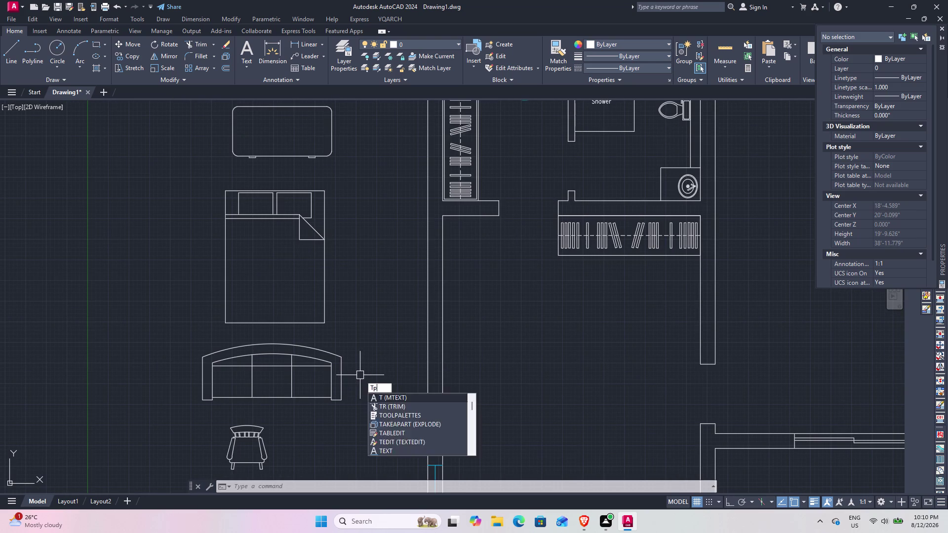
key(space)
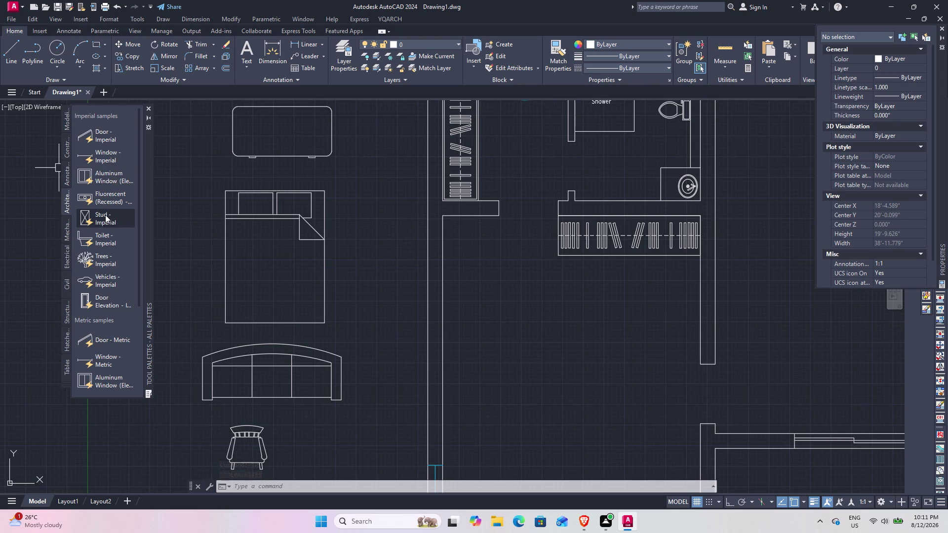
scroll(down, 3)
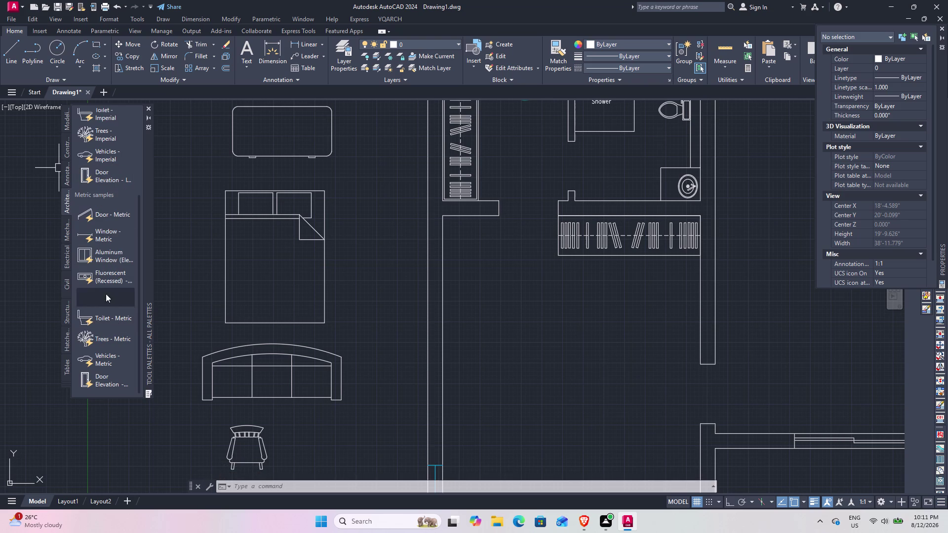
click(146, 111)
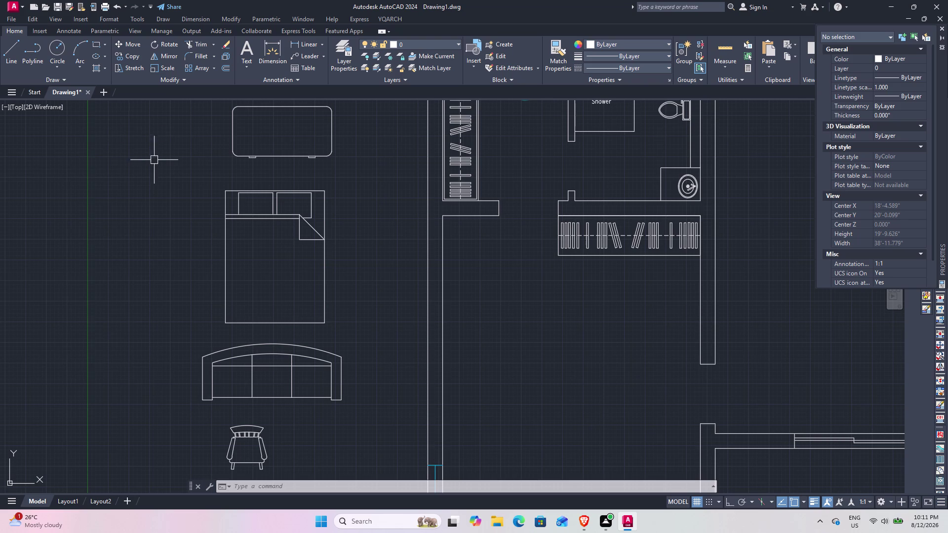
Move the queen bed from its lower-right corner into the lower bedroom area.
drag(350, 294, 333, 270)
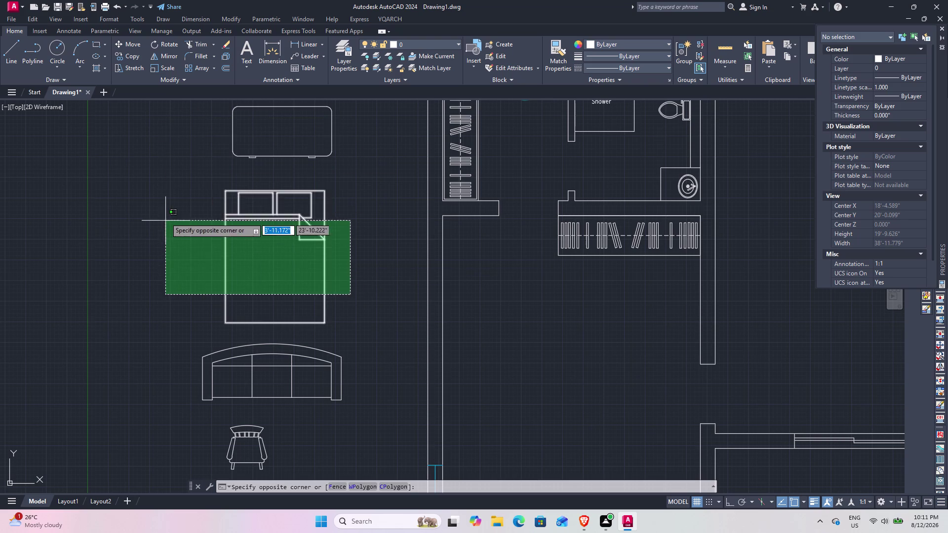
click(171, 175)
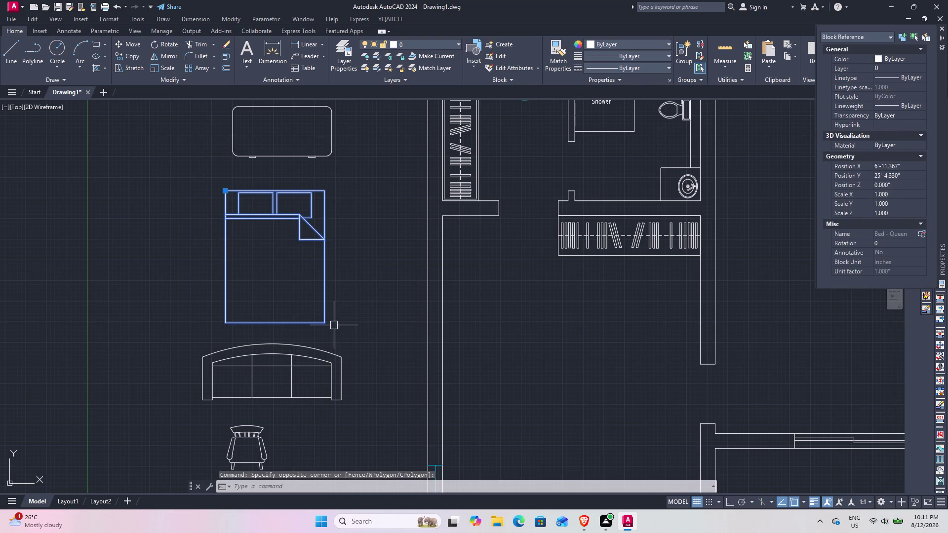
text(m)
key(space)
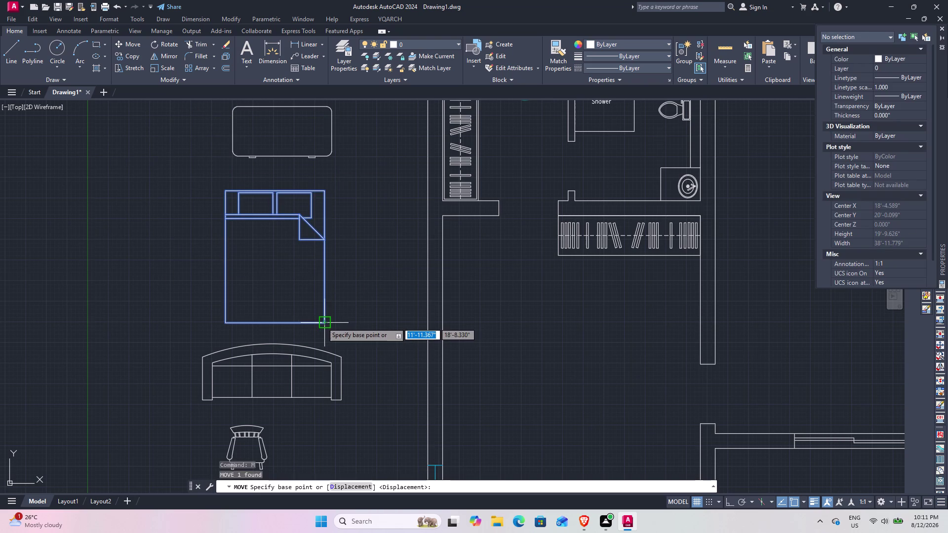
click(322, 323)
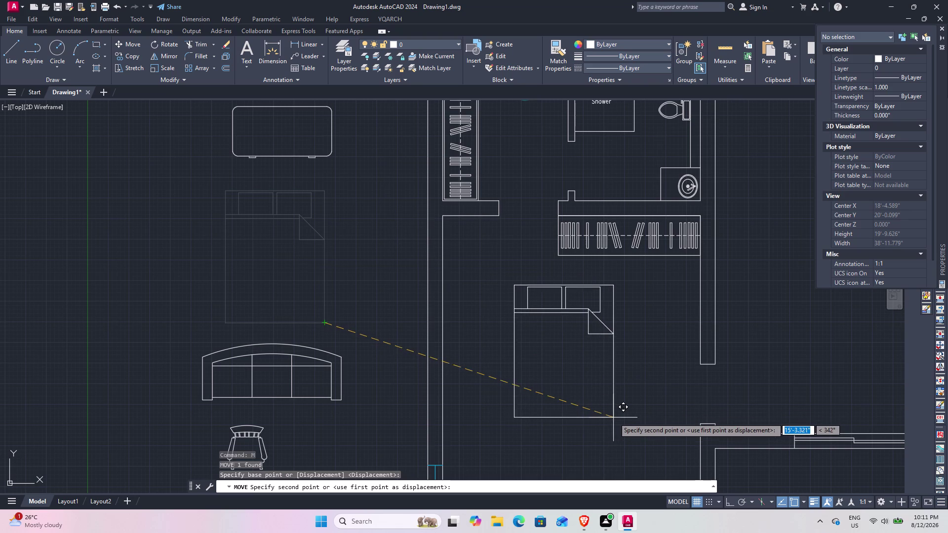
click(614, 419)
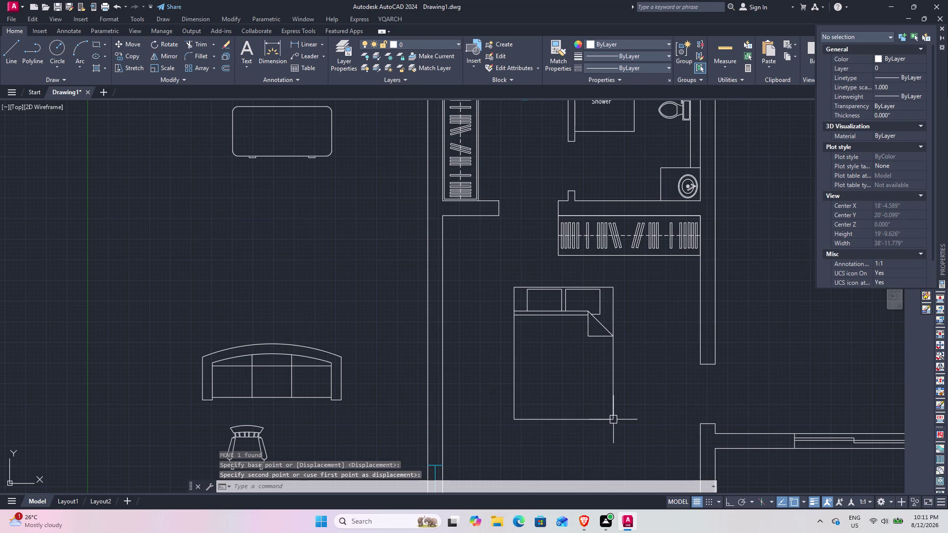
Rotate the bed a quarter turn about its corner with Ortho on.
click(614, 422)
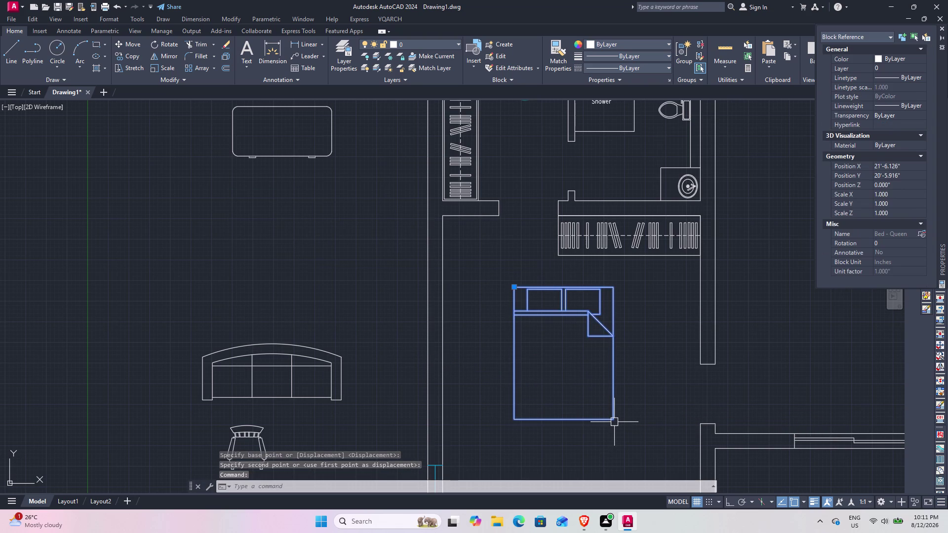
key(r)
text(o)
key(space)
click(614, 420)
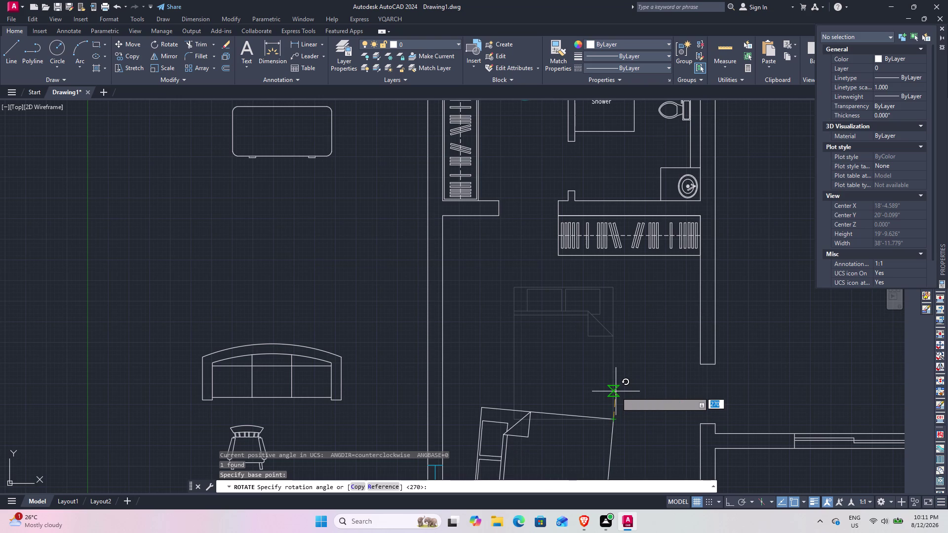
key(F8)
click(613, 378)
scroll(down, 3)
middle_drag(610, 384, 588, 295)
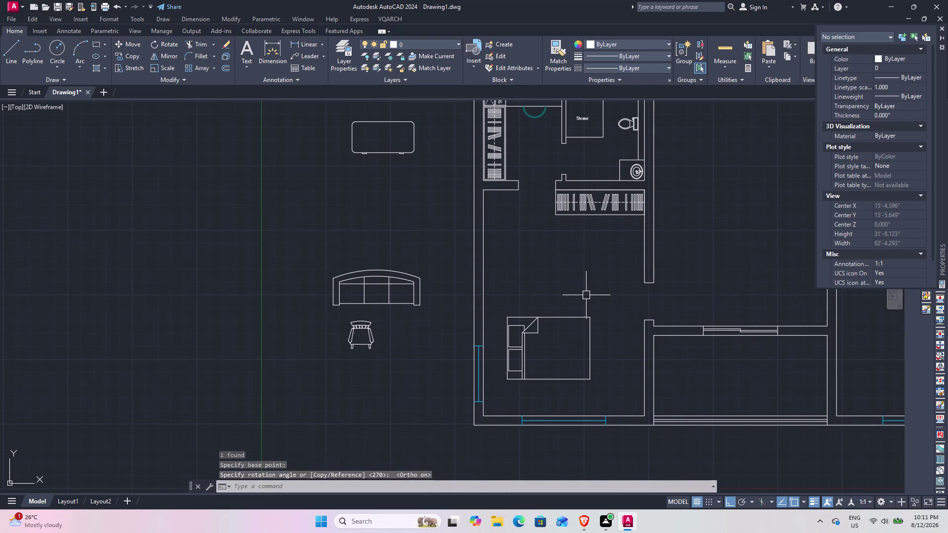
click(591, 346)
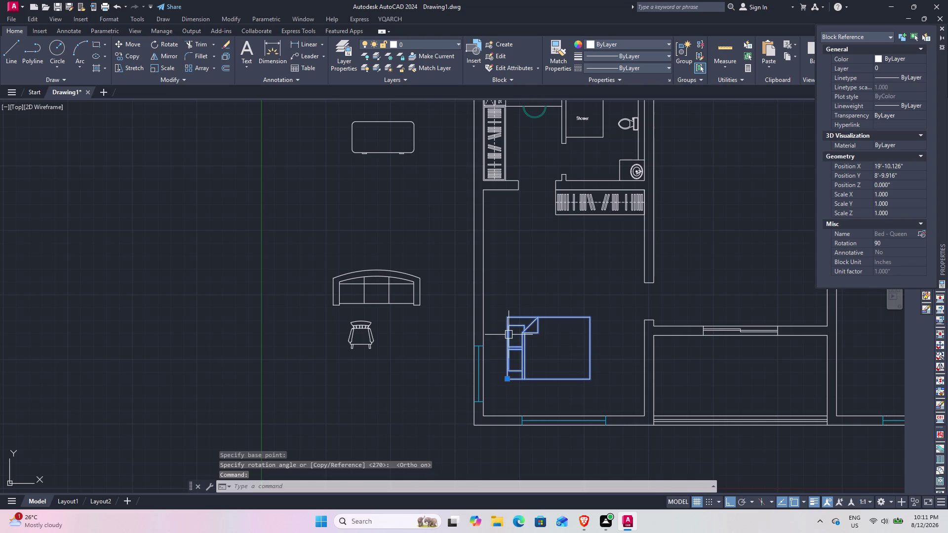
Move the rotated bed against the bedroom's left wall.
key(m)
key(space)
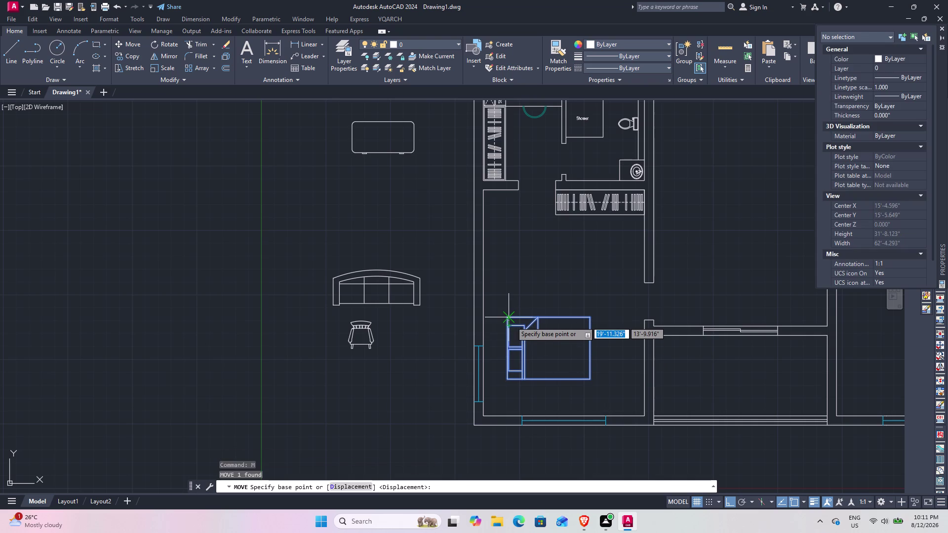
click(509, 347)
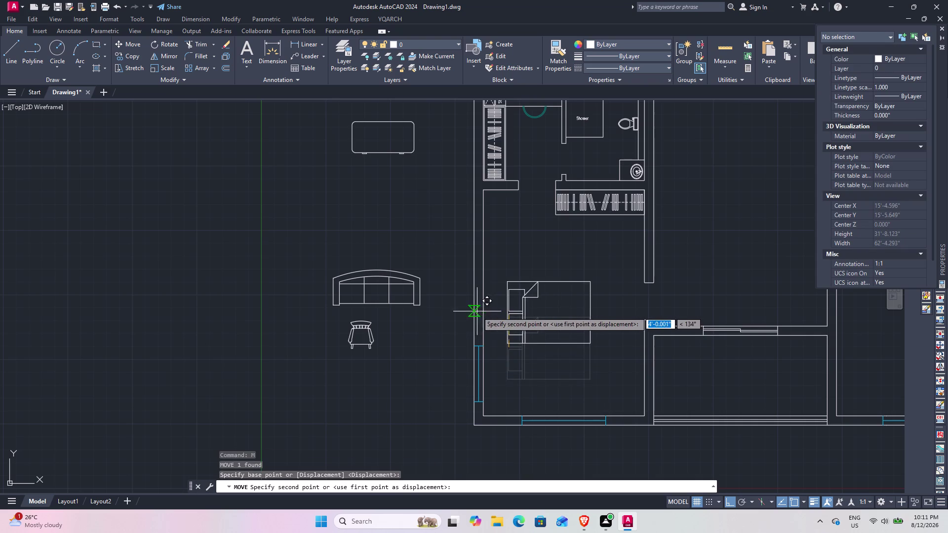
click(482, 309)
scroll(up, 3)
scroll(up, 3)
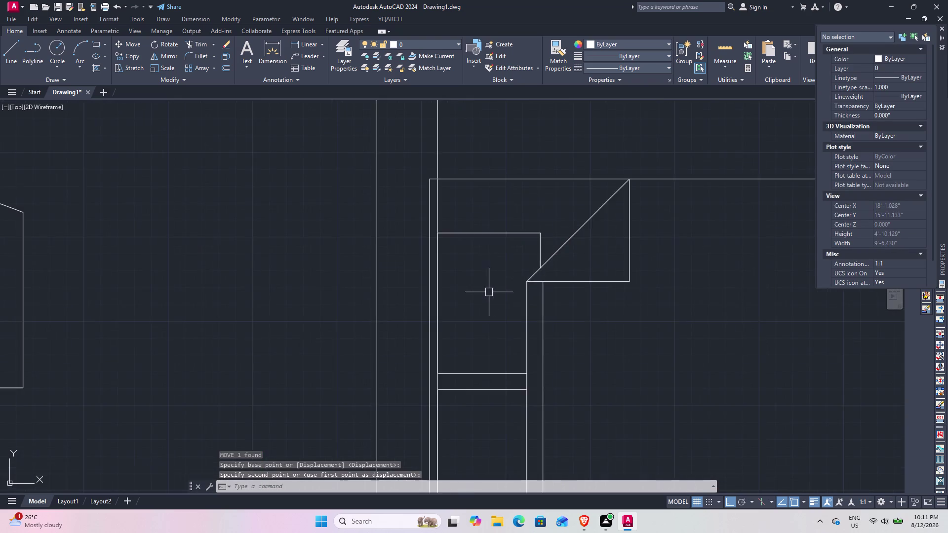
scroll(up, 3)
middle_drag(485, 293, 535, 268)
scroll(down, 3)
Move the bed again to snap its lower corner against the wall line.
click(604, 413)
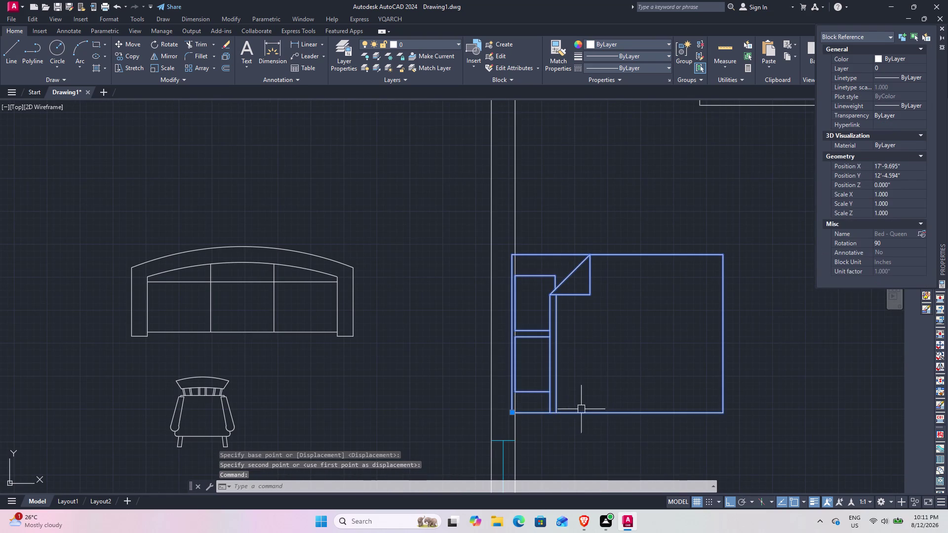
text(m)
key(space)
scroll(up, 3)
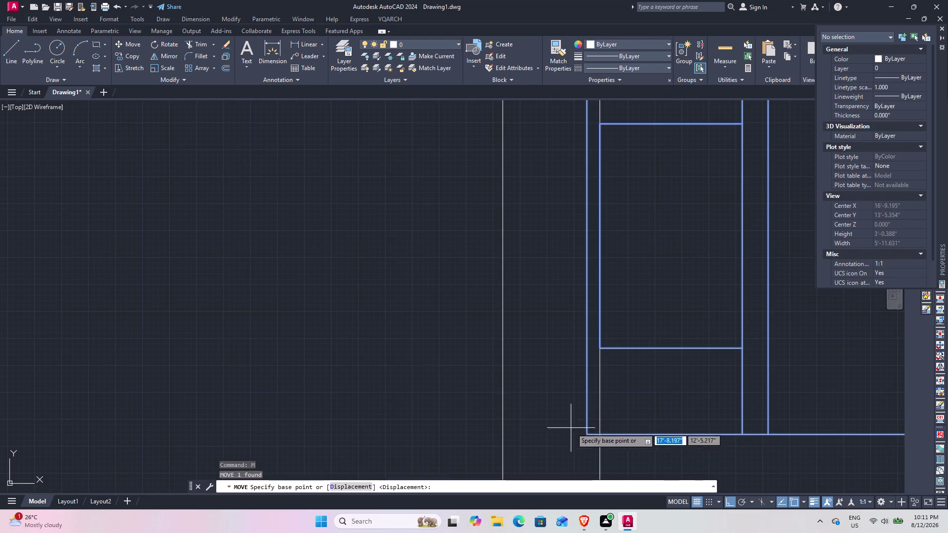
click(587, 437)
click(602, 436)
scroll(down, 3)
Pan and zoom from the bedroom to the closet, cancelling a stray selection window.
middle_drag(691, 394, 457, 322)
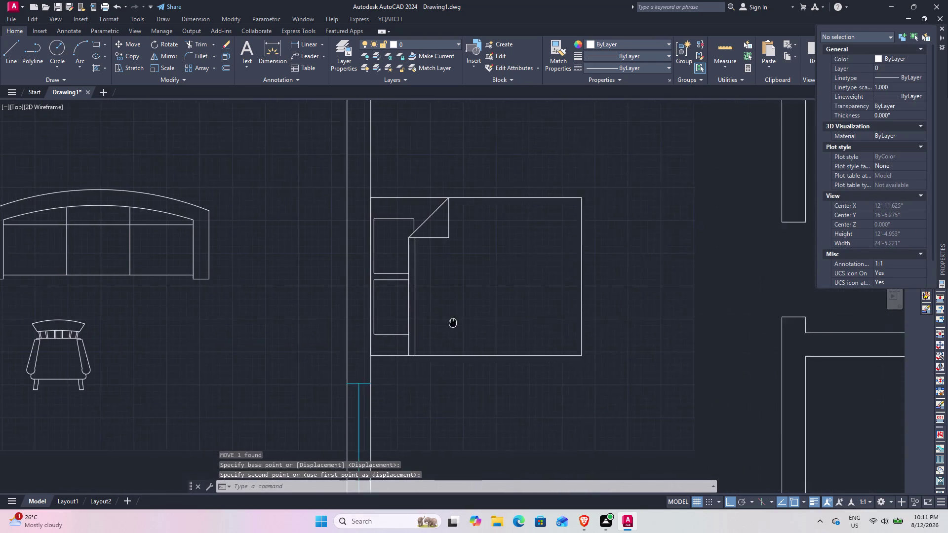
middle_drag(457, 321, 437, 325)
scroll(down, 3)
middle_drag(530, 351, 529, 290)
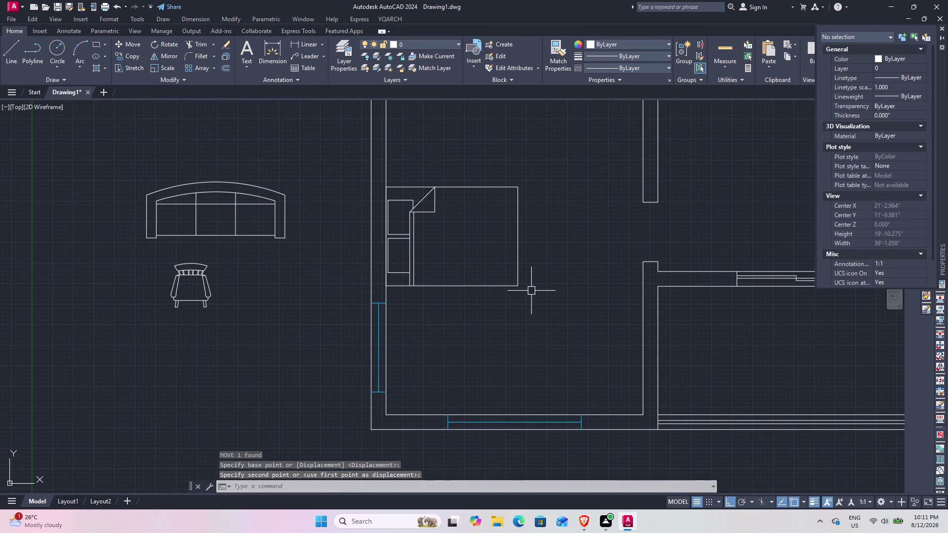
middle_drag(523, 267, 537, 365)
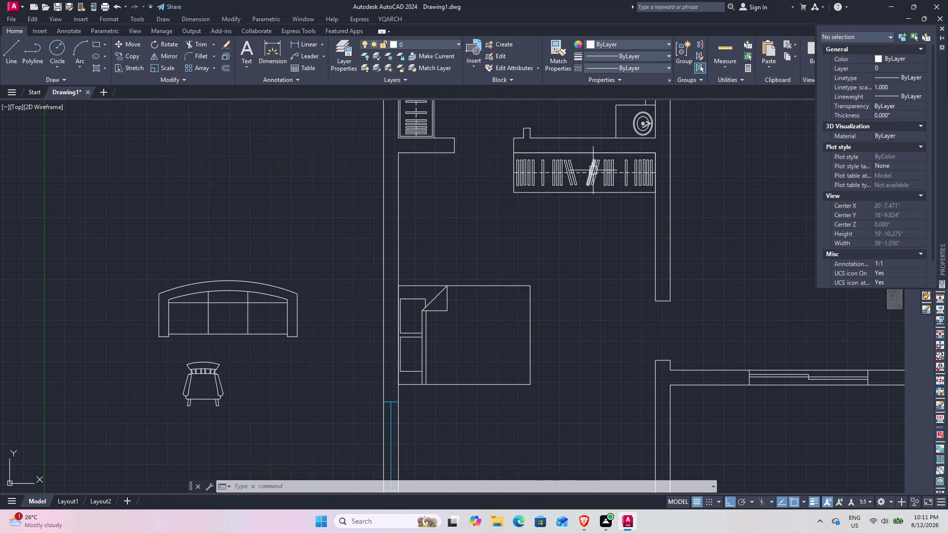
middle_drag(577, 186, 546, 320)
scroll(up, 3)
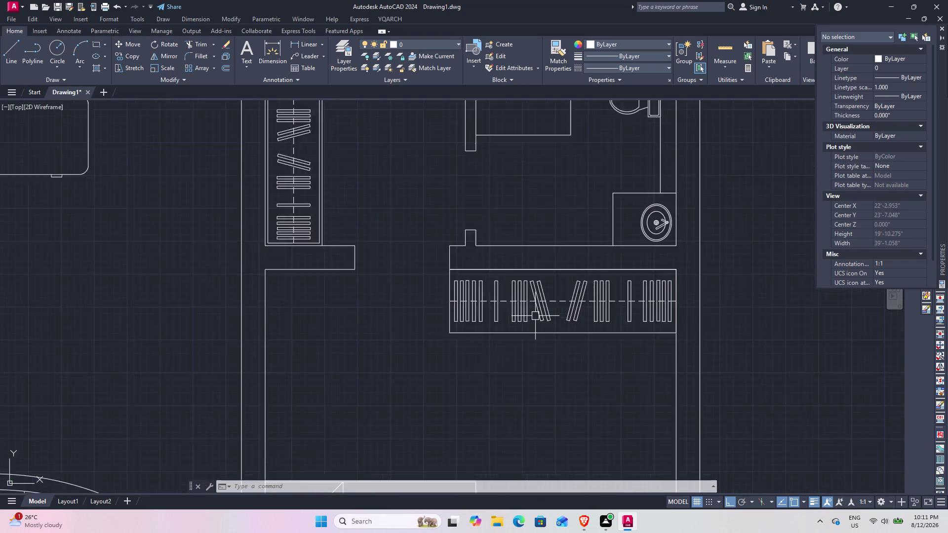
scroll(up, 3)
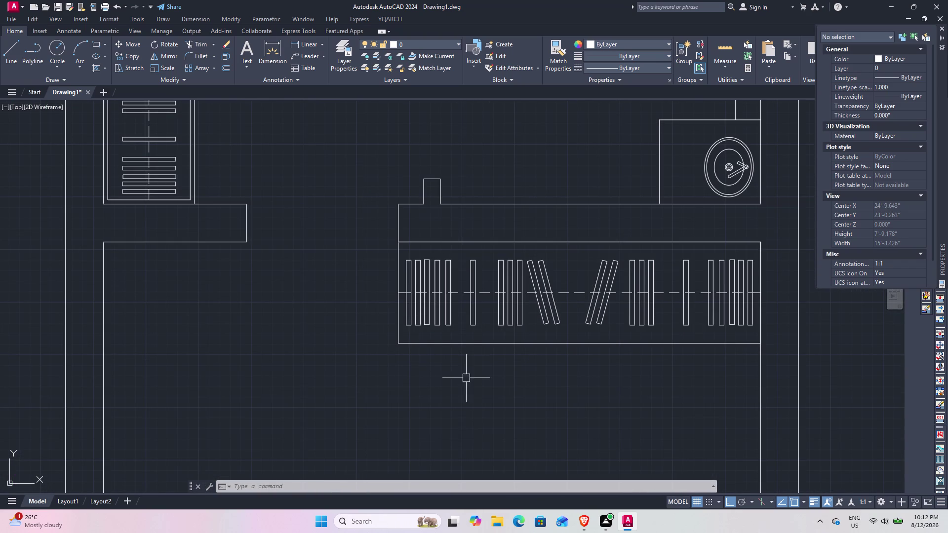
drag(665, 375, 655, 374)
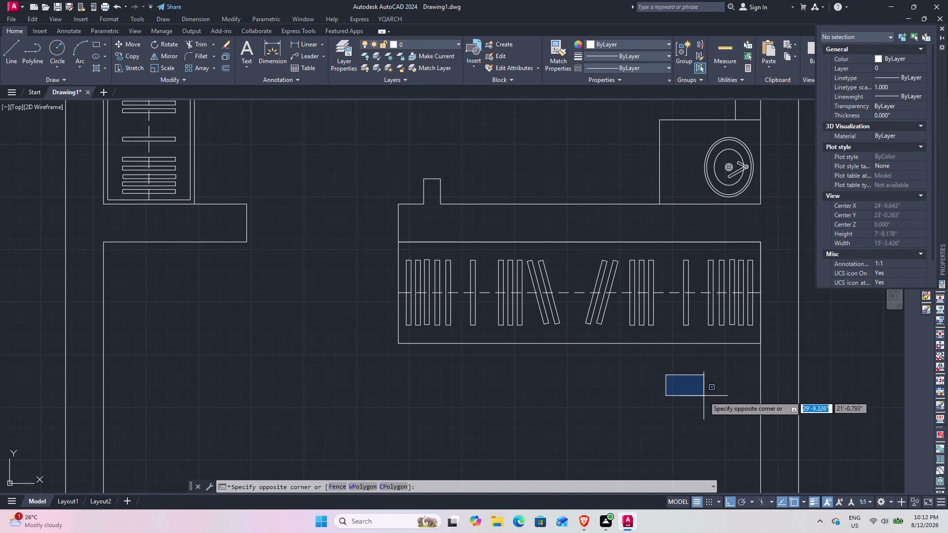
key(Escape)
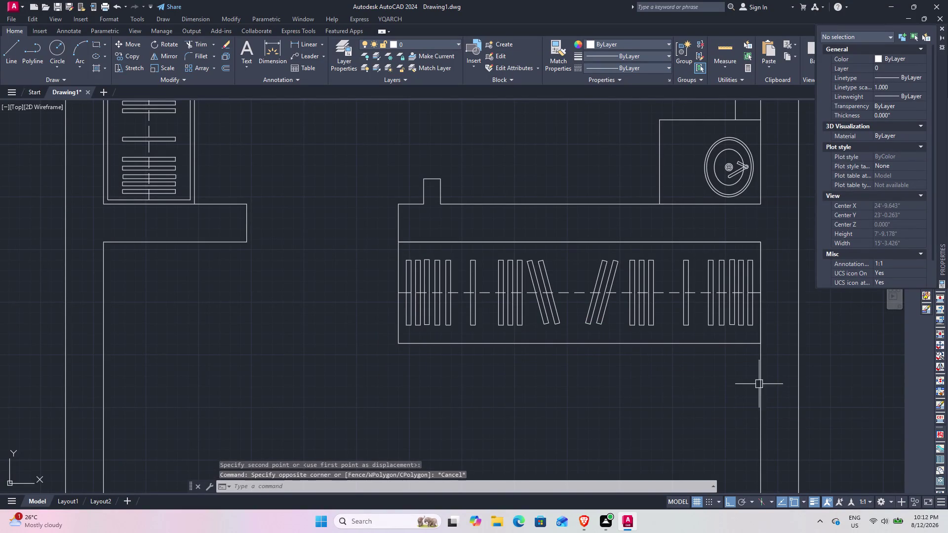
click(756, 358)
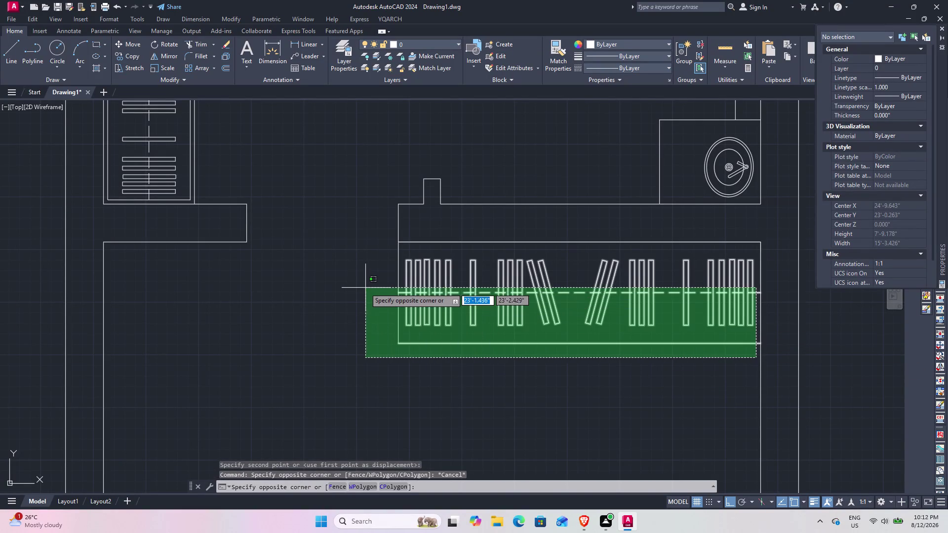
click(364, 294)
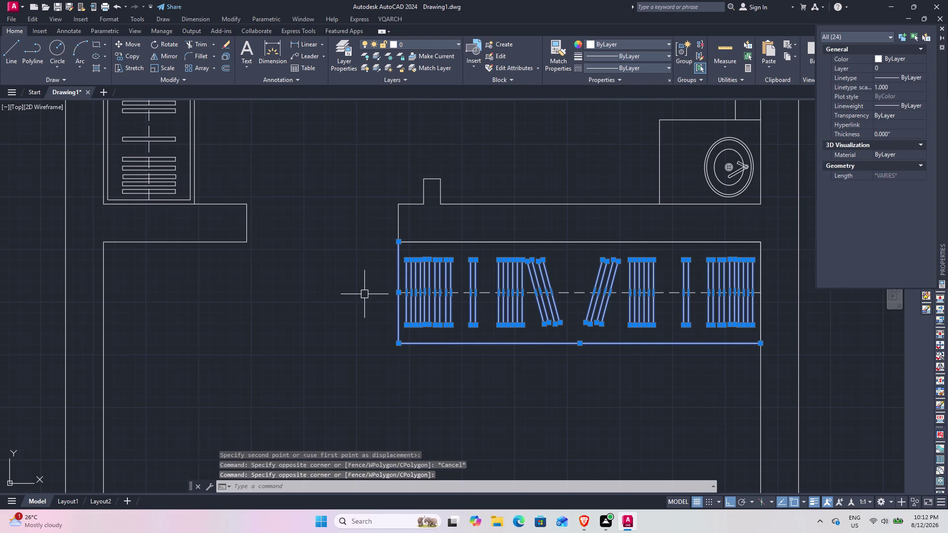
key(s)
key(space)
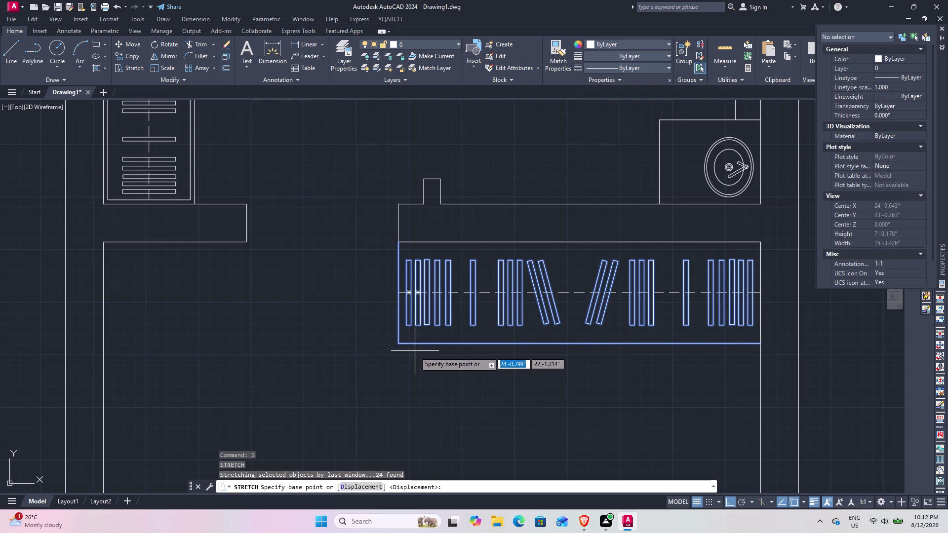
click(398, 342)
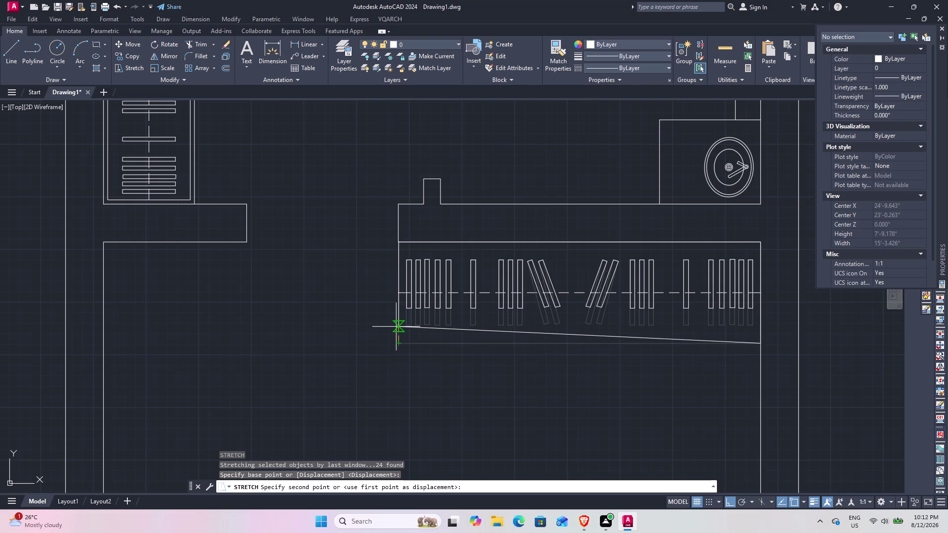
key(Escape)
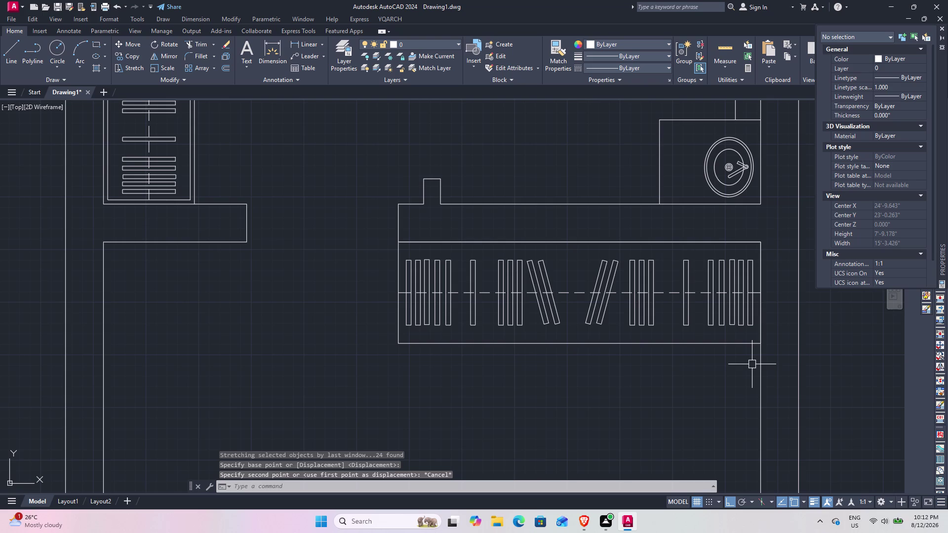
click(754, 363)
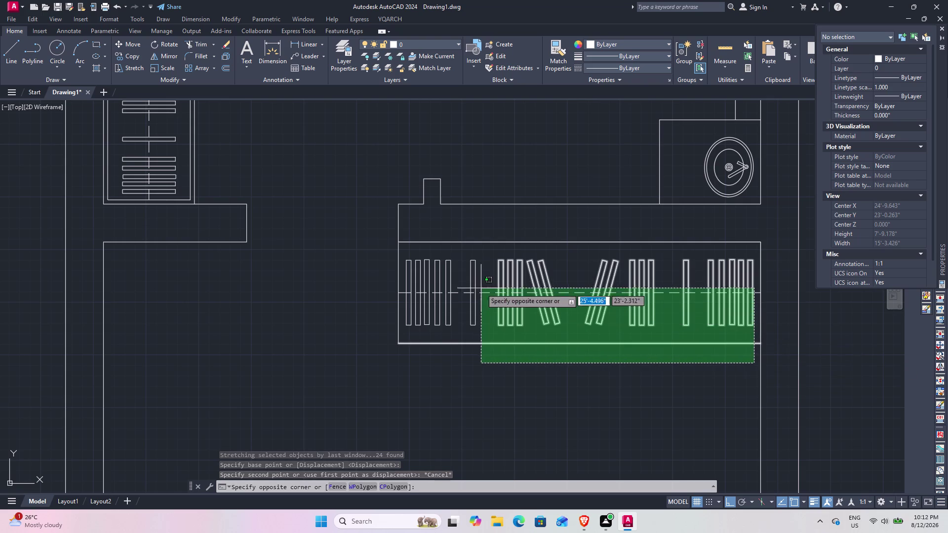
click(388, 290)
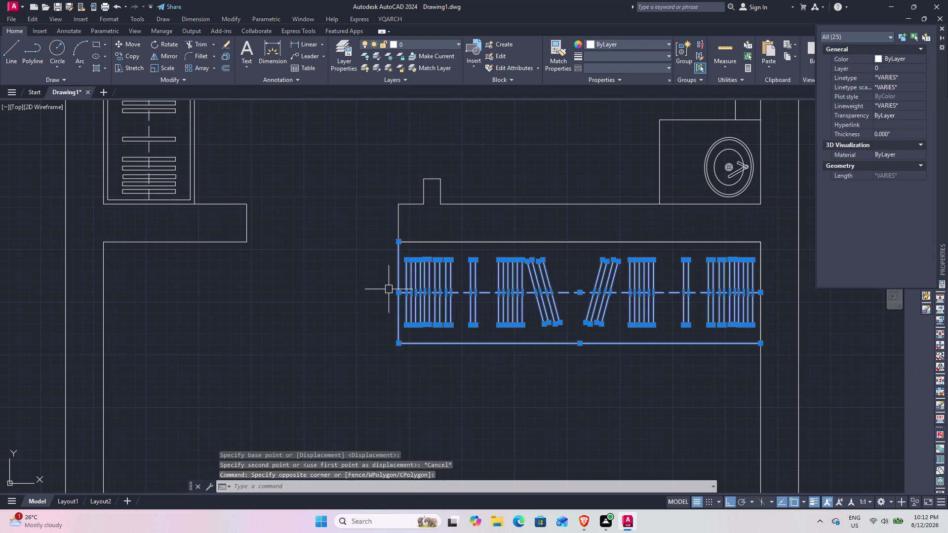
click(761, 320)
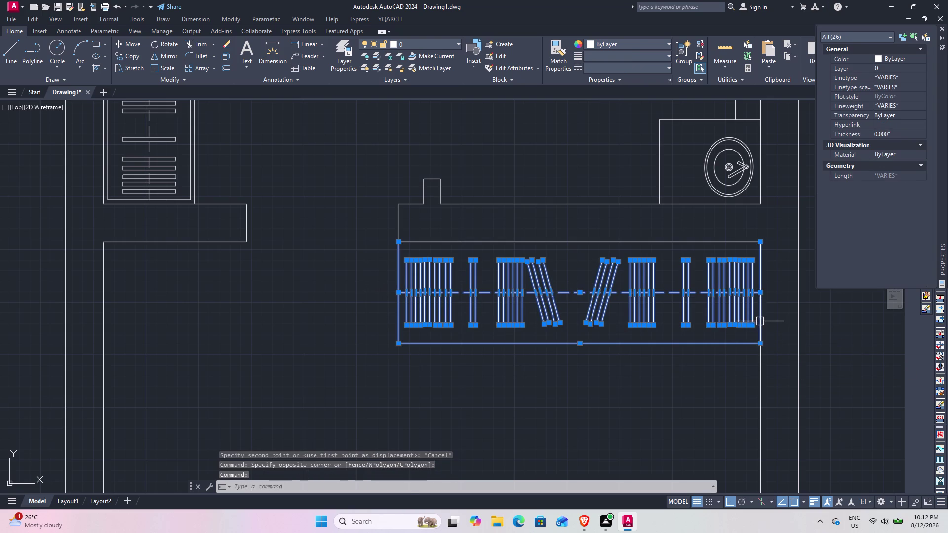
text(s)
key(space)
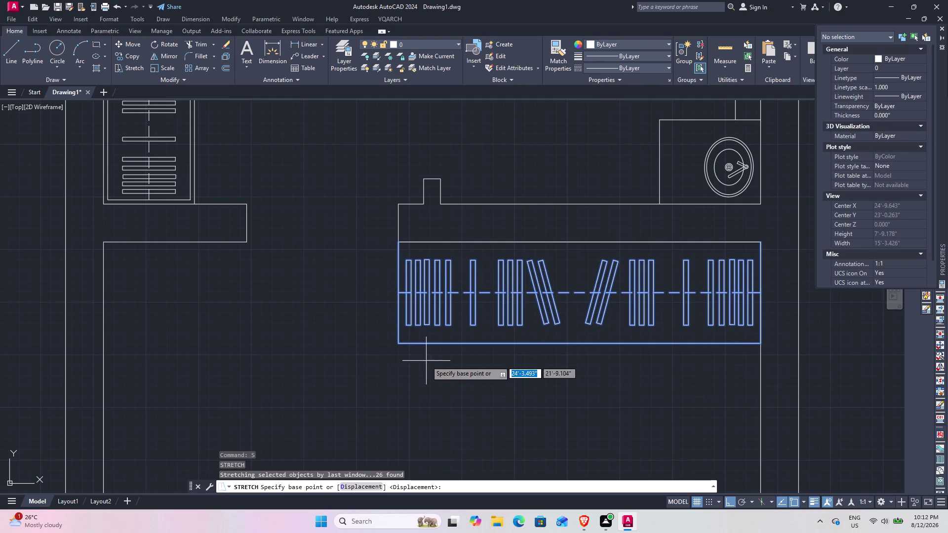
click(402, 346)
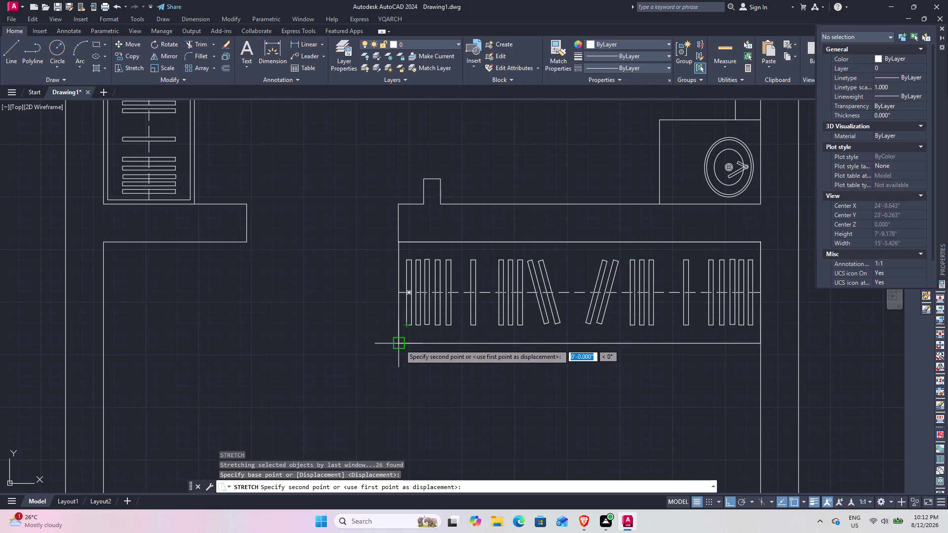
key(Escape)
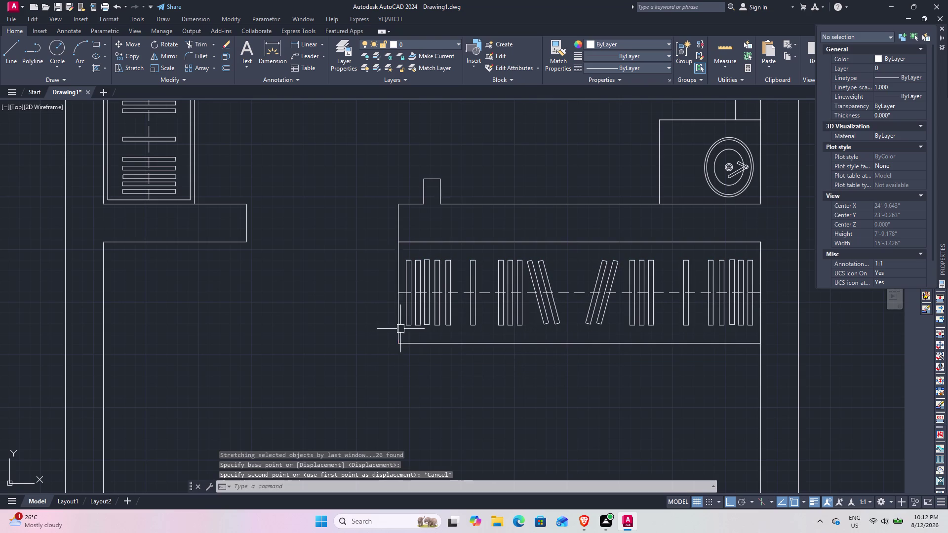
click(773, 320)
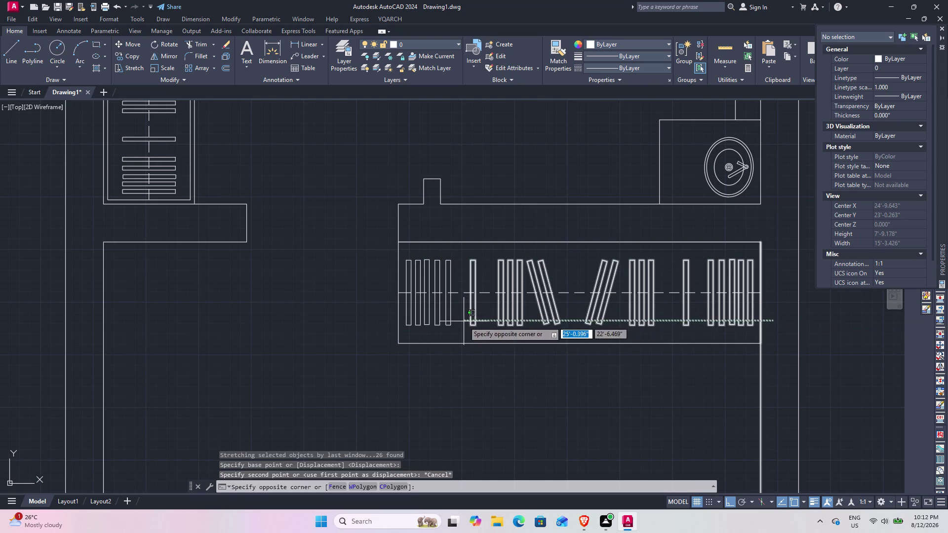
key(Escape)
click(377, 229)
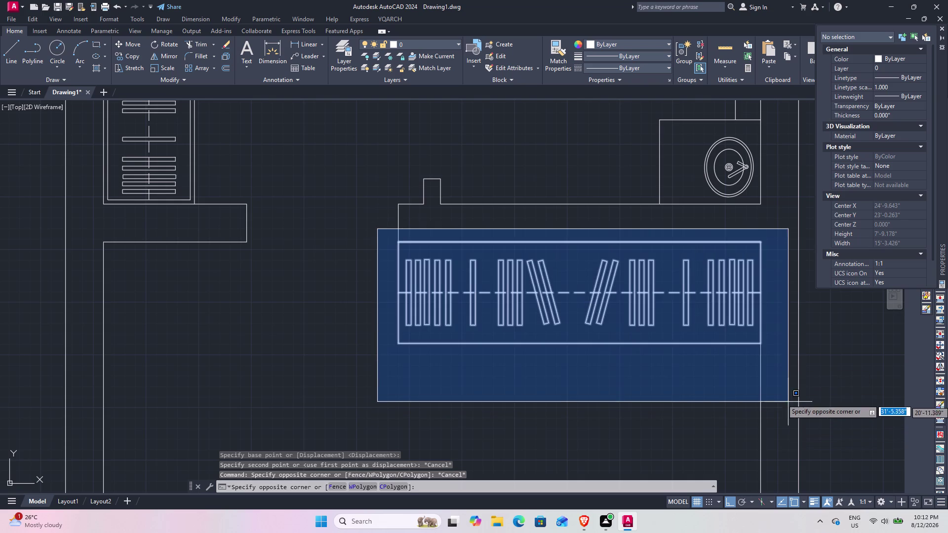
click(782, 379)
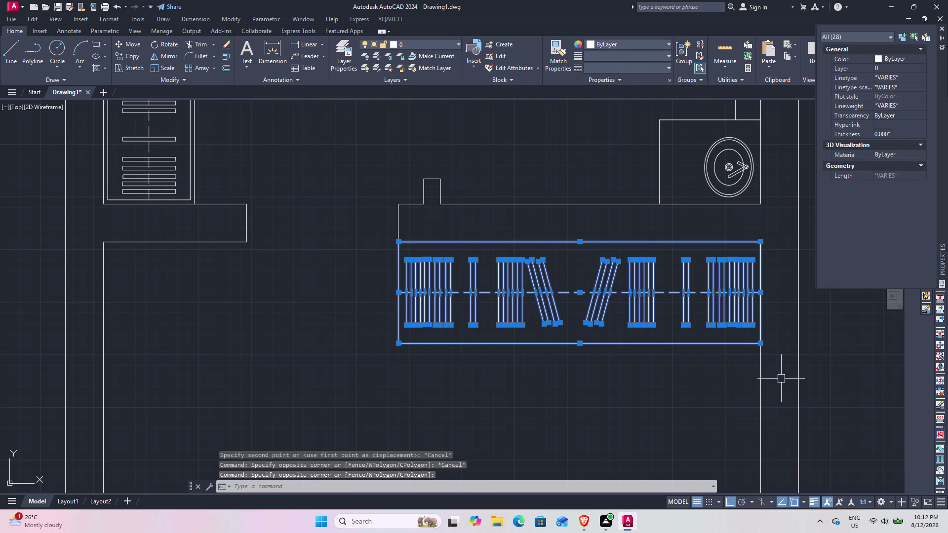
Start a stretch from the closet's bottom edge, then cancel it.
key(s)
key(space)
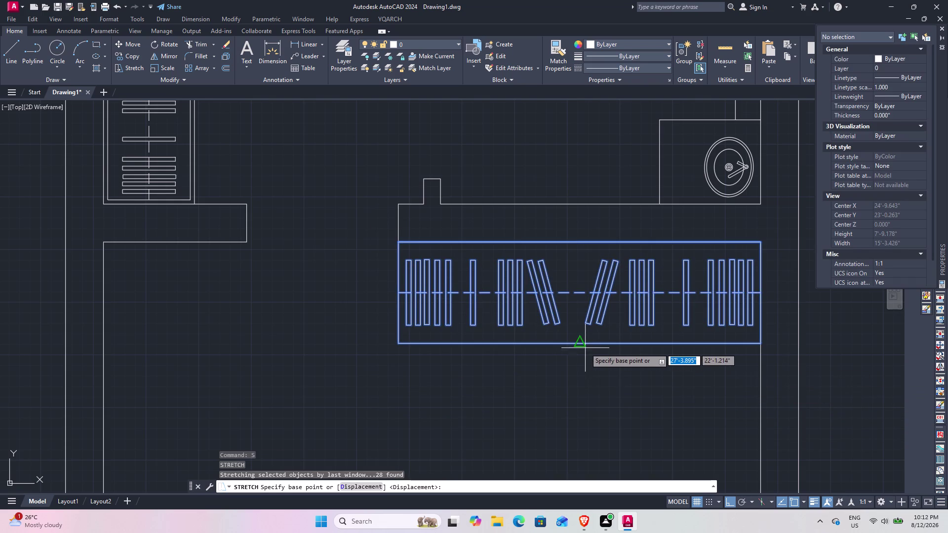
click(585, 346)
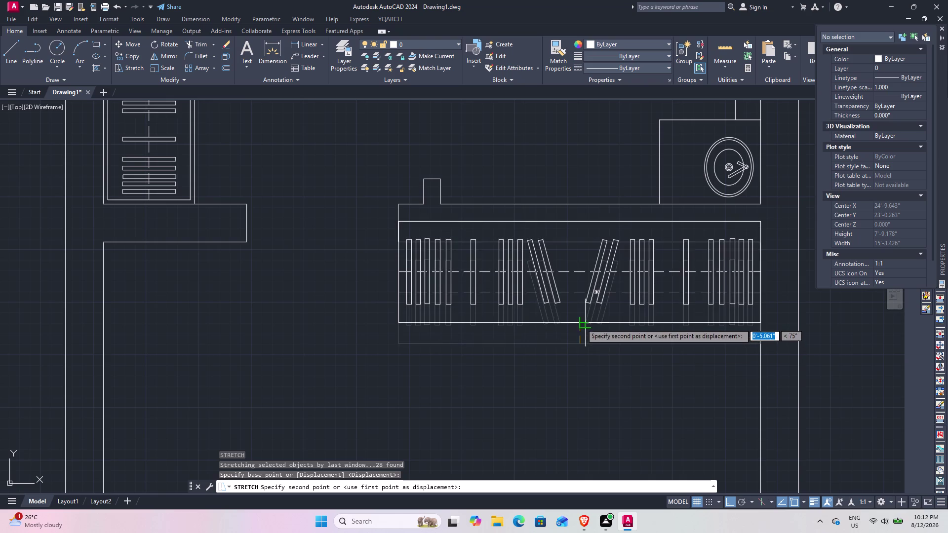
key(grave)
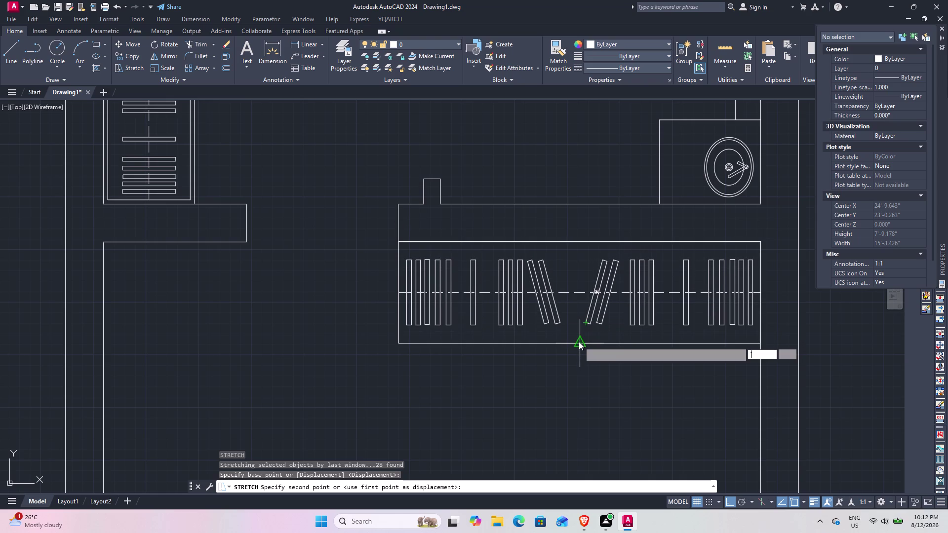
key(Escape)
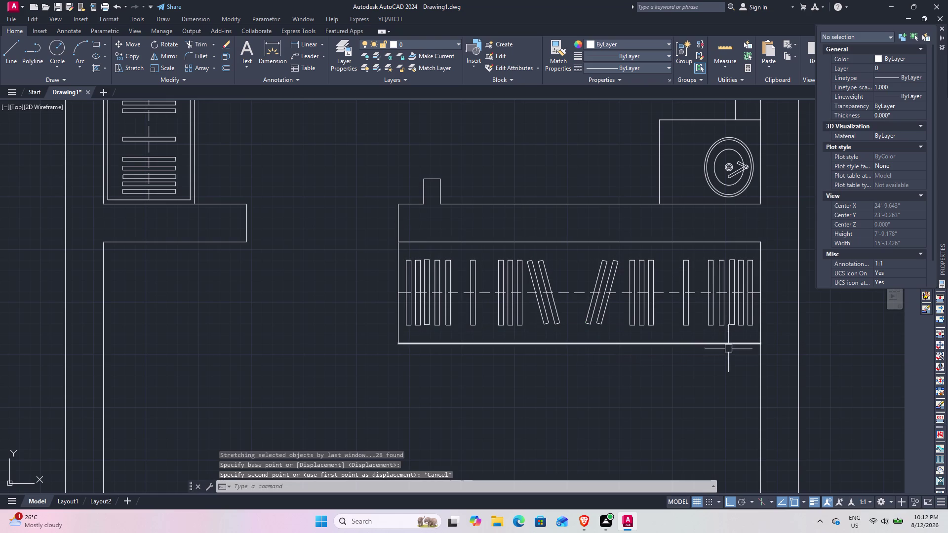
Window-select the whole closet, start a stretch from its lower-right corner, then cancel.
click(389, 222)
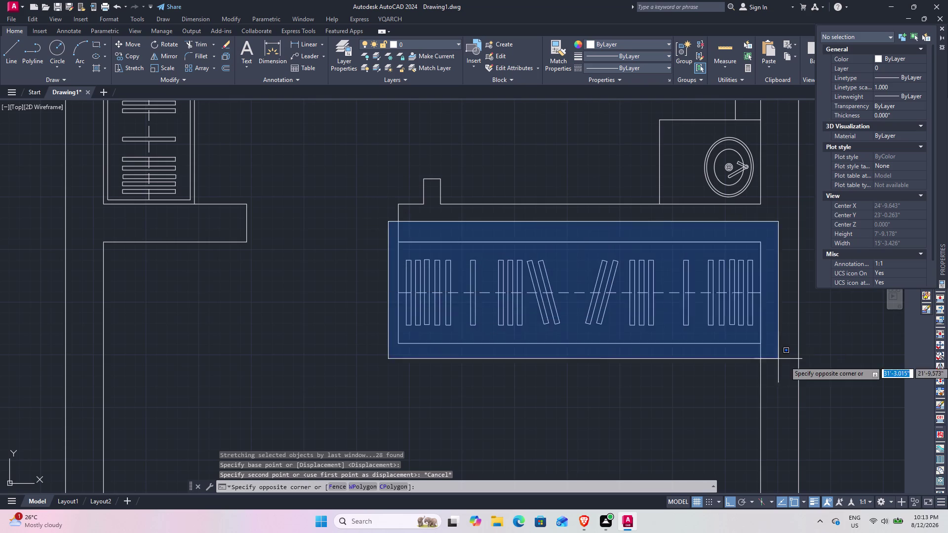
click(792, 366)
text(s)
key(space)
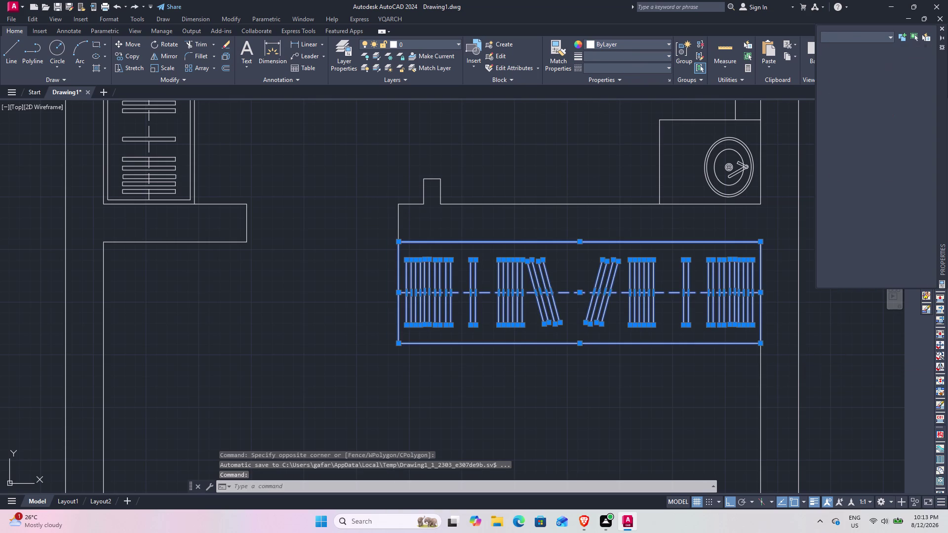
click(759, 344)
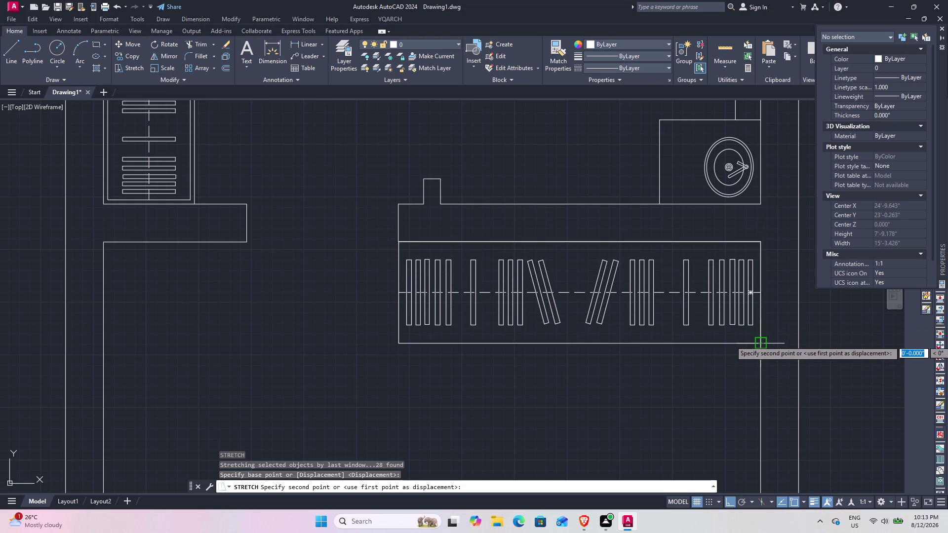
key(Escape)
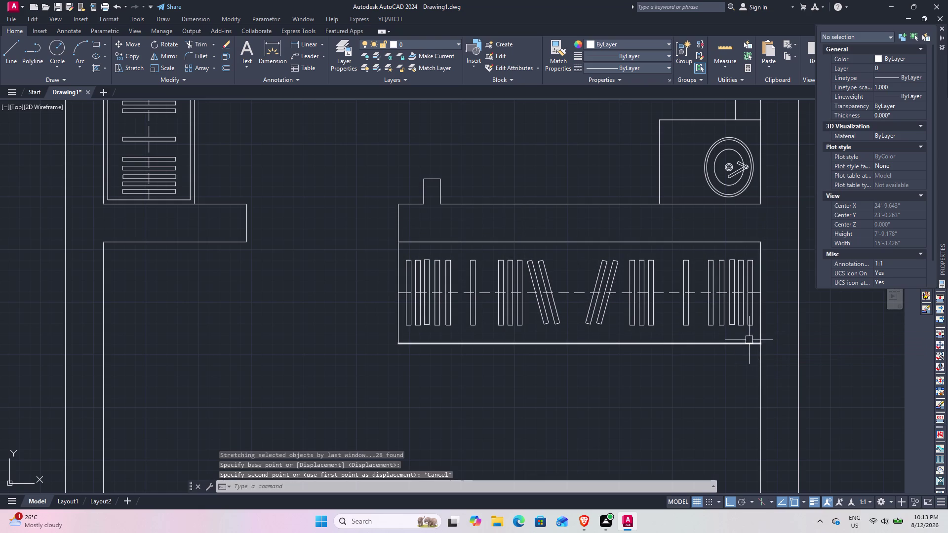
Reselect the closet and retry a stretch from its bottom edge, then cancel.
click(383, 215)
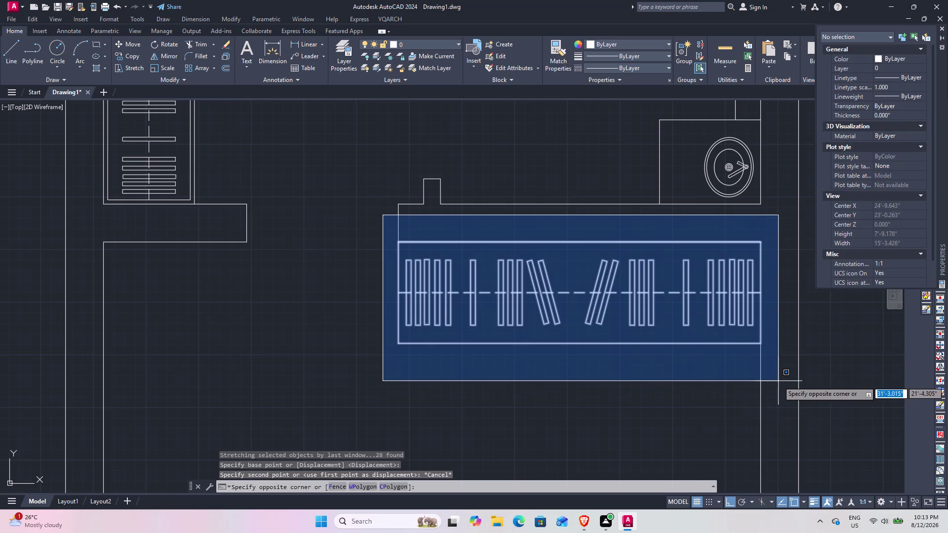
click(784, 372)
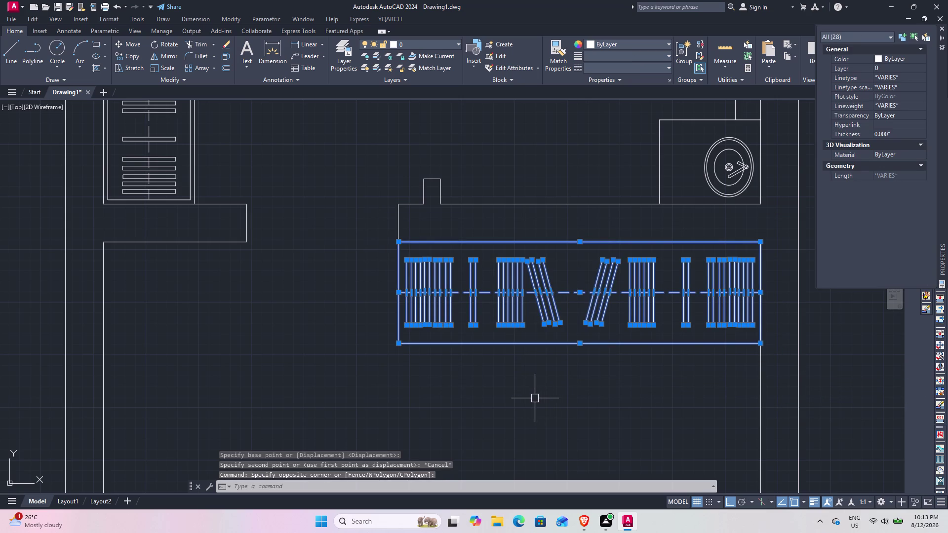
key(s)
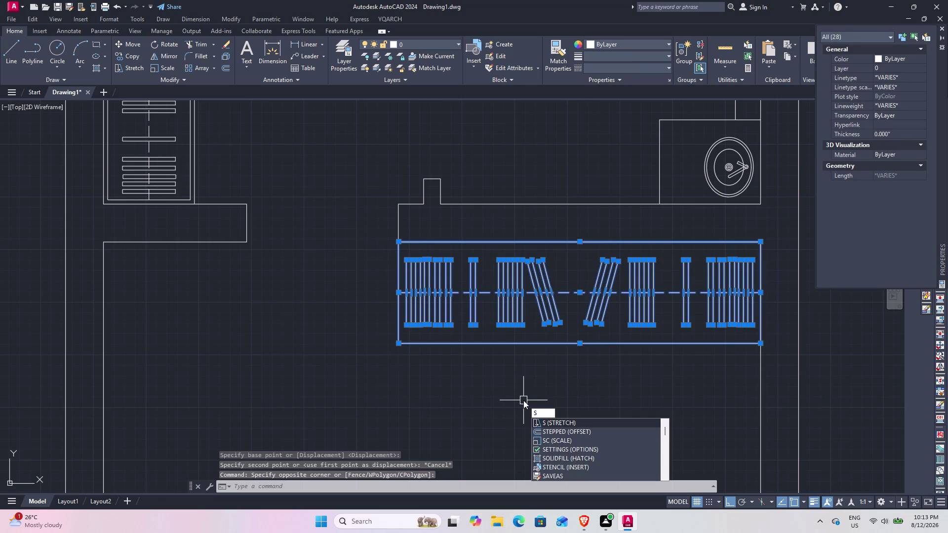
key(space)
click(395, 339)
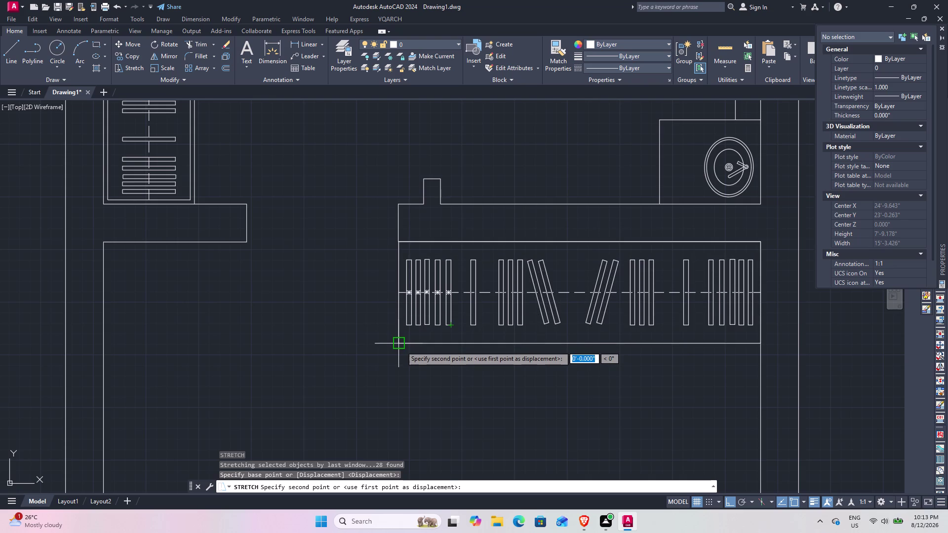
key(Escape)
Window-select the closet with rod and hangers and run SC from its lower-left corner.
click(387, 226)
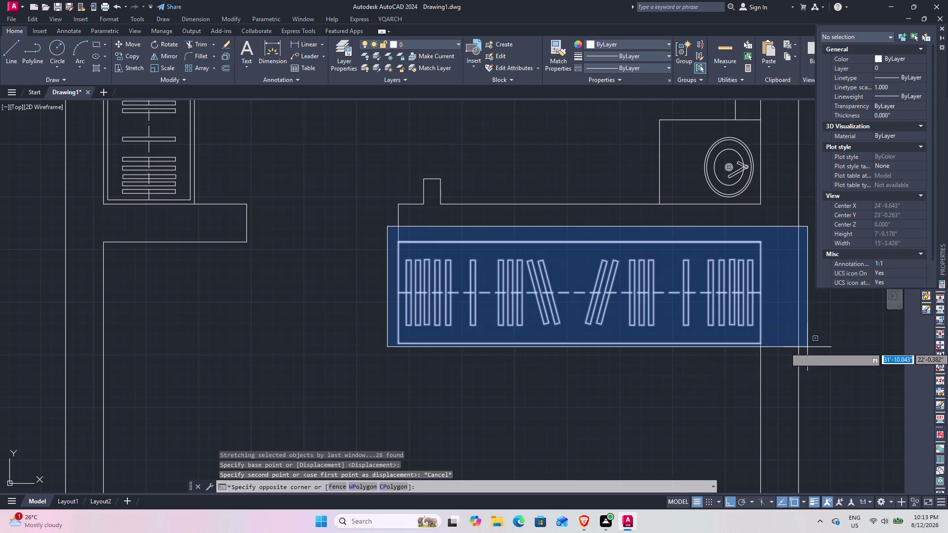
click(784, 358)
text(s)
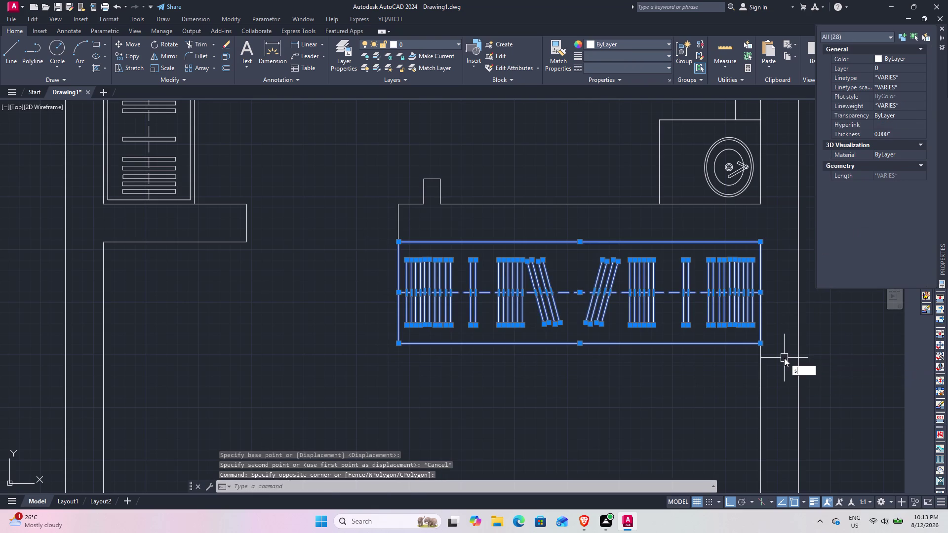
text(c)
key(space)
click(399, 343)
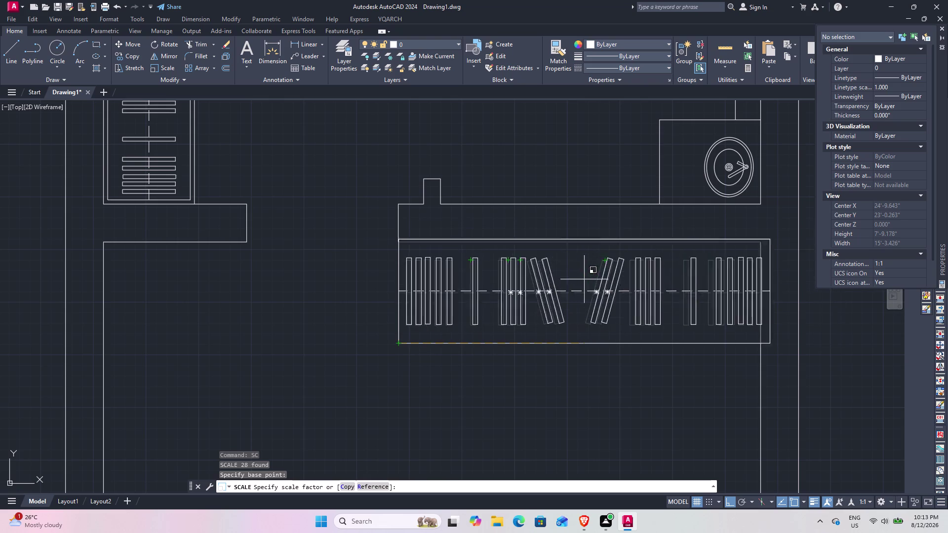
key(Escape)
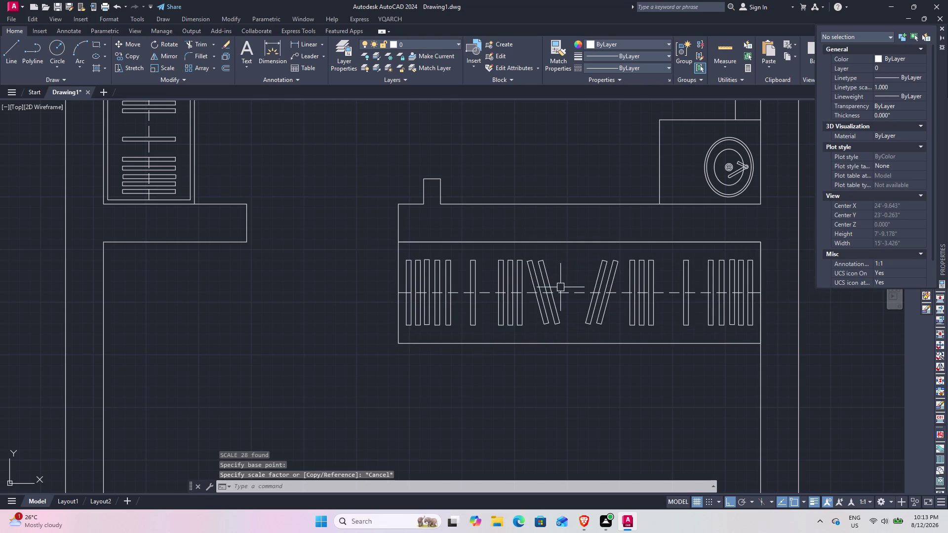
key(Escape)
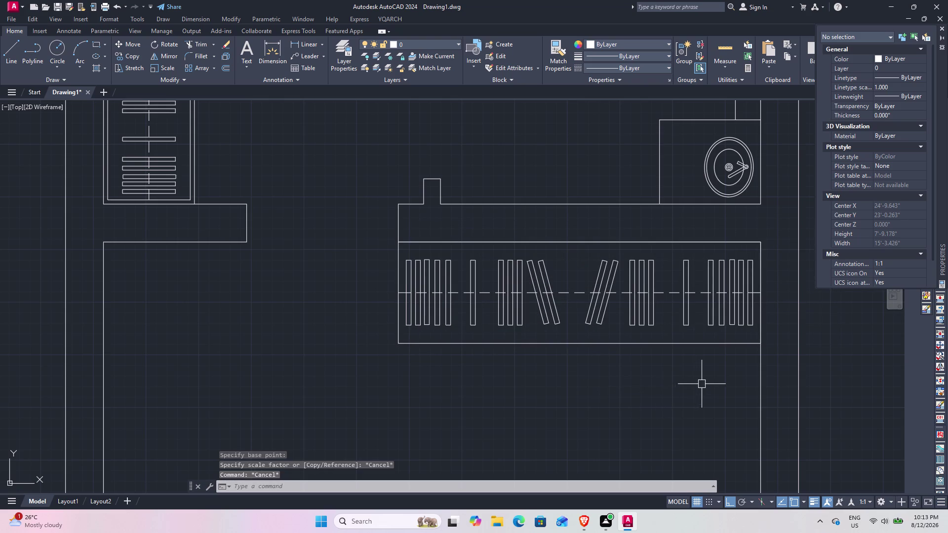
click(724, 376)
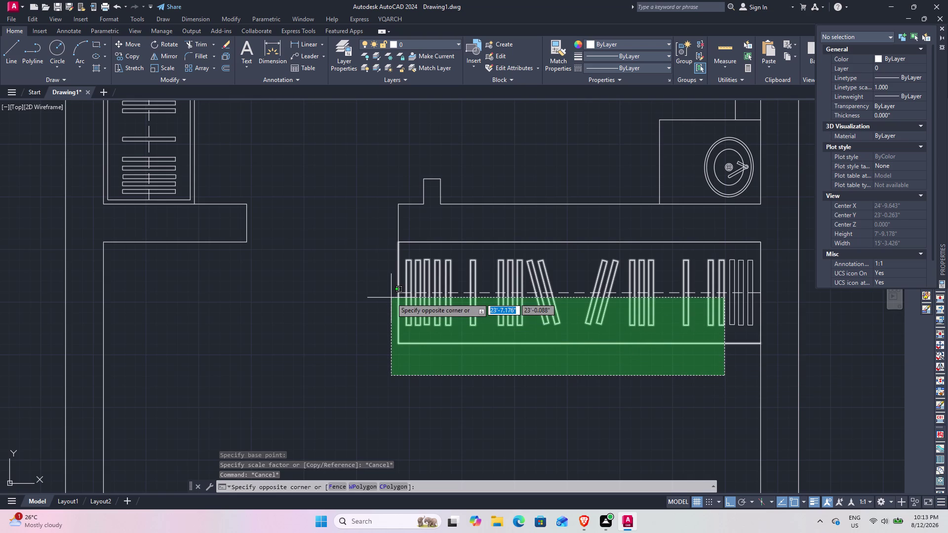
key(Escape)
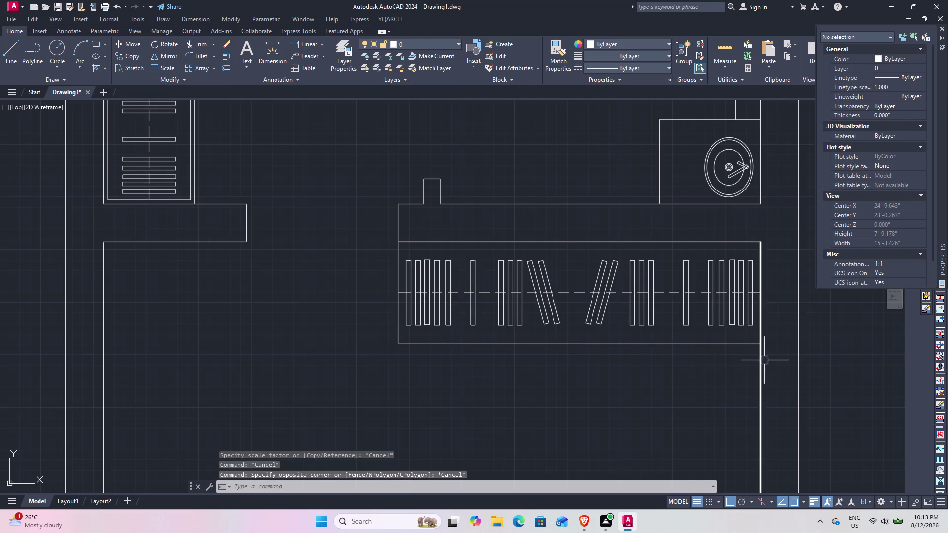
click(376, 226)
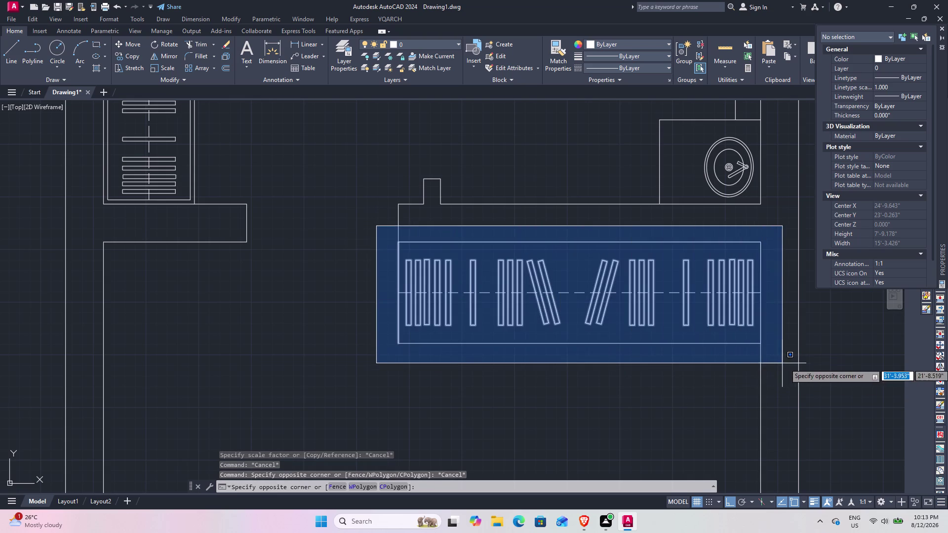
click(786, 363)
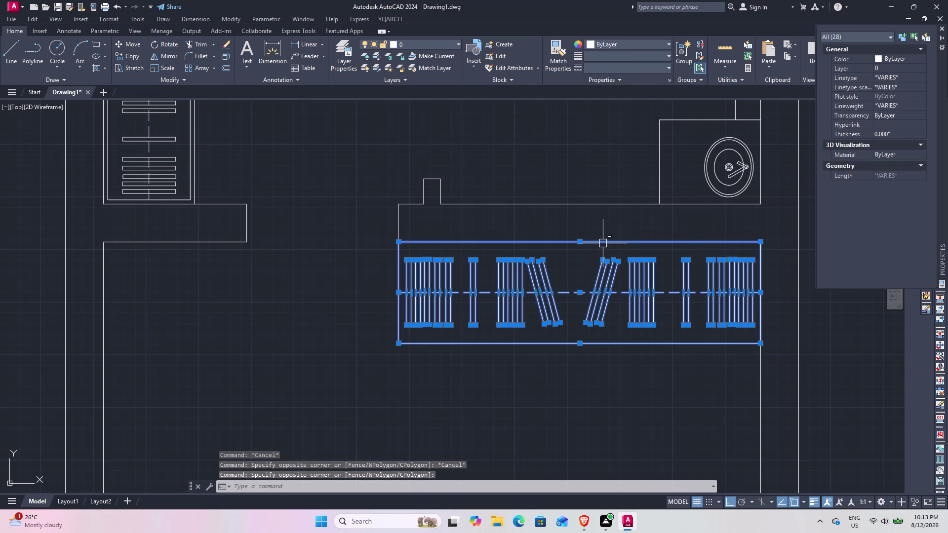
click(604, 242)
click(633, 243)
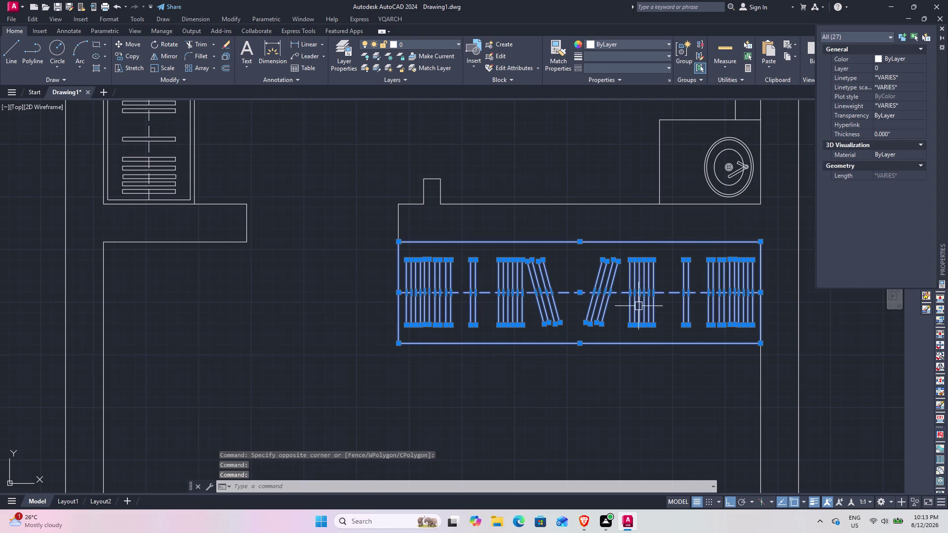
click(625, 242)
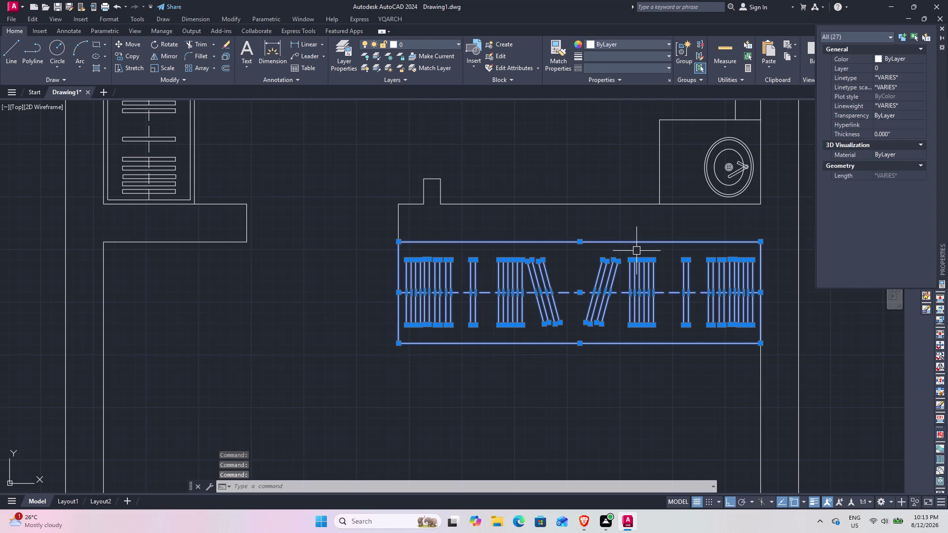
click(637, 244)
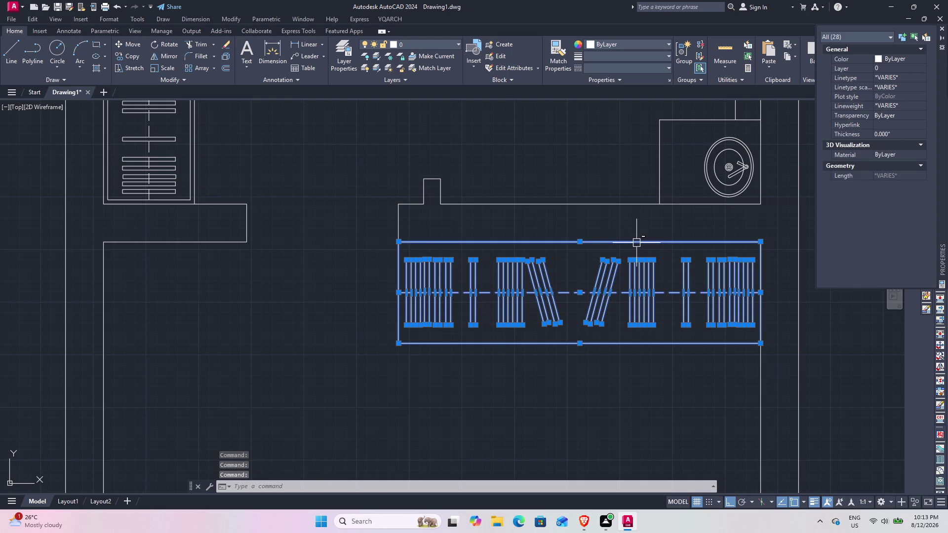
click(636, 242)
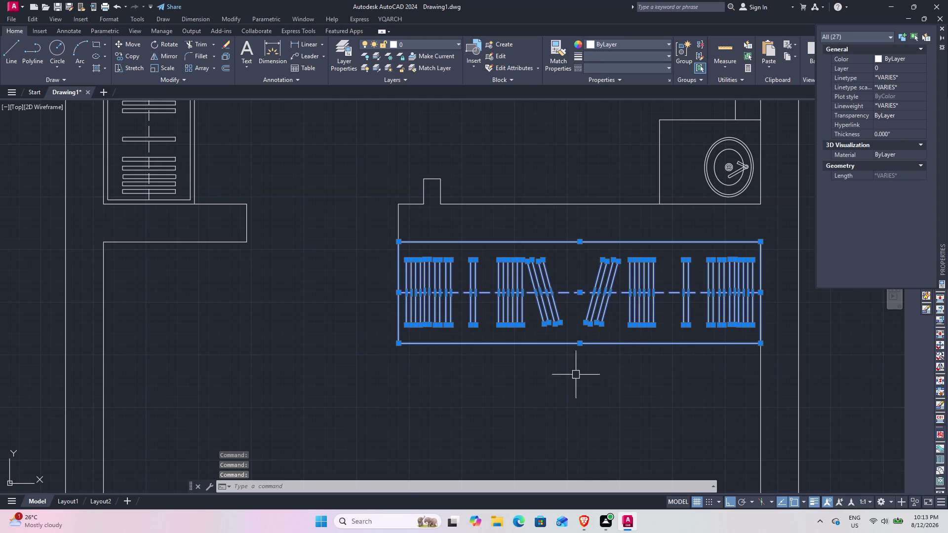
click(543, 401)
key(Escape)
key(Escape)
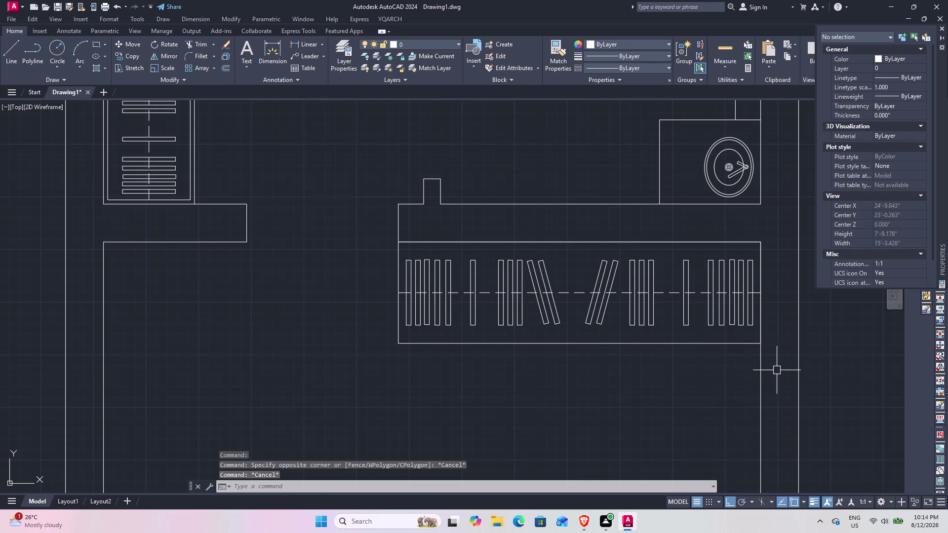
drag(391, 248, 418, 265)
click(389, 247)
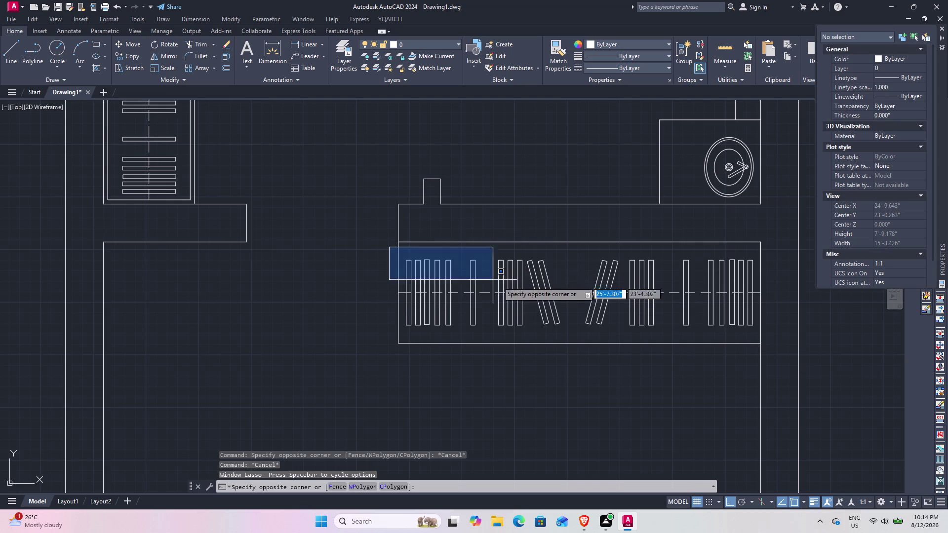
click(773, 357)
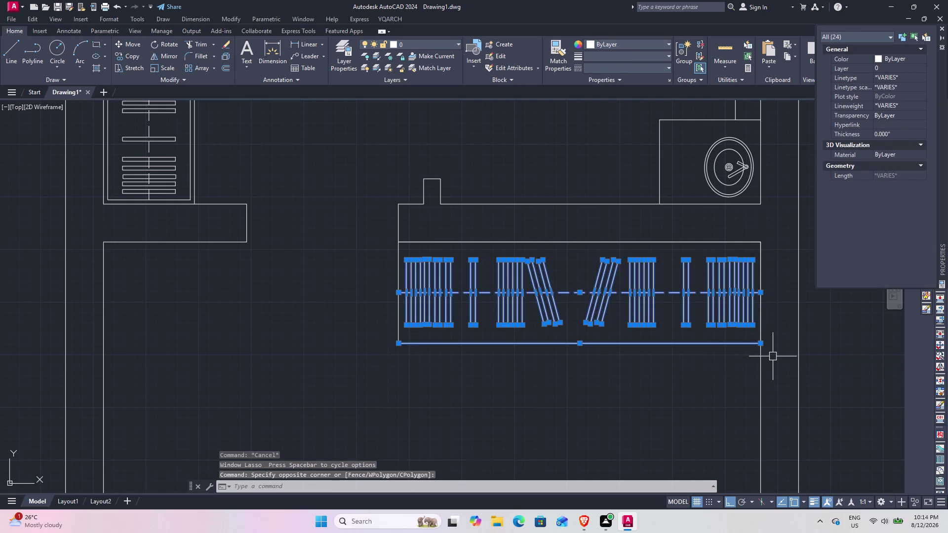
text(s)
key(space)
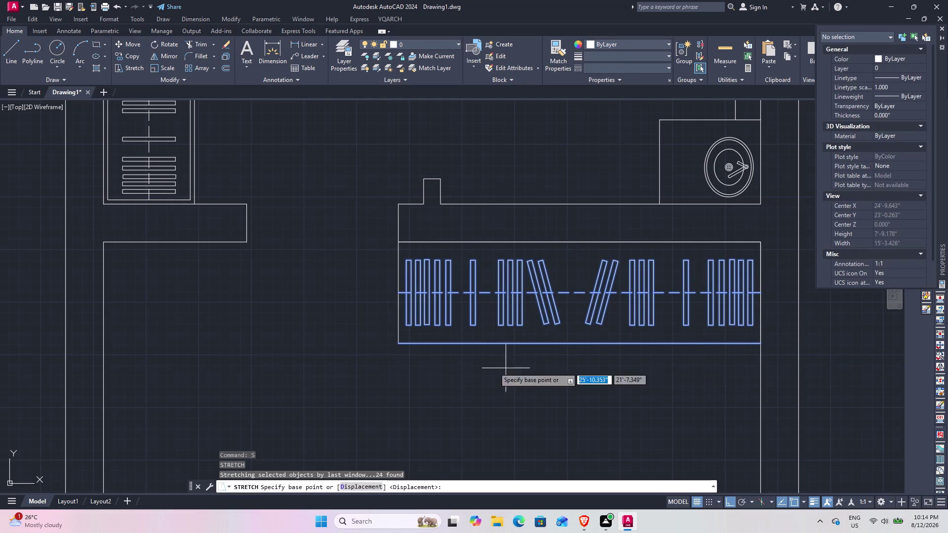
click(403, 345)
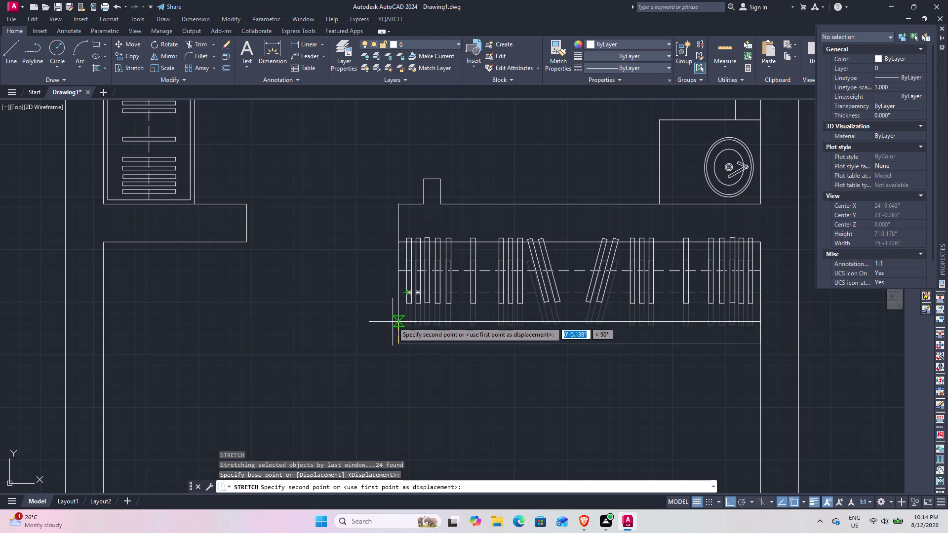
click(393, 322)
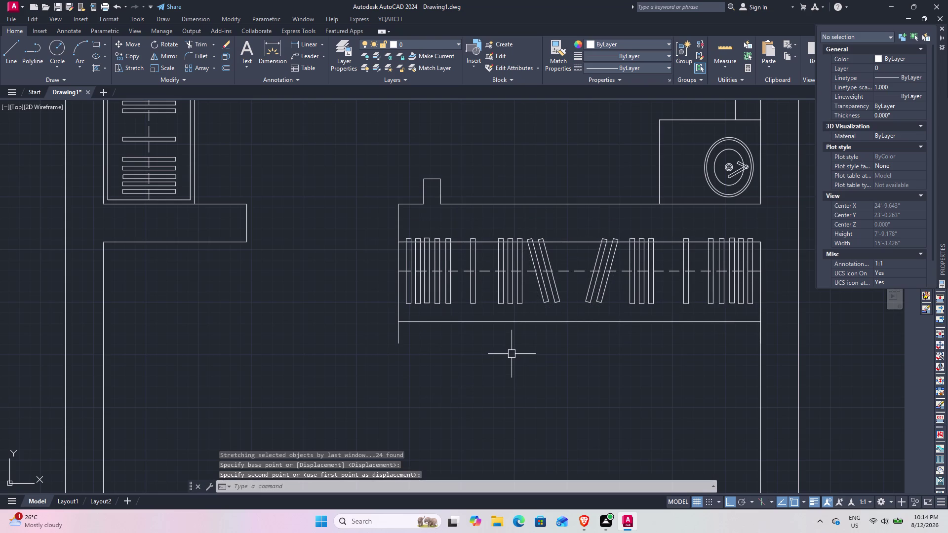
key(ctrl+z)
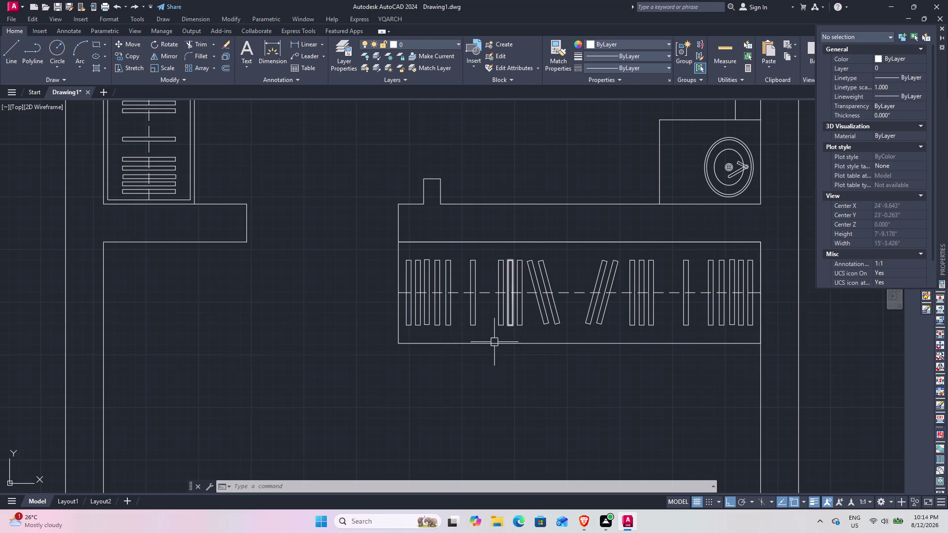
scroll(down, 3)
middle_drag(342, 327, 473, 283)
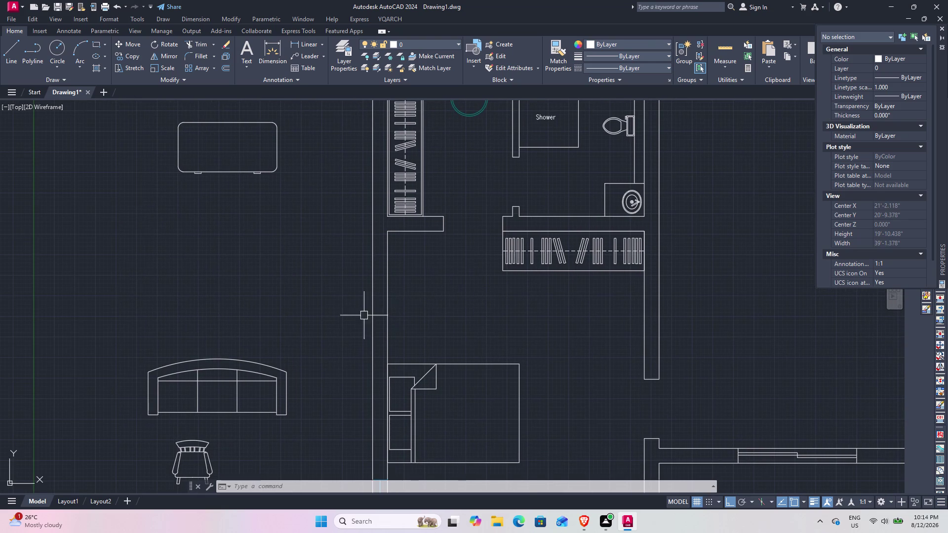
scroll(up, 3)
scroll(down, 3)
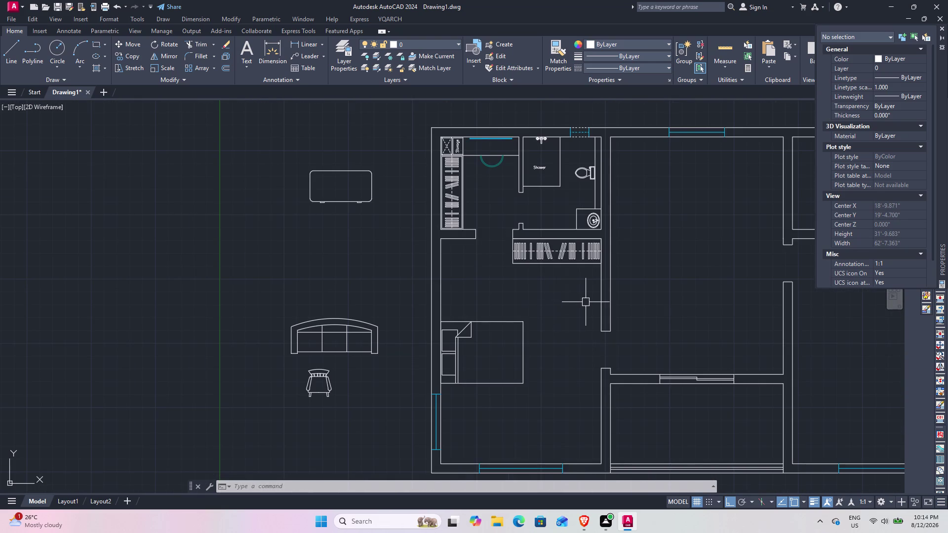
scroll(up, 3)
middle_drag(551, 248, 547, 283)
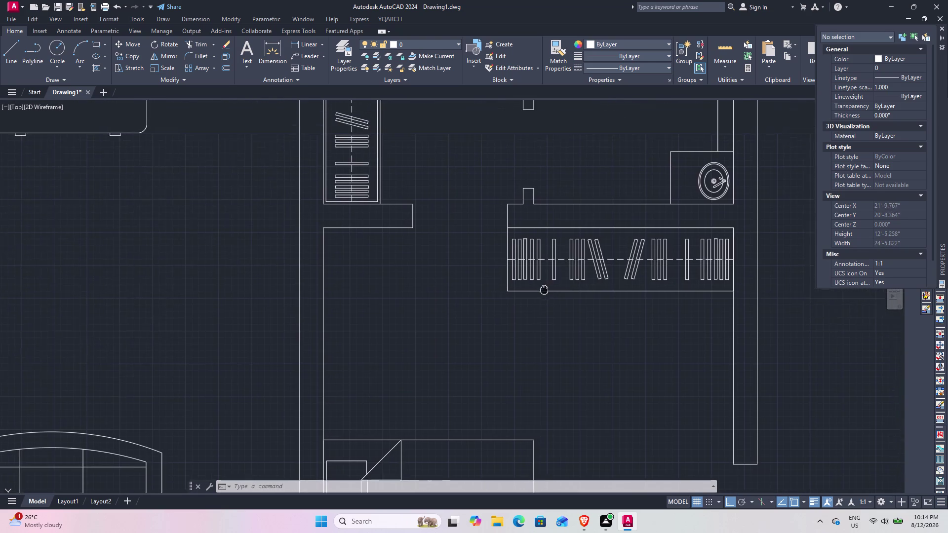
middle_drag(547, 284, 524, 325)
scroll(up, 3)
middle_drag(497, 301, 217, 309)
drag(125, 159, 268, 278)
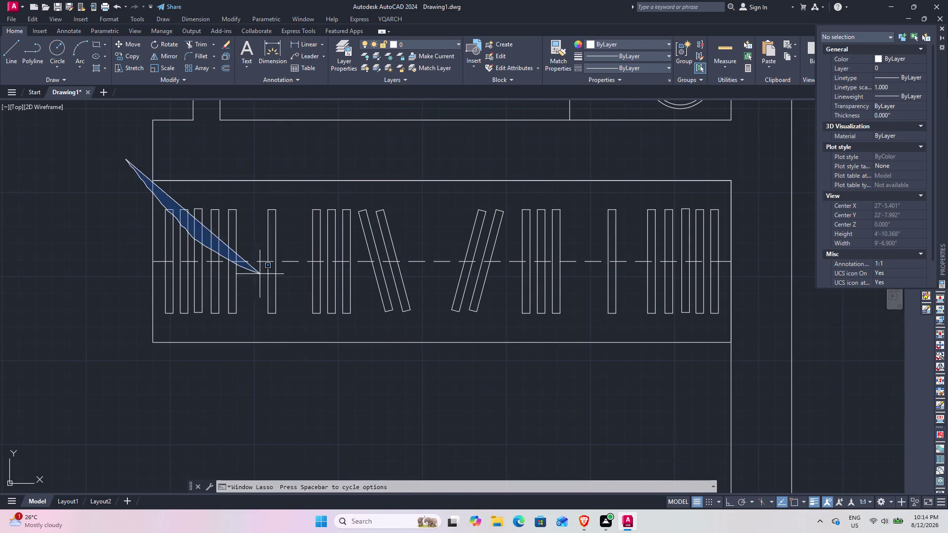
drag(268, 278, 284, 286)
click(136, 162)
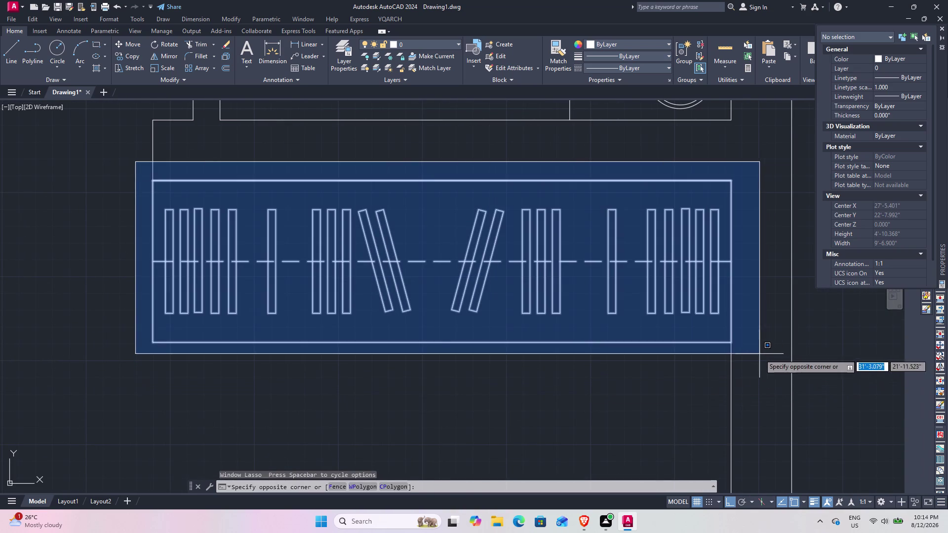
click(759, 354)
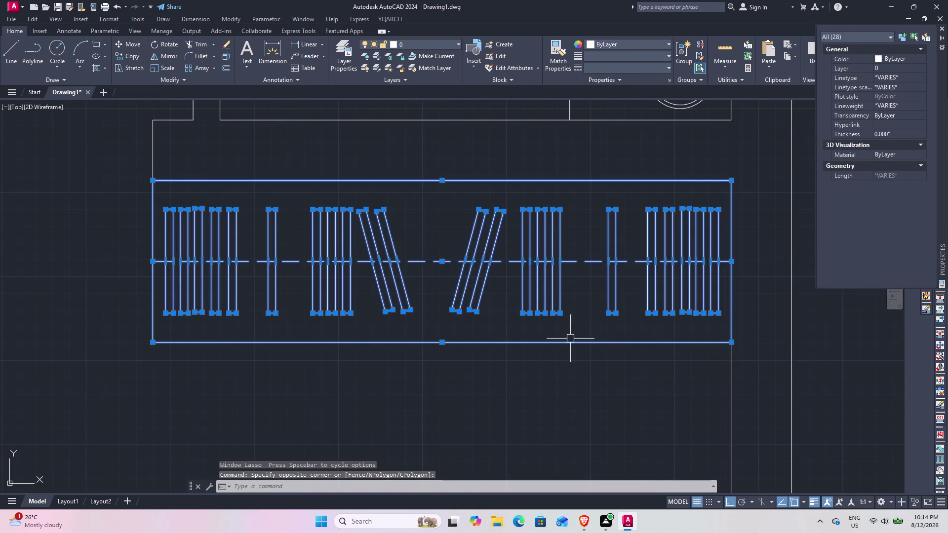
text(sc)
key(space)
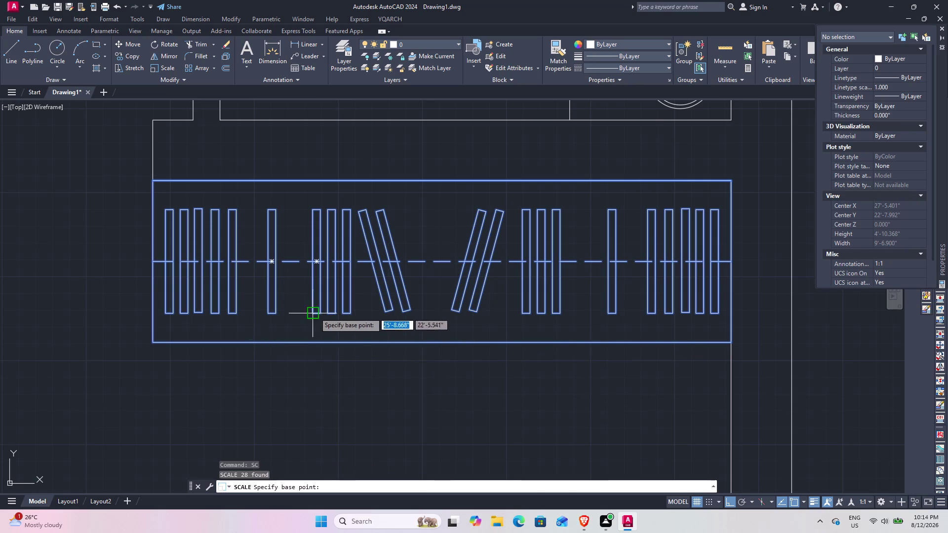
click(441, 343)
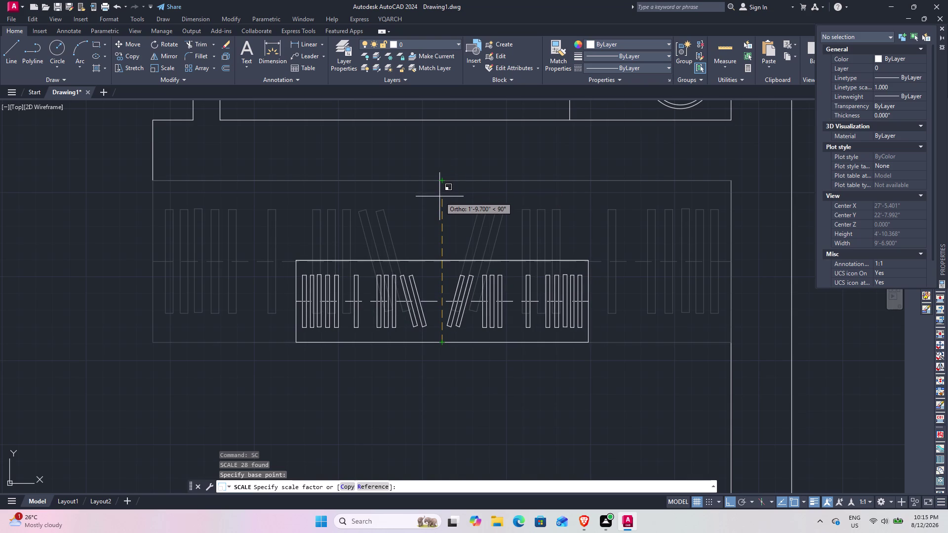
key(Escape)
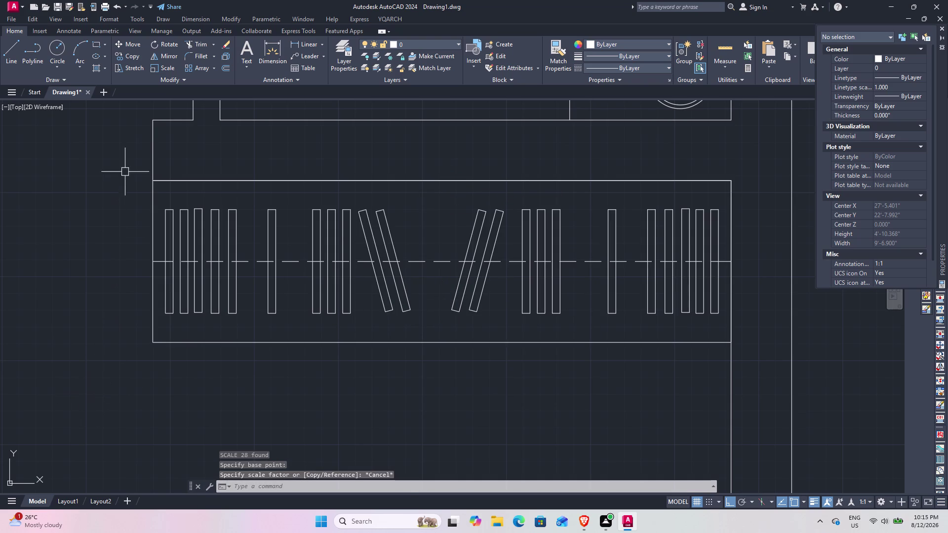
click(126, 158)
click(745, 370)
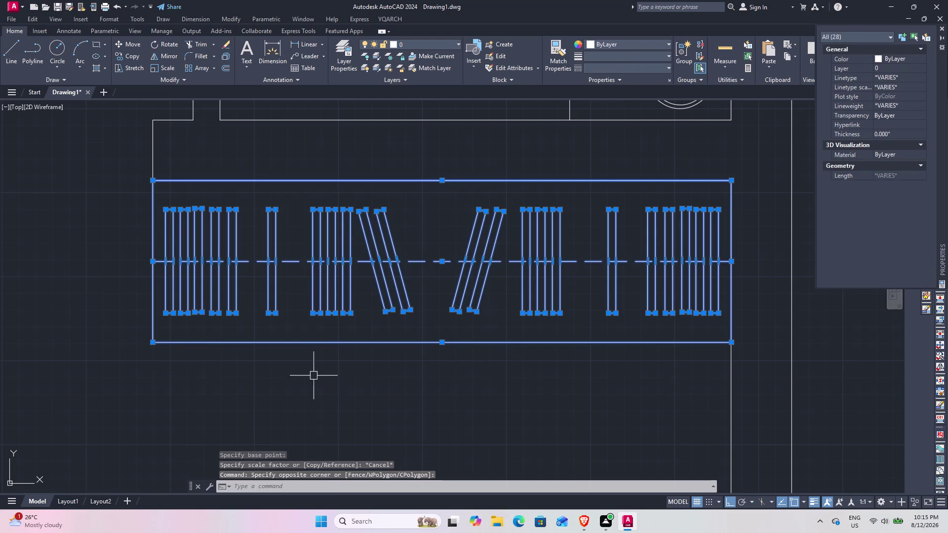
text(sc)
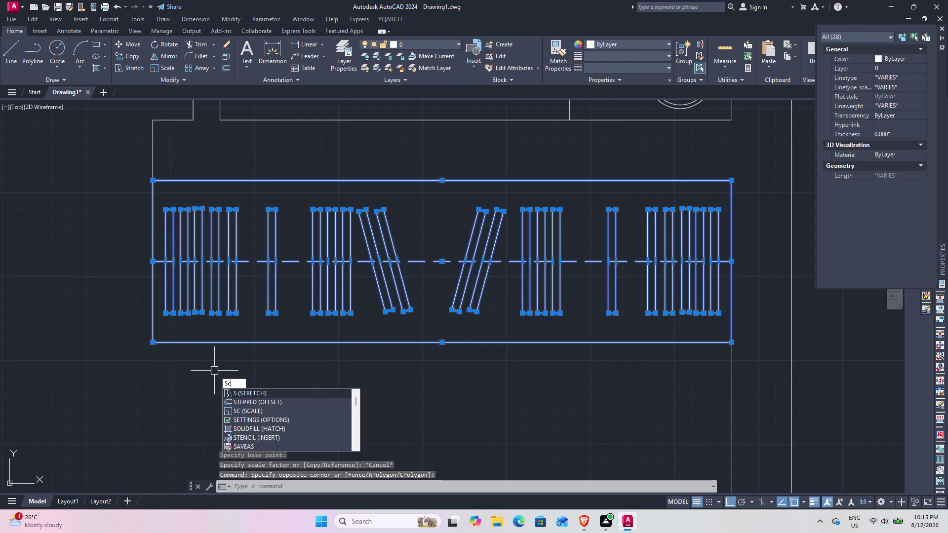
key(space)
click(154, 344)
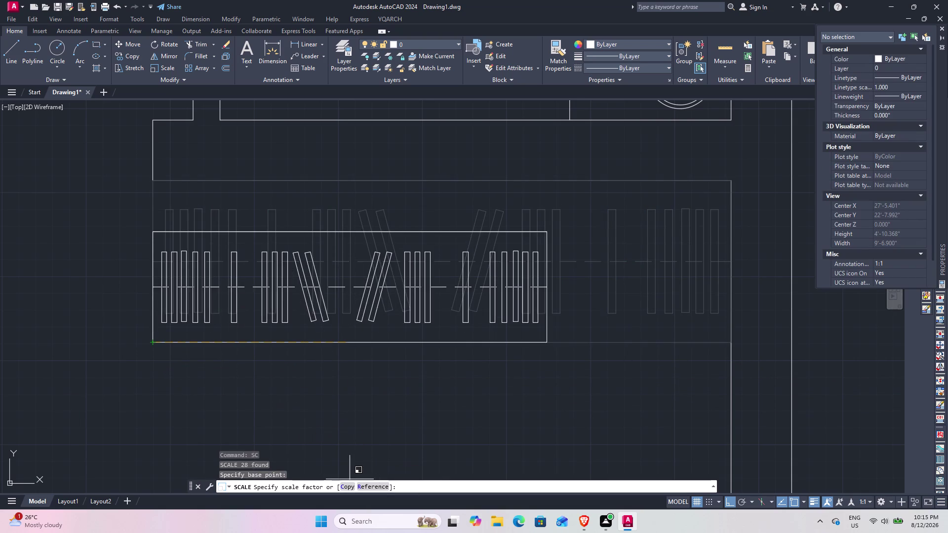
click(369, 486)
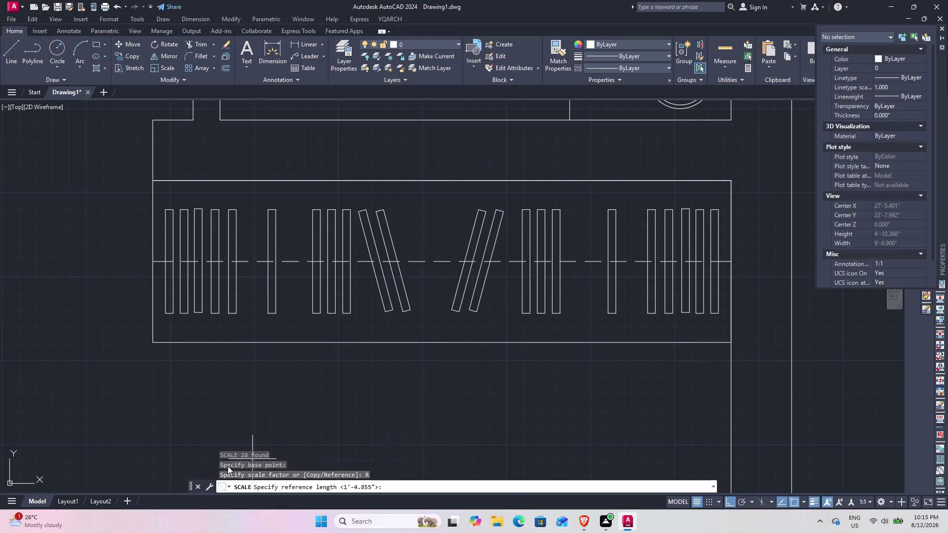
key(Escape)
key(ctrl+z)
key(ctrl+z)
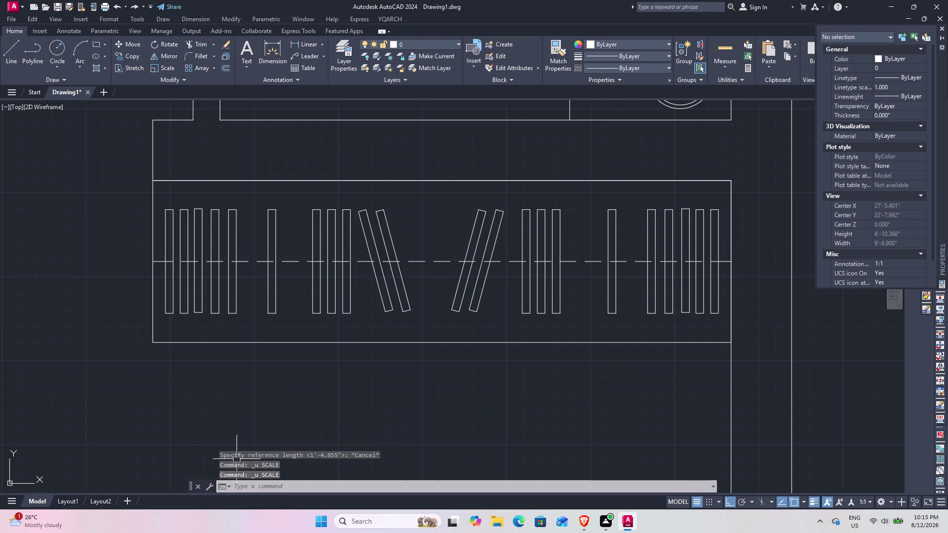
key(ctrl+z)
scroll(down, 3)
middle_drag(424, 381, 388, 359)
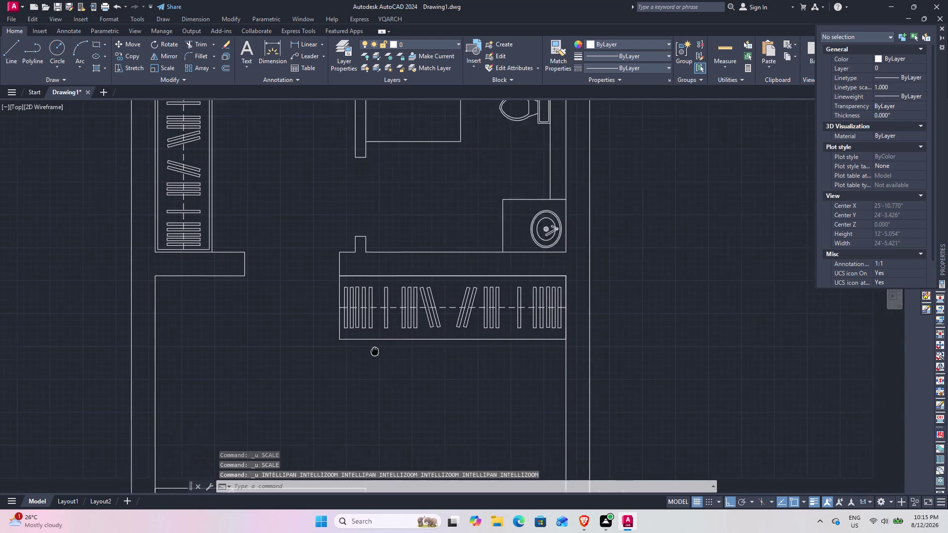
middle_drag(388, 360, 344, 340)
scroll(up, 3)
click(298, 250)
middle_drag(755, 391, 554, 348)
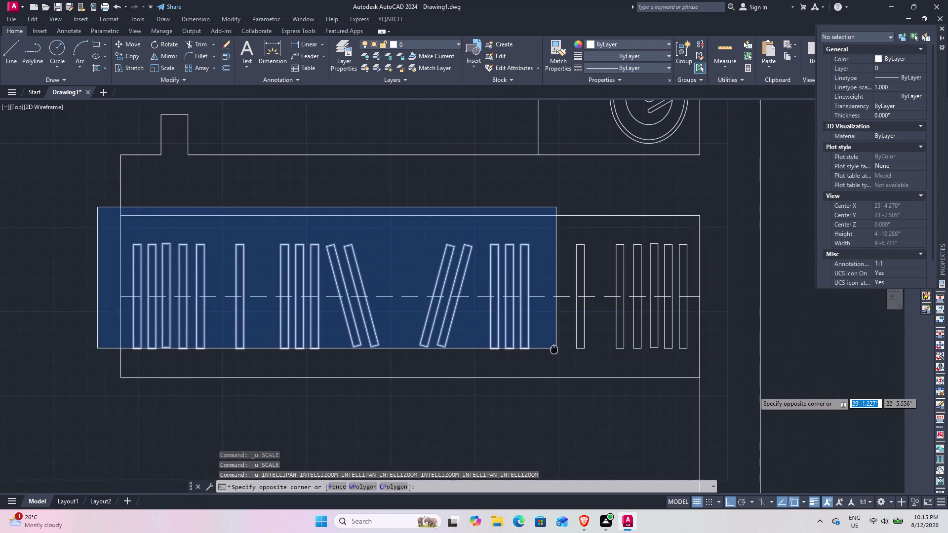
middle_drag(554, 349, 554, 348)
click(734, 393)
text(s)
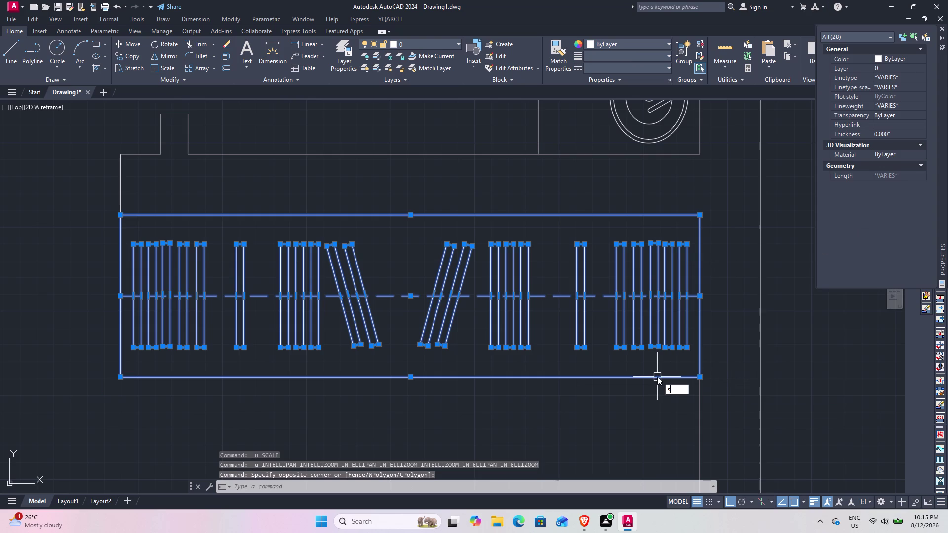
text(c)
key(space)
click(121, 381)
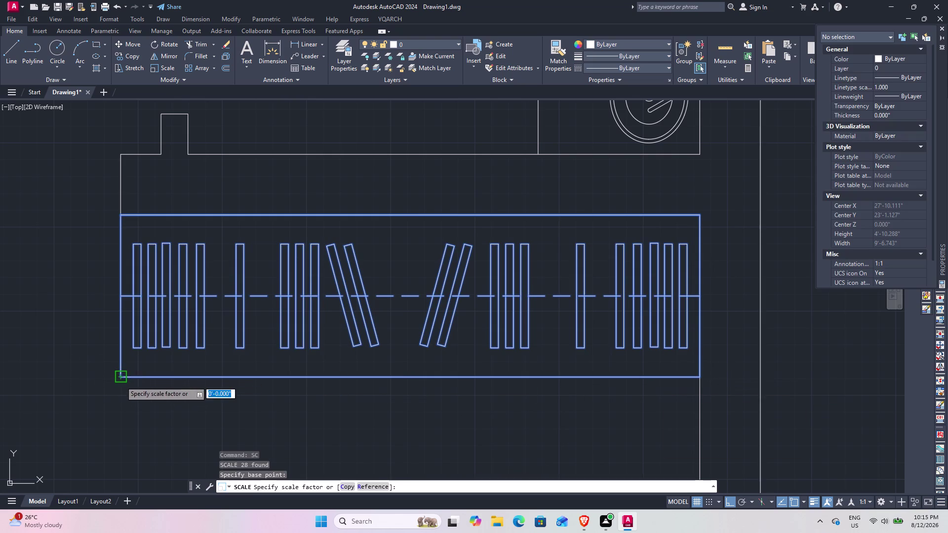
click(365, 488)
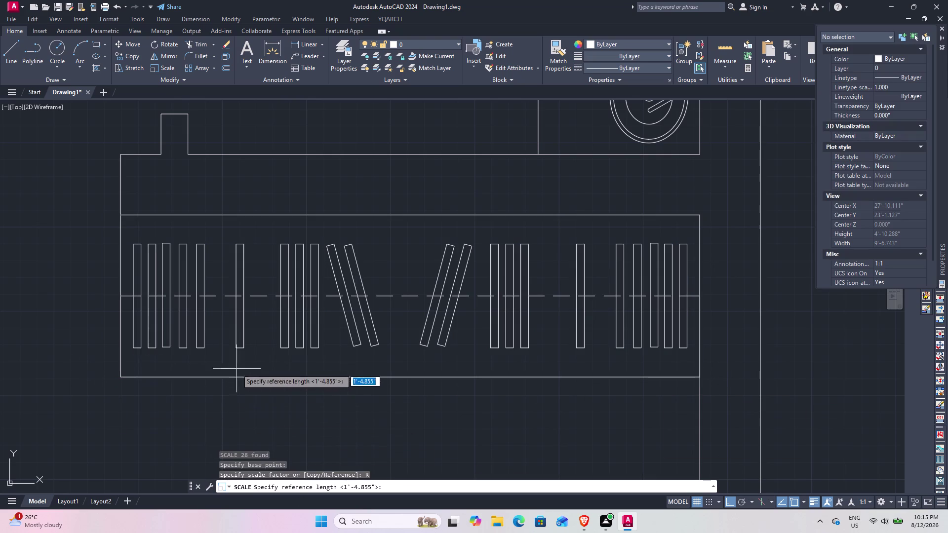
click(119, 379)
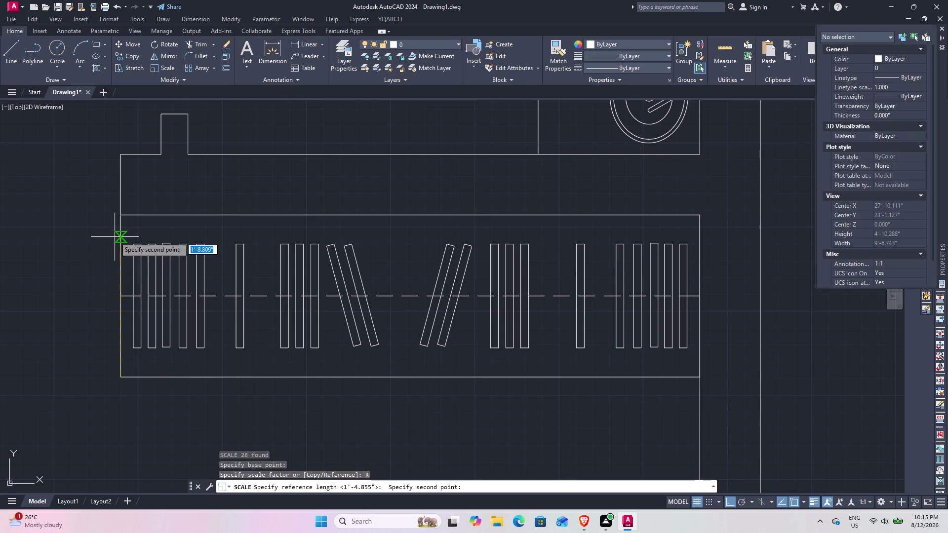
click(121, 222)
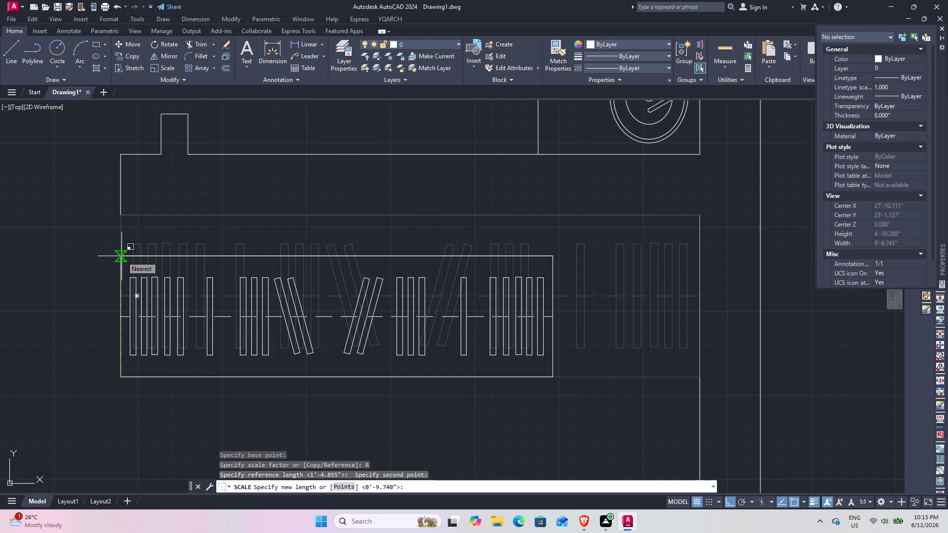
key(Escape)
scroll(down, 3)
middle_drag(158, 315, 347, 317)
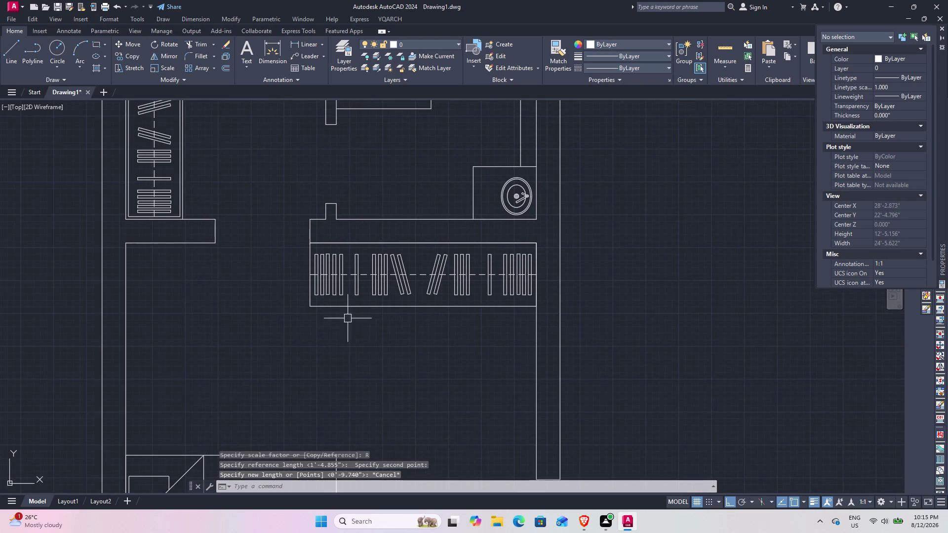
middle_drag(413, 310, 371, 232)
scroll(down, 3)
scroll(up, 3)
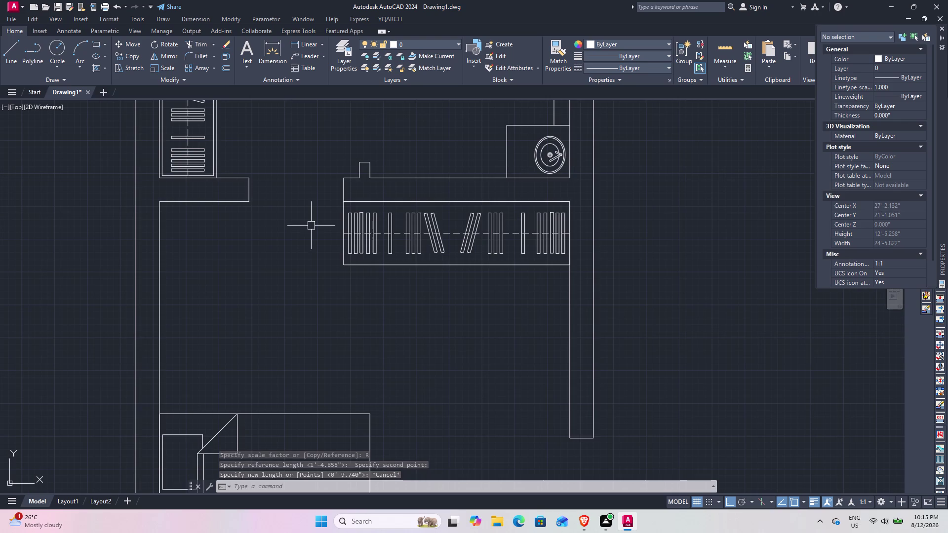
middle_drag(397, 233, 308, 270)
scroll(up, 3)
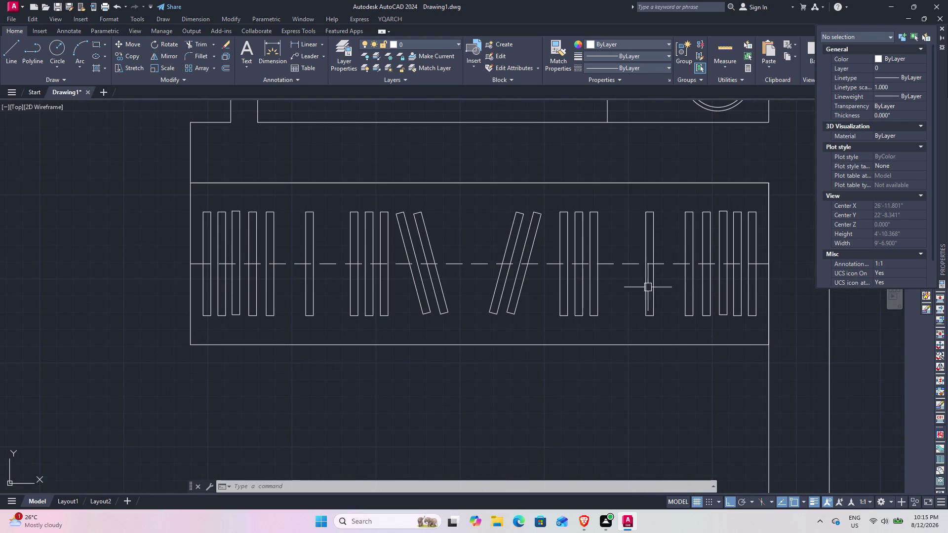
scroll(up, 3)
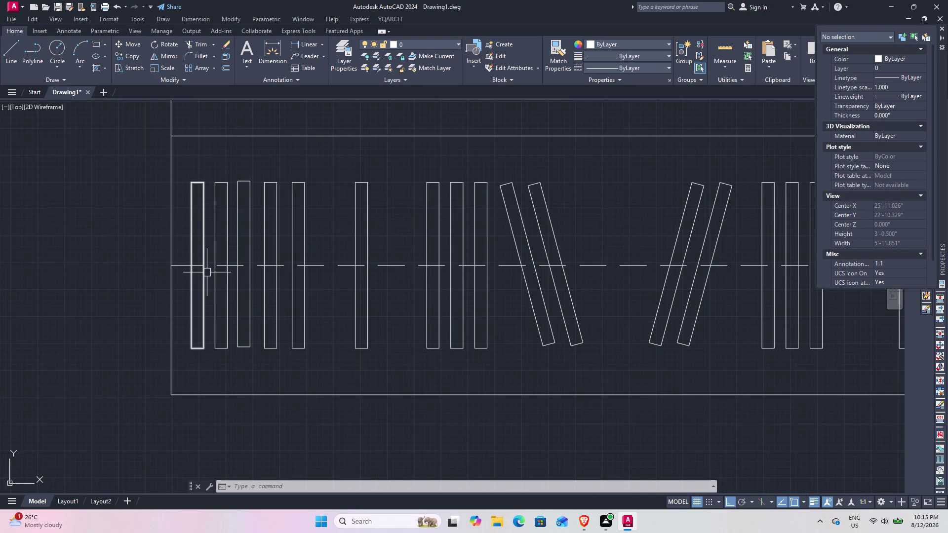
scroll(down, 3)
middle_drag(396, 277, 300, 256)
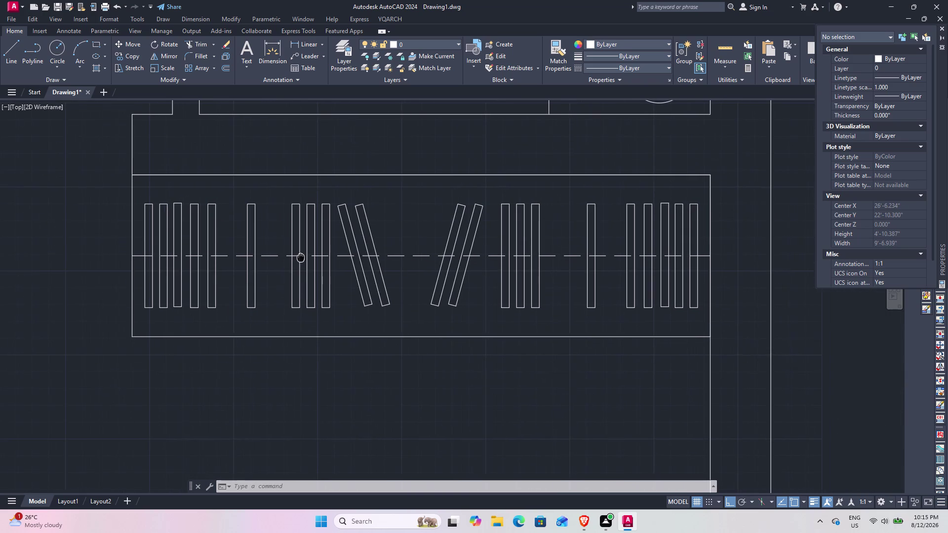
middle_drag(300, 256, 312, 255)
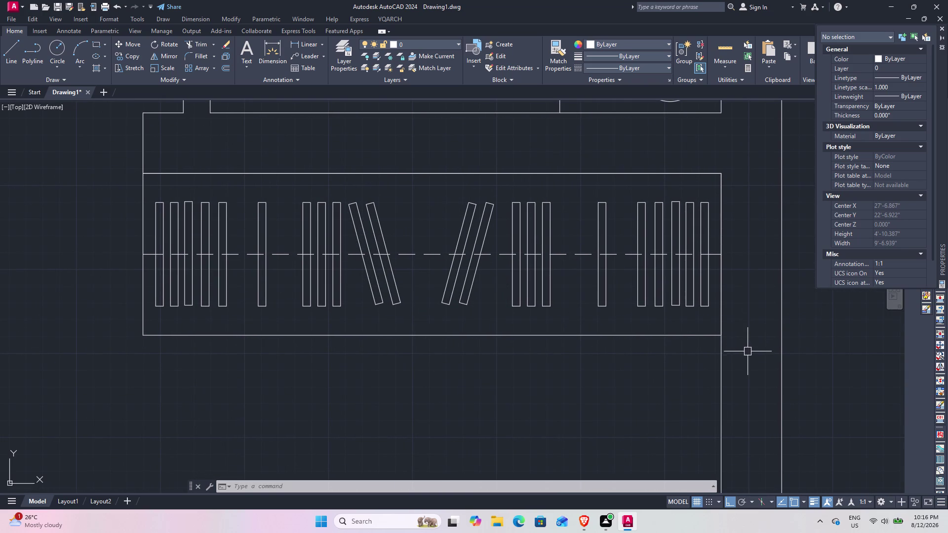
drag(749, 352, 681, 335)
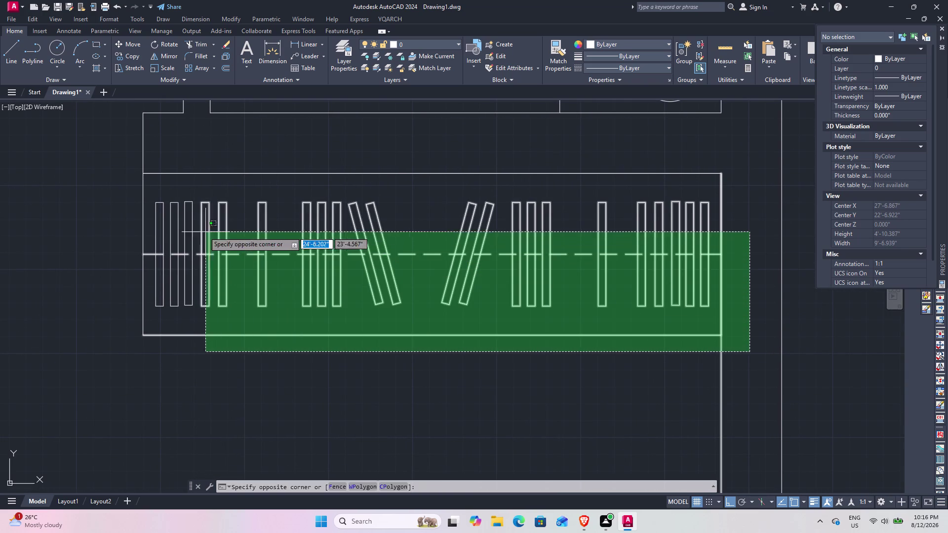
click(107, 152)
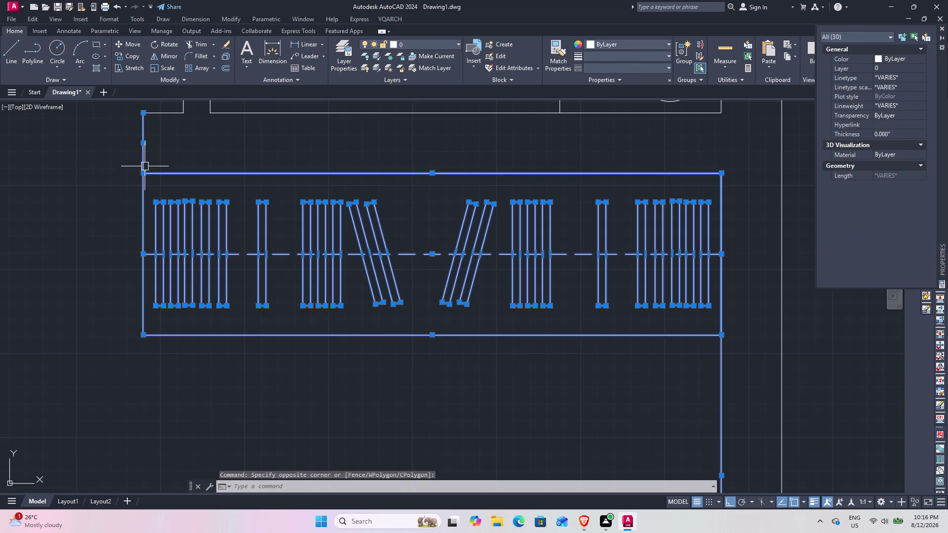
text(sc)
key(space)
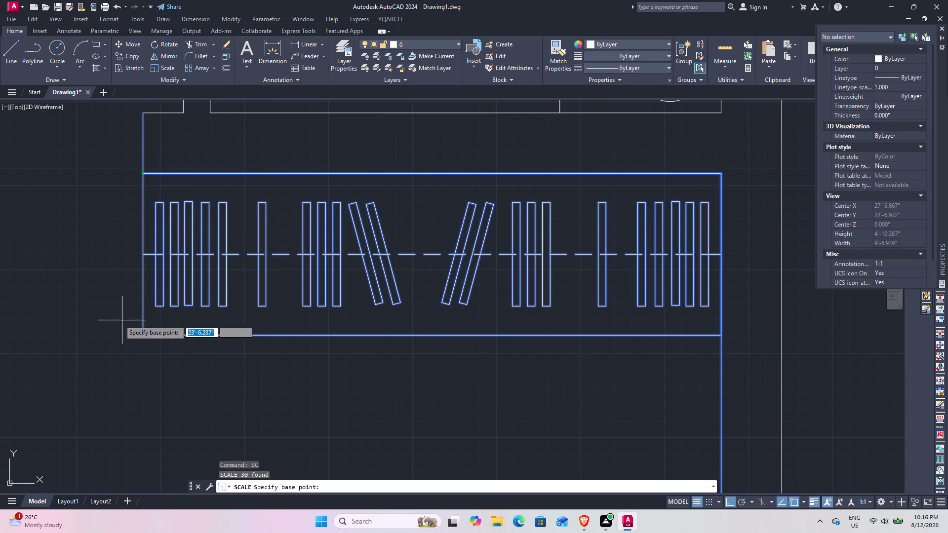
key(Escape)
drag(733, 350, 706, 340)
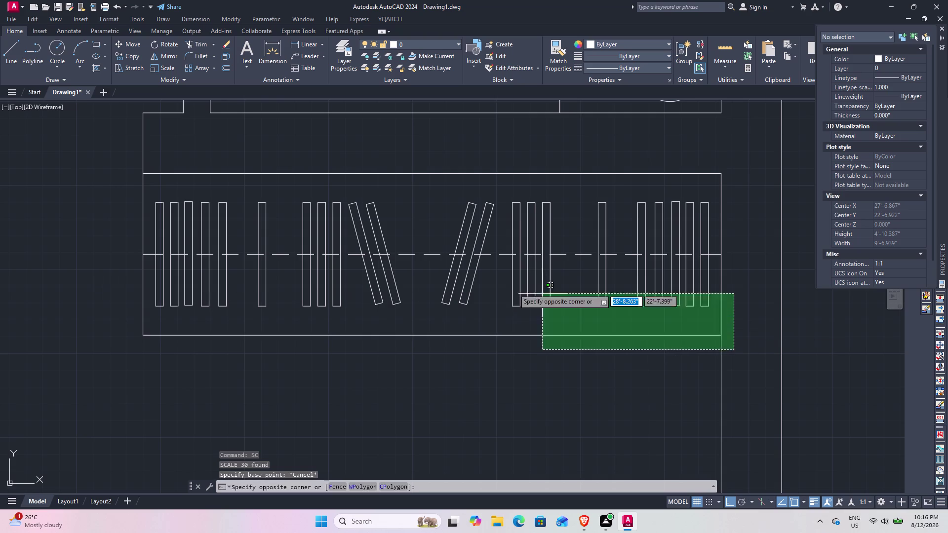
click(119, 139)
text(s)
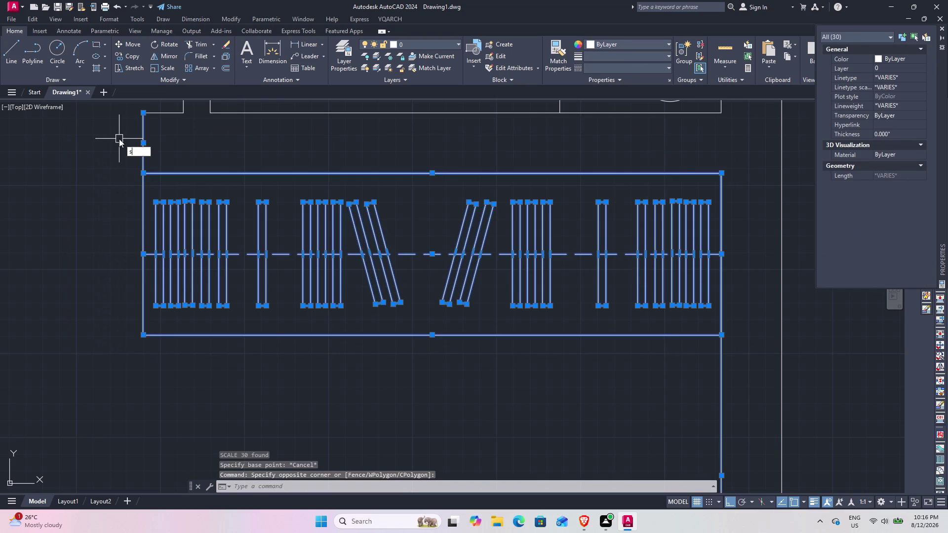
key(space)
click(143, 332)
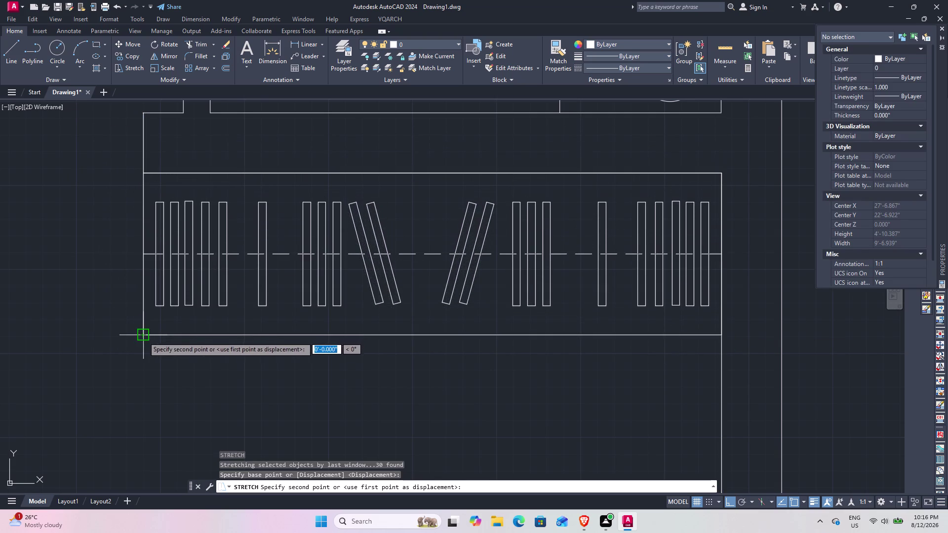
key(Escape)
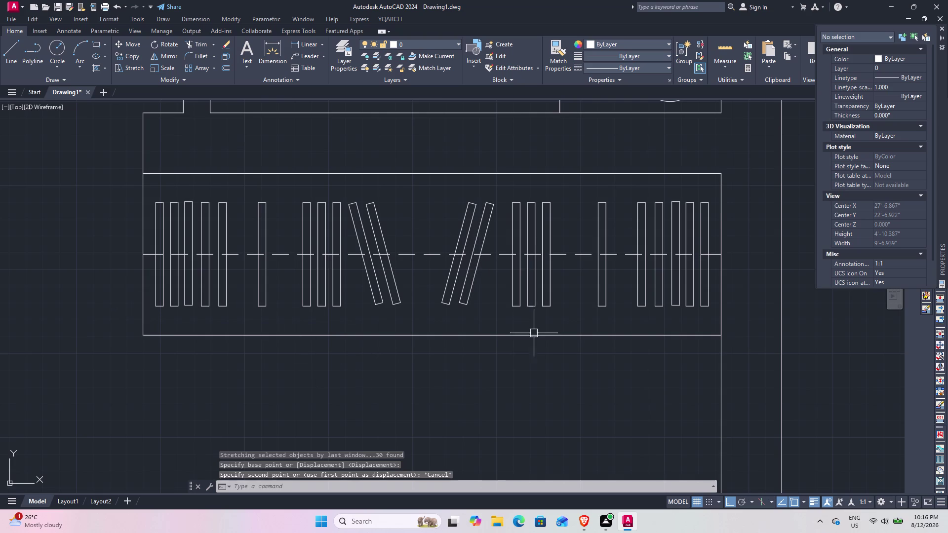
click(108, 156)
click(772, 379)
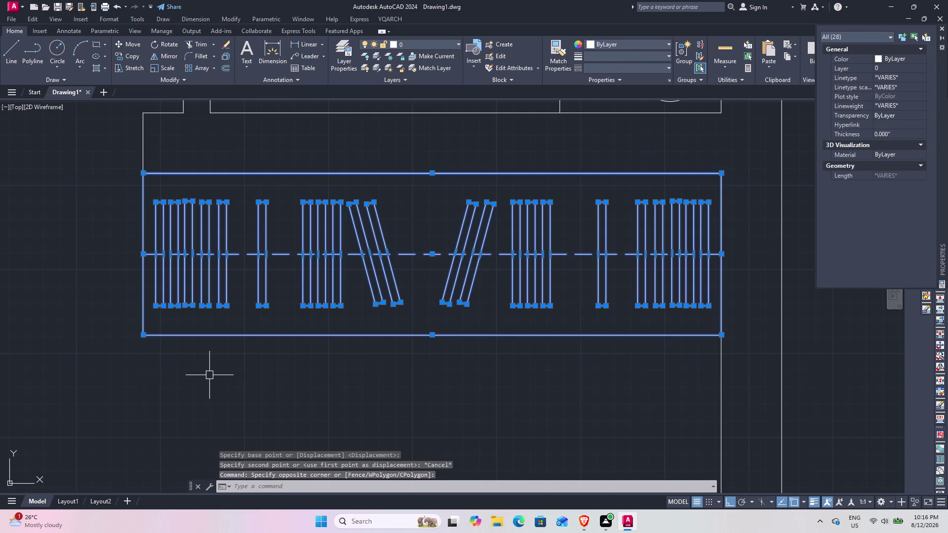
Start a stretch on the selected rail, pan around it, then cancel.
key(s)
key(space)
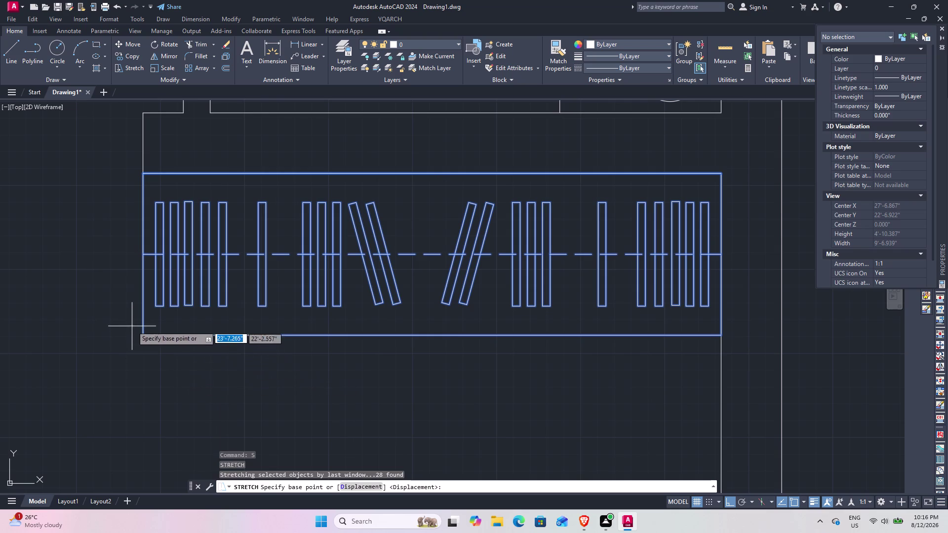
click(146, 175)
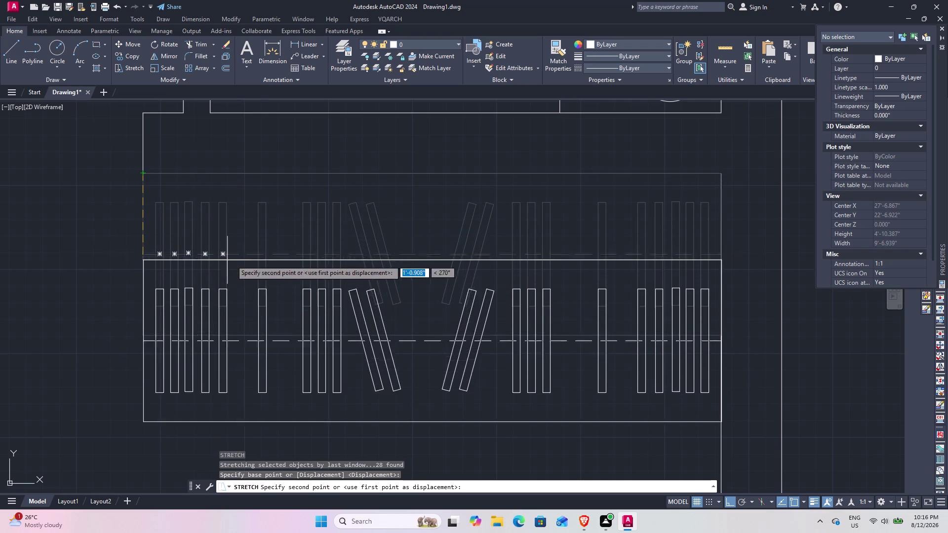
scroll(down, 3)
middle_drag(263, 259, 181, 259)
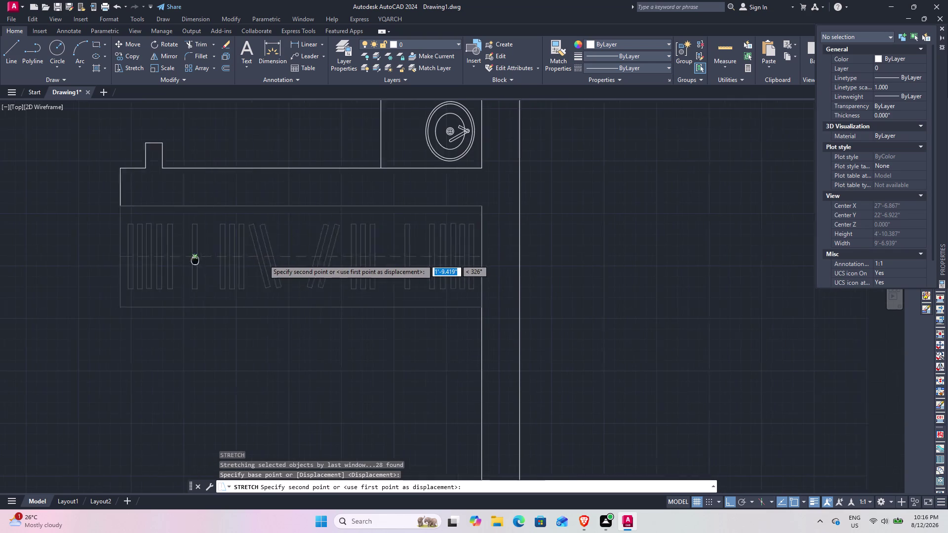
middle_drag(180, 259, 167, 261)
key(Escape)
middle_drag(224, 297, 324, 287)
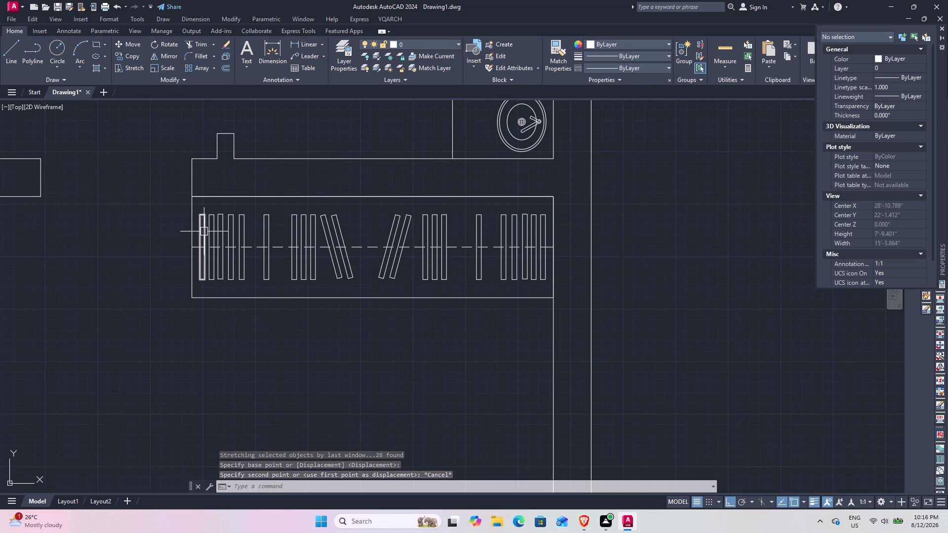
scroll(up, 3)
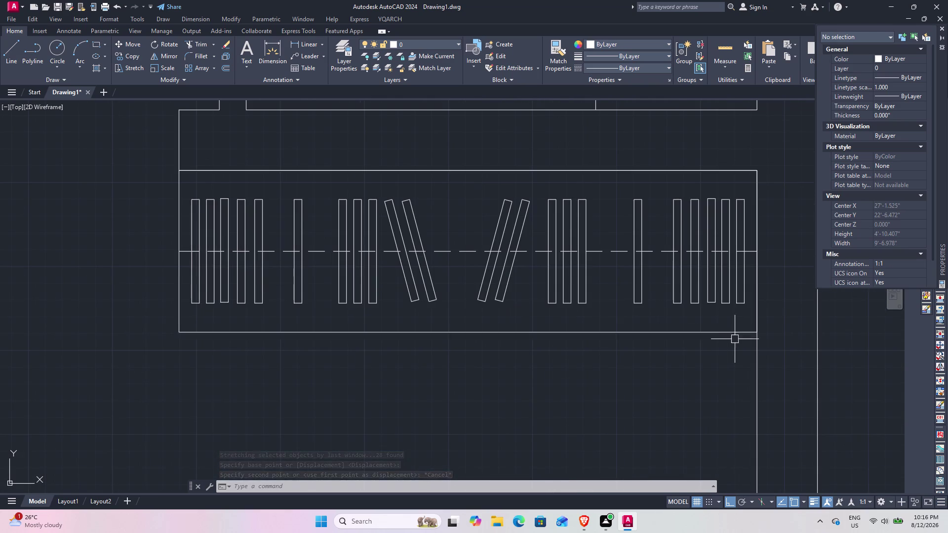
Window-select the whole hanger rail, start a stretch from its bottom-left corner, then cancel.
click(161, 177)
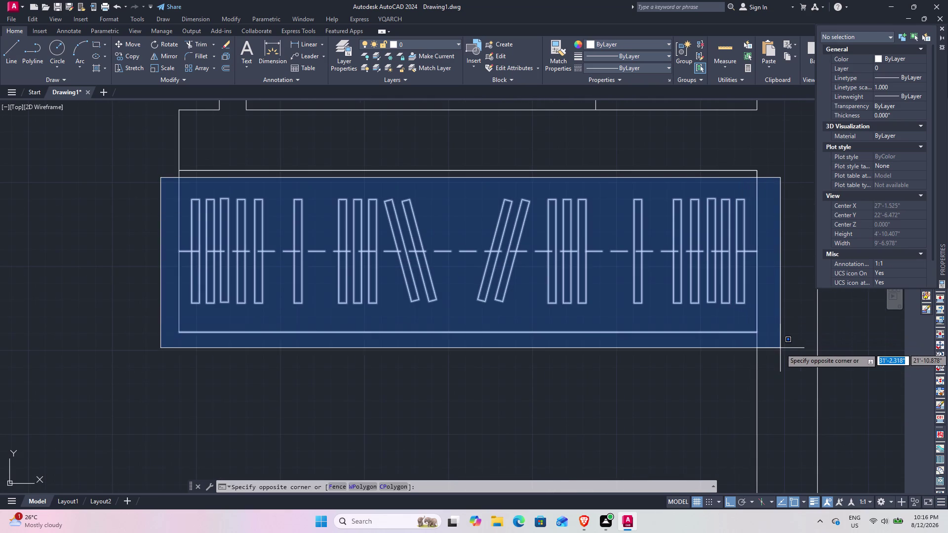
click(781, 348)
key(s)
key(space)
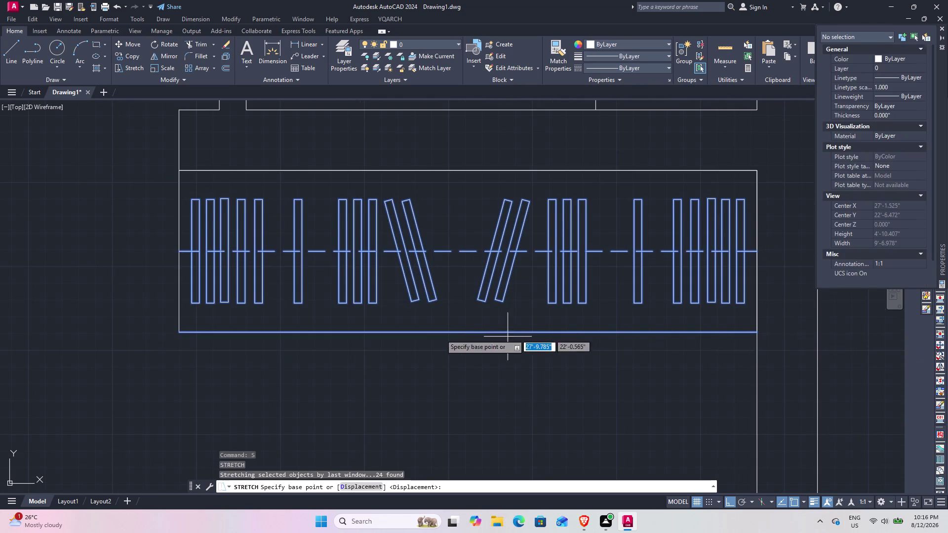
click(177, 335)
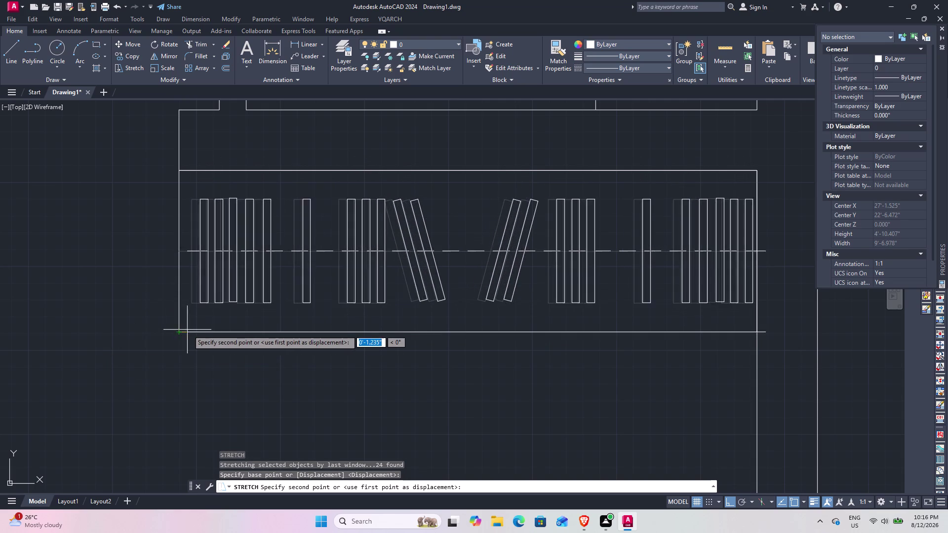
key(Escape)
scroll(down, 3)
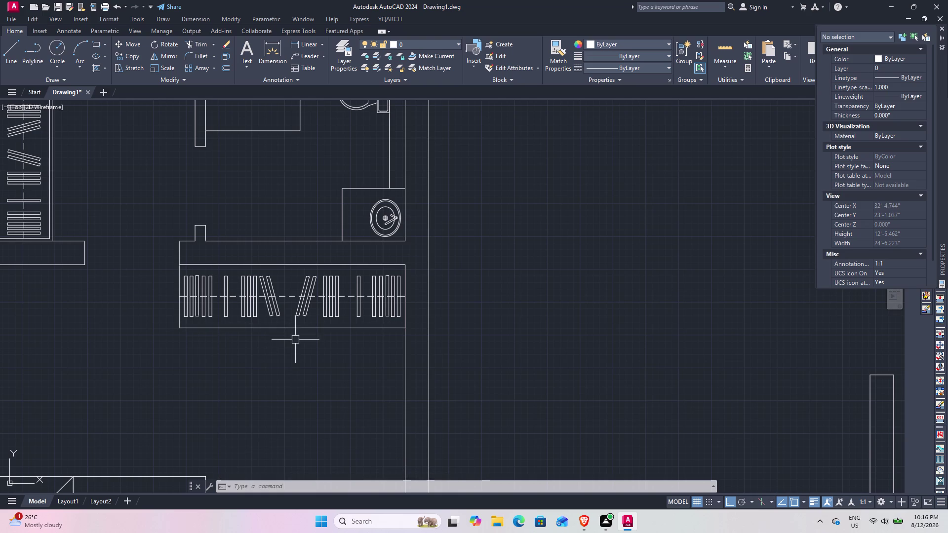
scroll(down, 3)
middle_drag(246, 351, 284, 288)
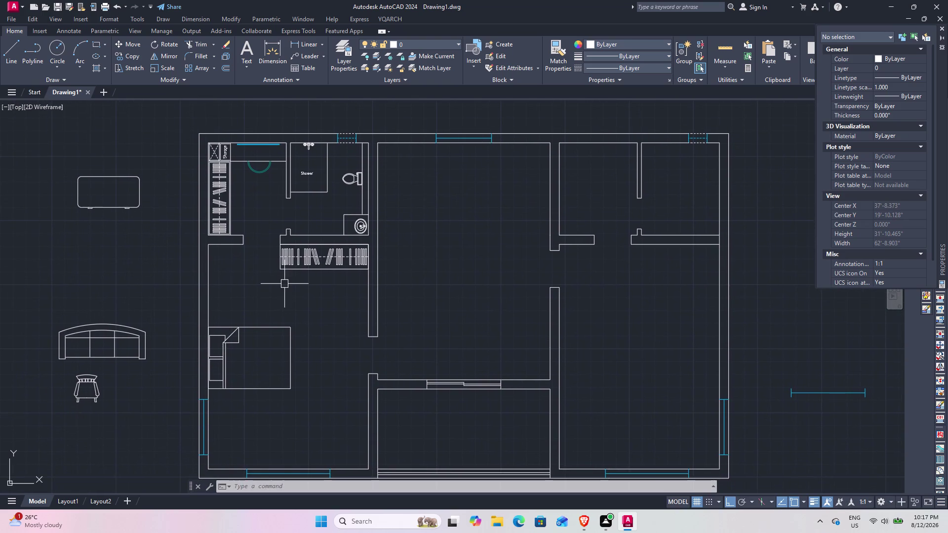
scroll(up, 3)
scroll(up, 3)
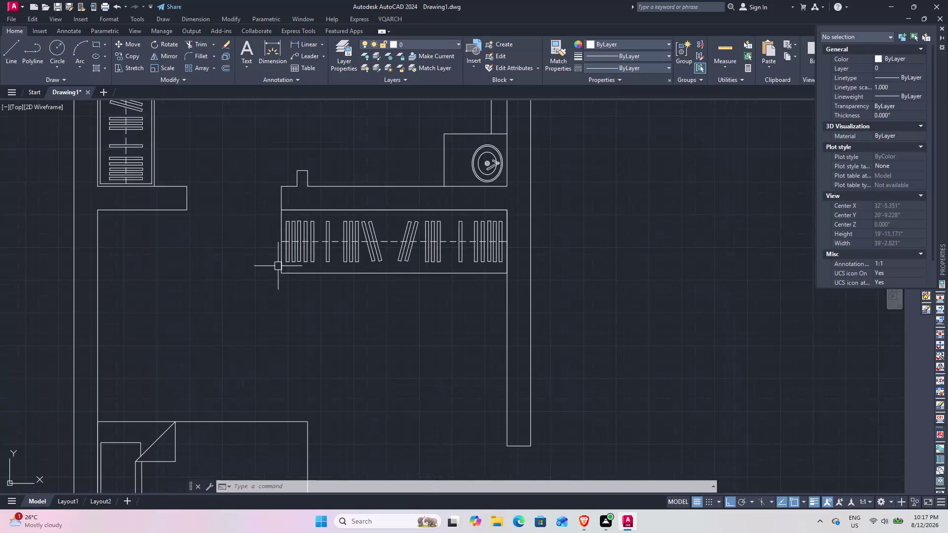
scroll(up, 3)
scroll(down, 3)
scroll(up, 3)
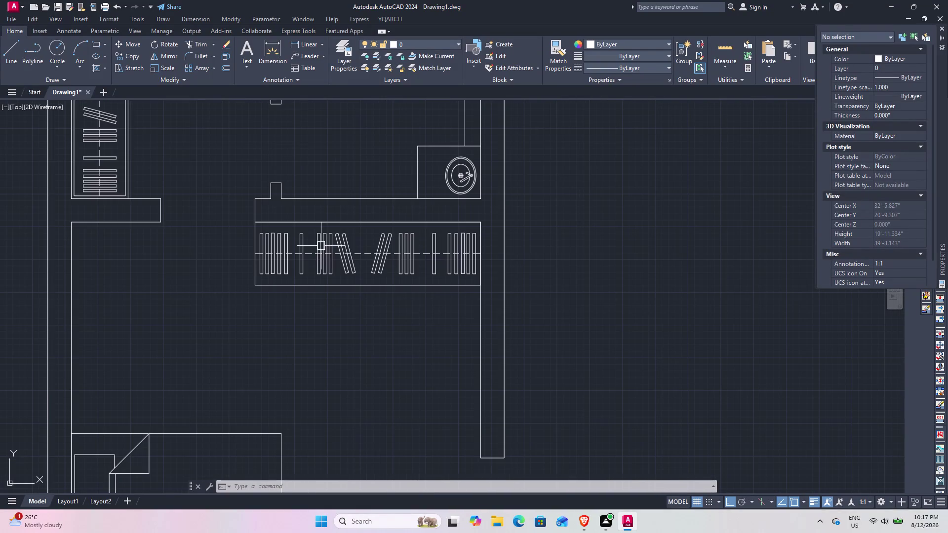
scroll(down, 3)
scroll(up, 3)
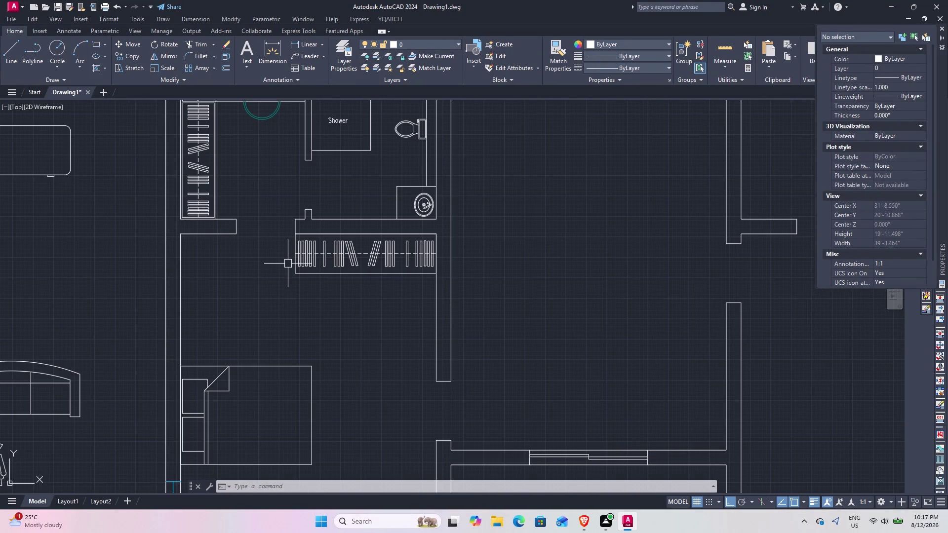
scroll(down, 3)
middle_drag(323, 295, 322, 287)
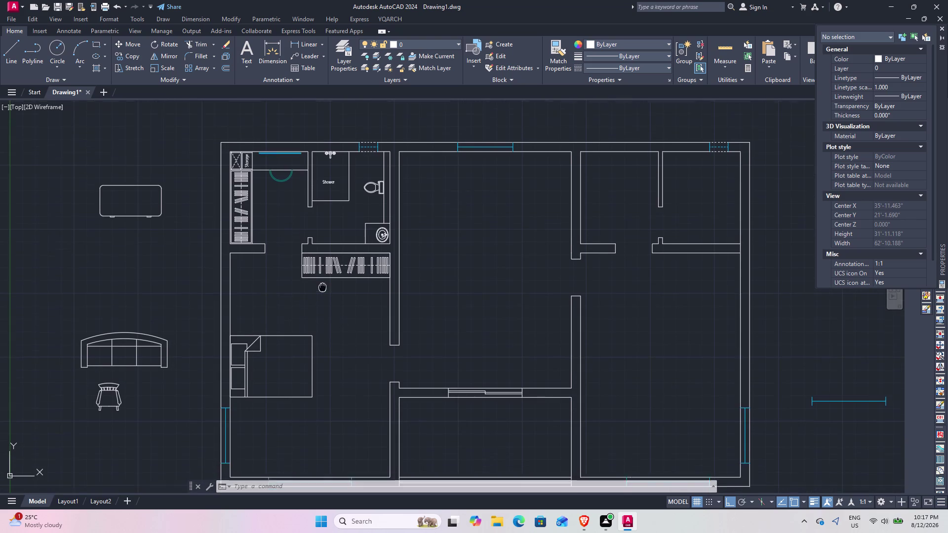
middle_drag(323, 287, 323, 266)
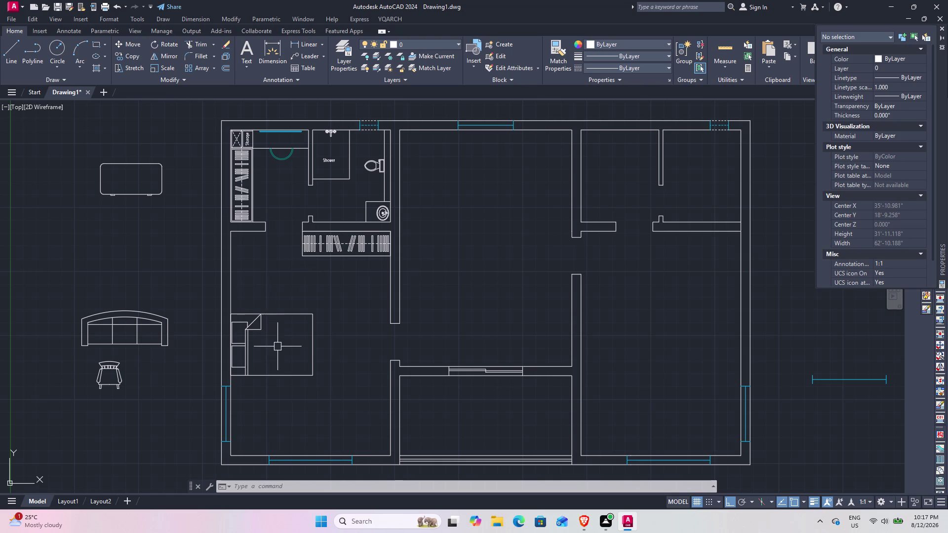
middle_drag(280, 343, 288, 292)
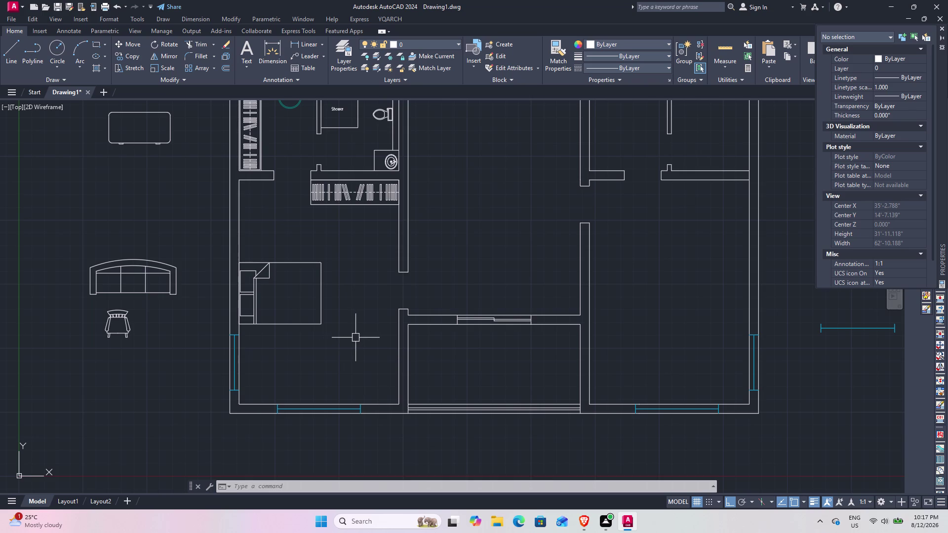
scroll(up, 3)
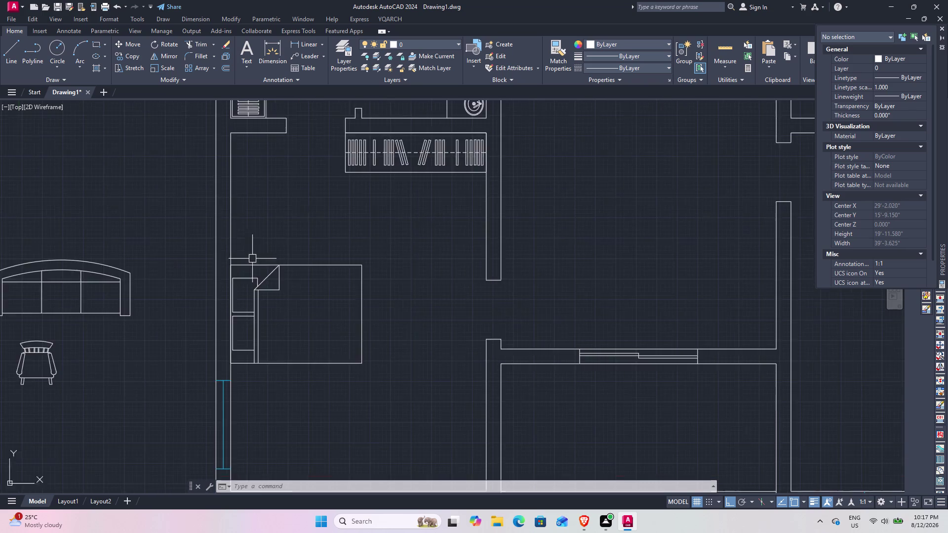
scroll(up, 3)
middle_drag(251, 260, 261, 252)
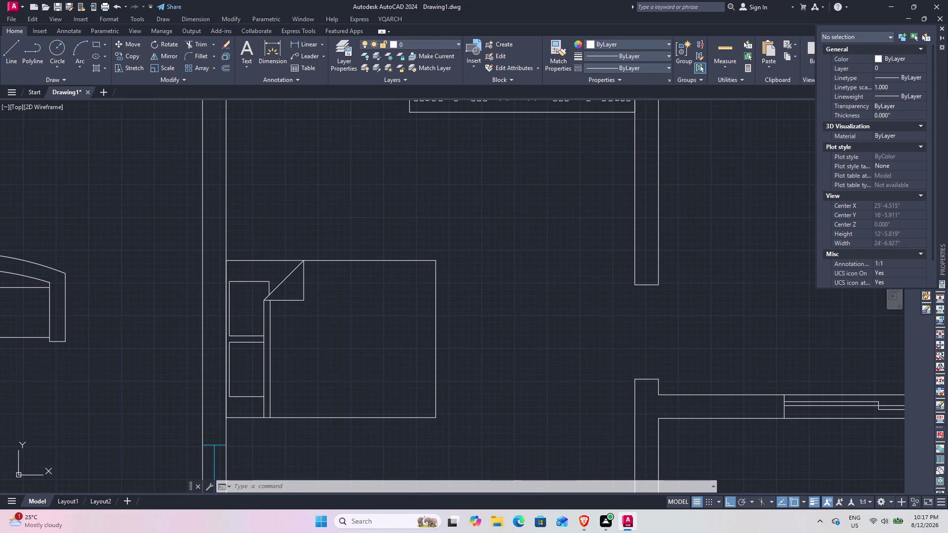
Draw a bedside table L-shape above the bed with a 1.5' upward segment ending at the wall.
text(l)
key(space)
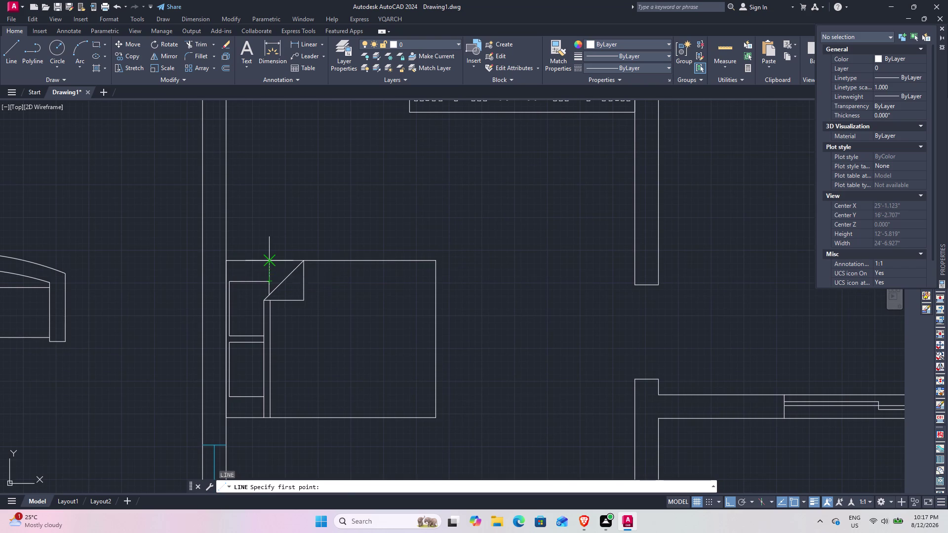
click(267, 258)
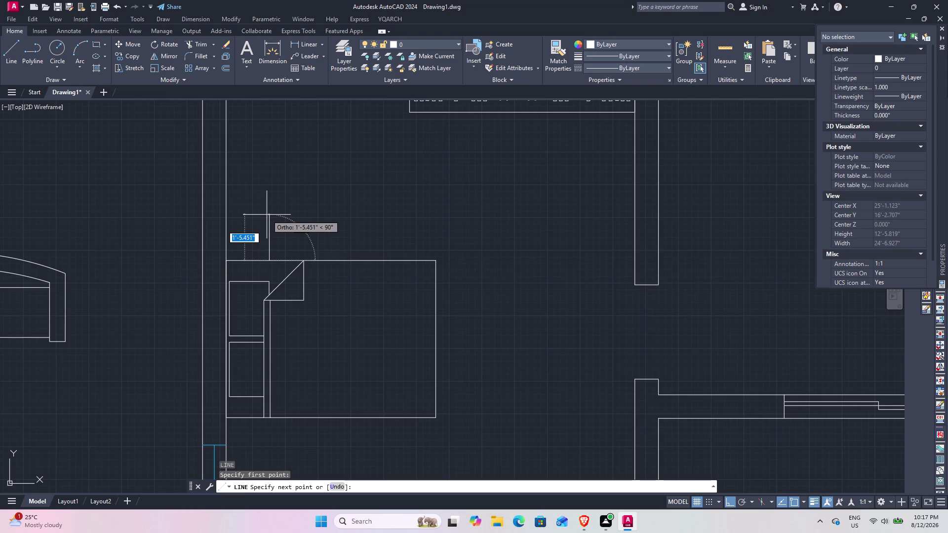
key(1)
text(.)
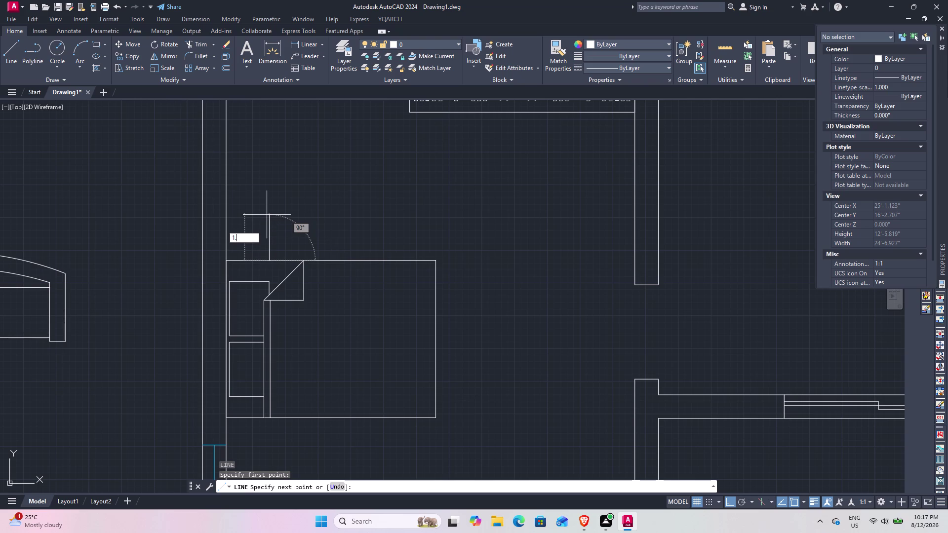
text(5')
key(Return)
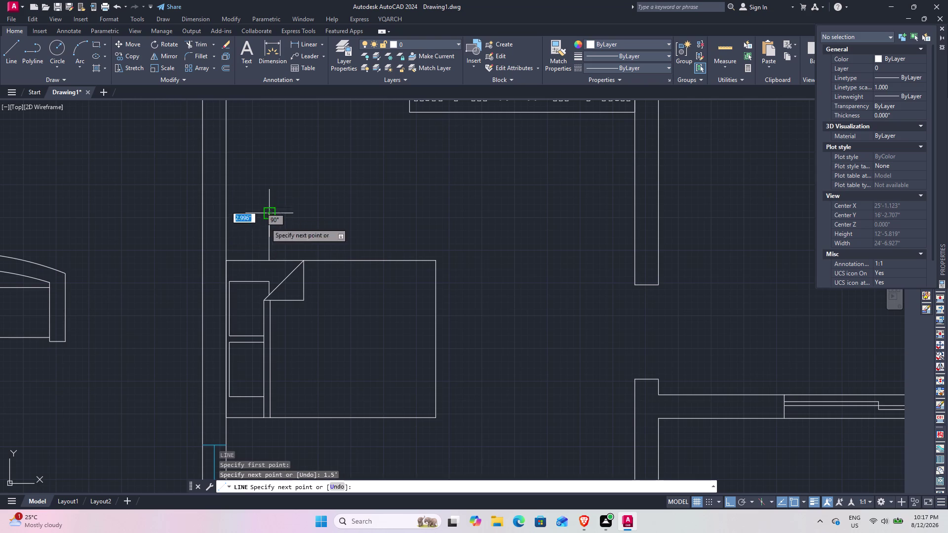
click(225, 216)
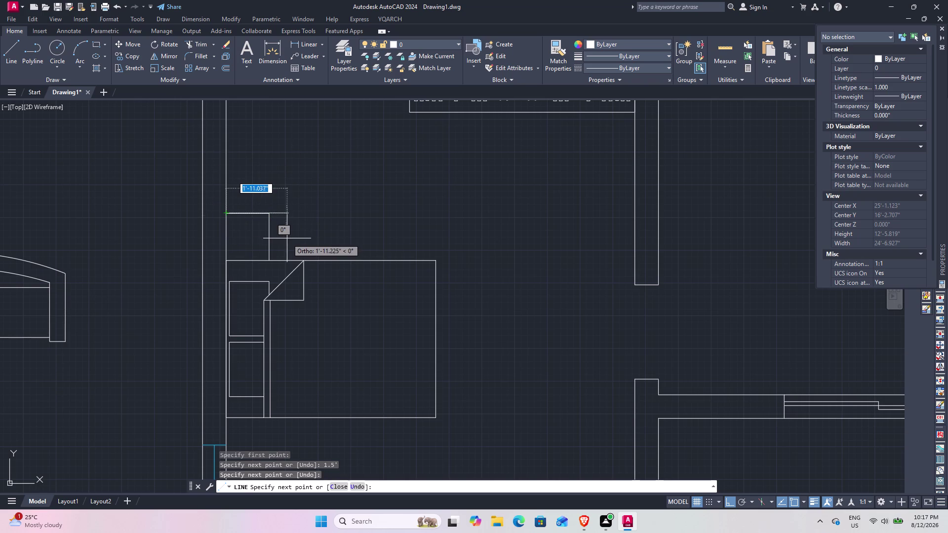
key(Escape)
Mirror the two bedside lines across the bed's centreline, keeping the originals.
middle_drag(281, 239, 293, 219)
drag(297, 222, 286, 215)
click(269, 187)
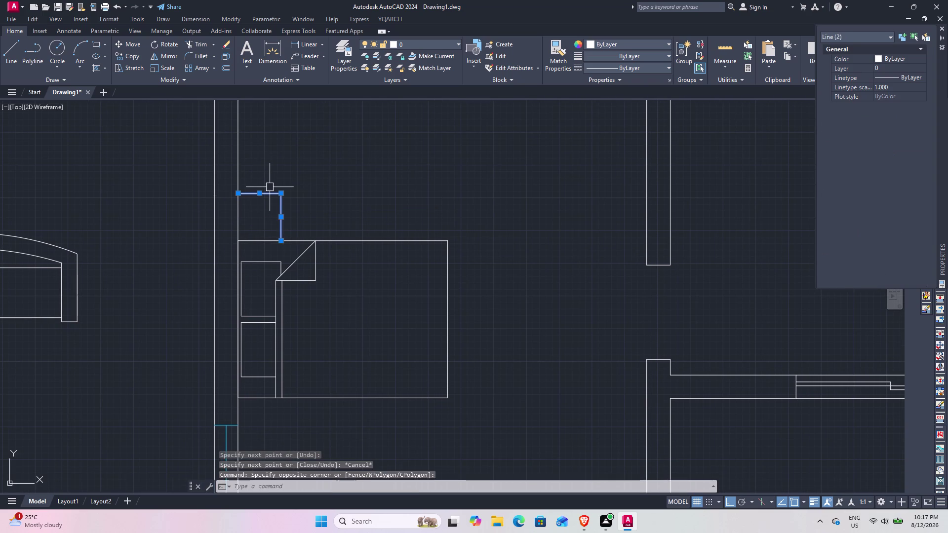
text(mi)
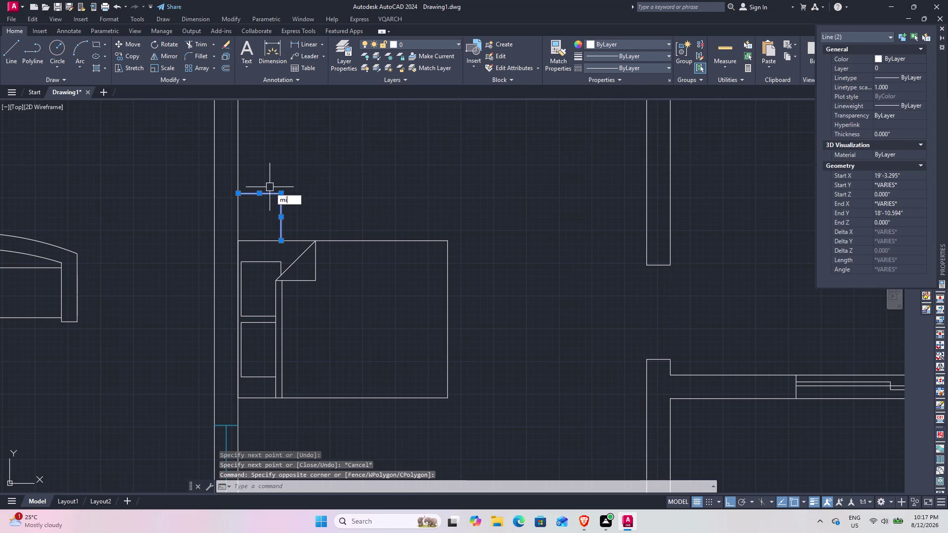
key(space)
scroll(up, 3)
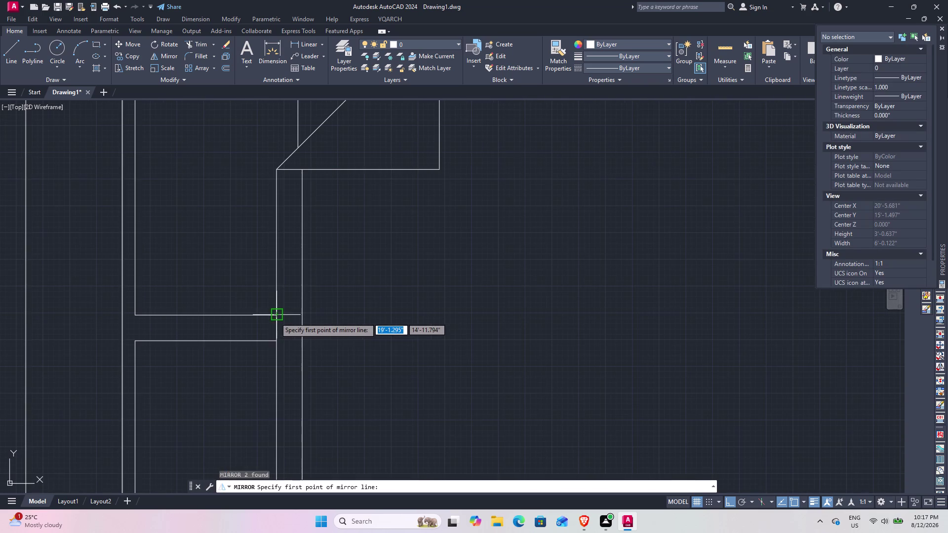
scroll(down, 3)
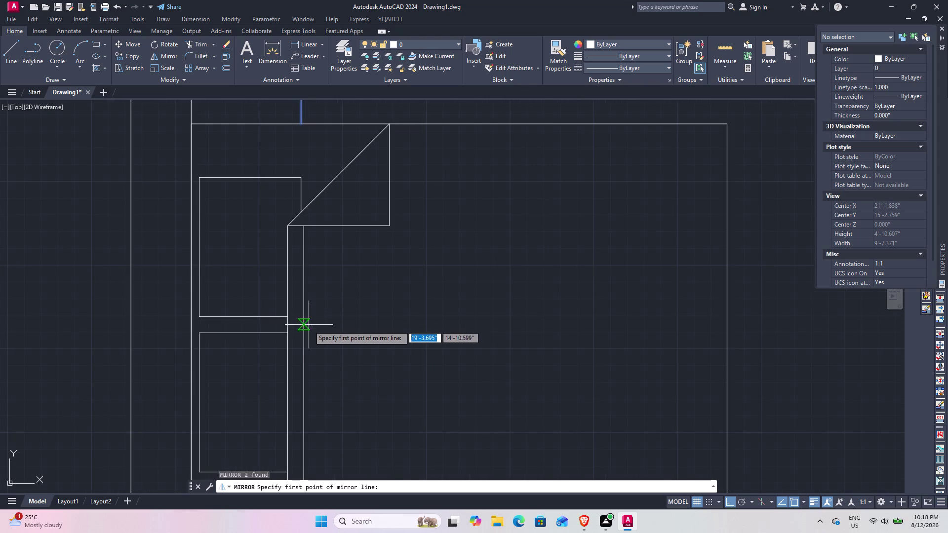
middle_drag(305, 316, 315, 274)
scroll(down, 3)
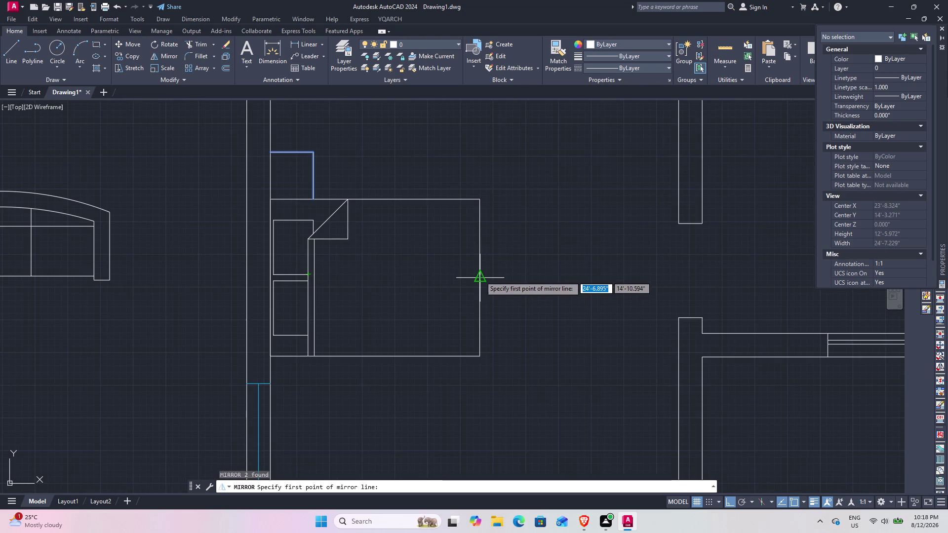
scroll(up, 3)
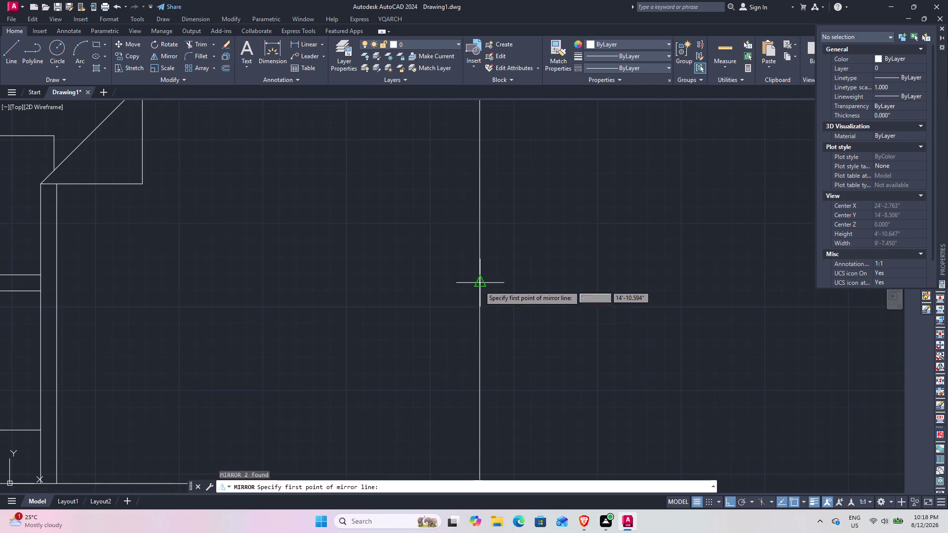
click(479, 284)
click(410, 283)
scroll(down, 3)
middle_drag(409, 283, 429, 230)
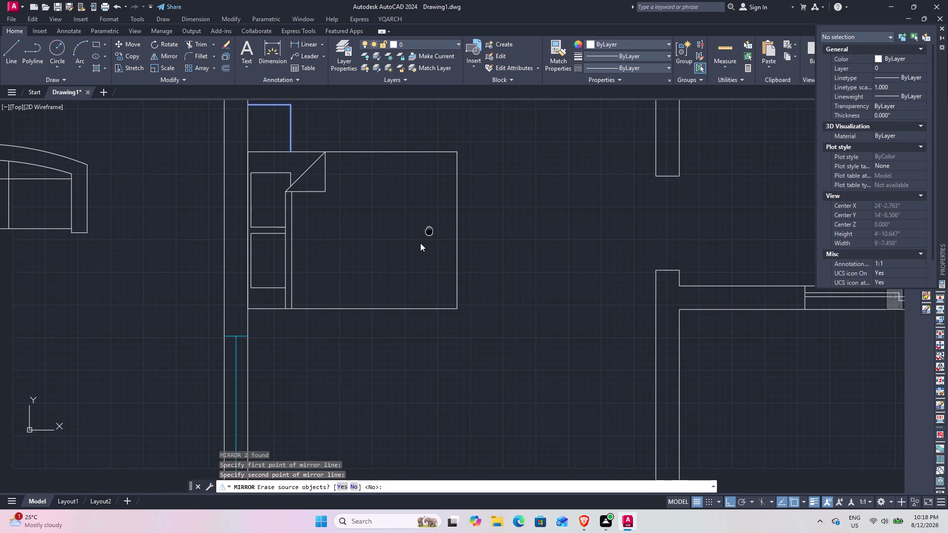
drag(455, 262, 410, 283)
scroll(down, 3)
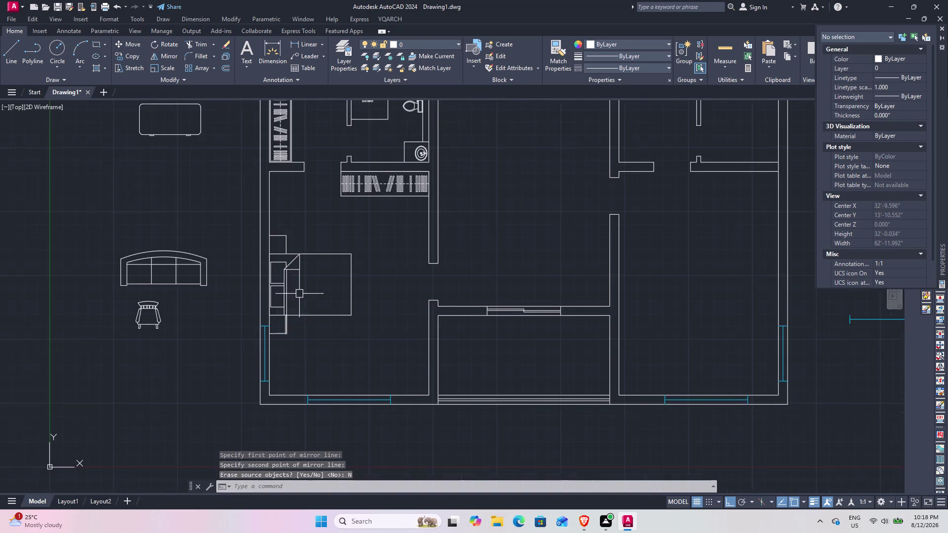
Rotate the sofa block 180 degrees about its left end.
middle_drag(303, 284, 303, 249)
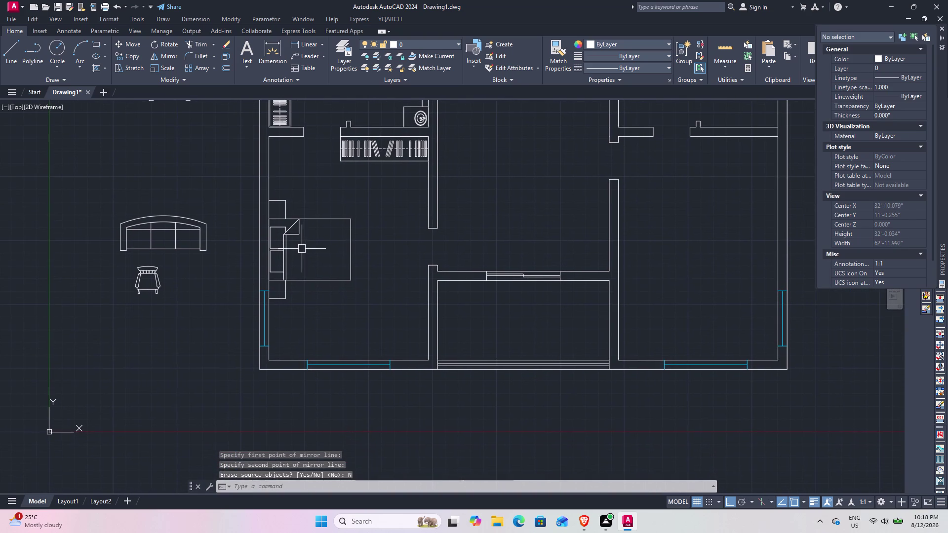
middle_drag(301, 324, 313, 278)
middle_drag(307, 302, 304, 275)
scroll(up, 3)
scroll(up, 3)
middle_drag(304, 279, 244, 369)
scroll(down, 3)
middle_drag(233, 342, 264, 344)
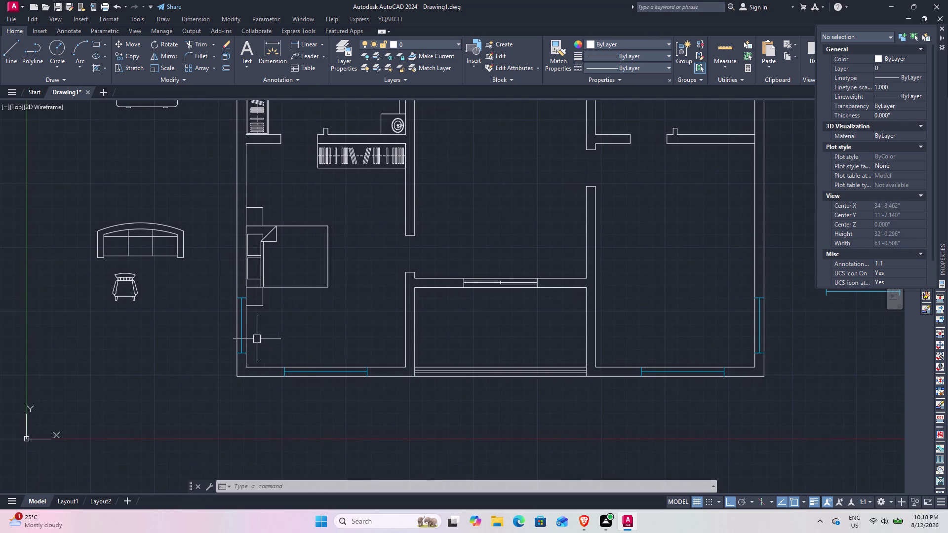
drag(194, 269, 183, 256)
click(42, 205)
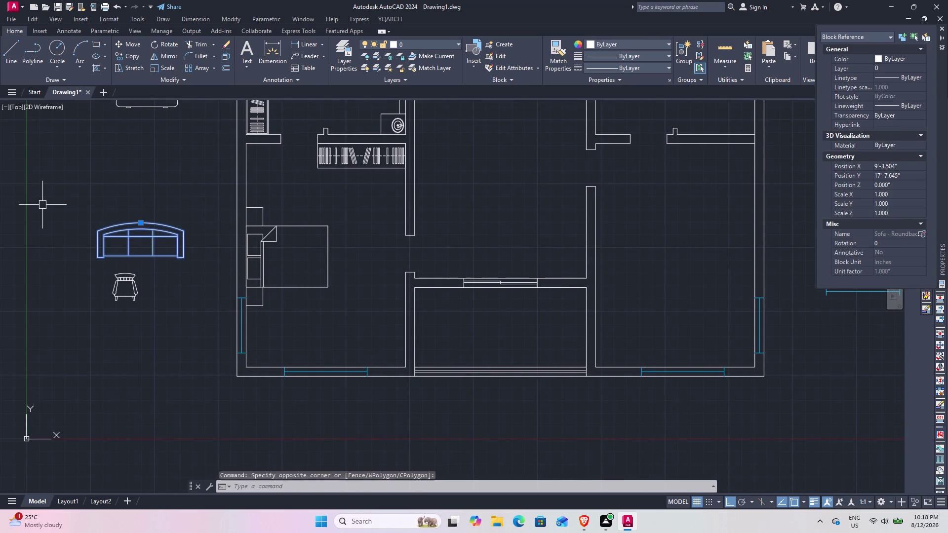
text(ro)
key(space)
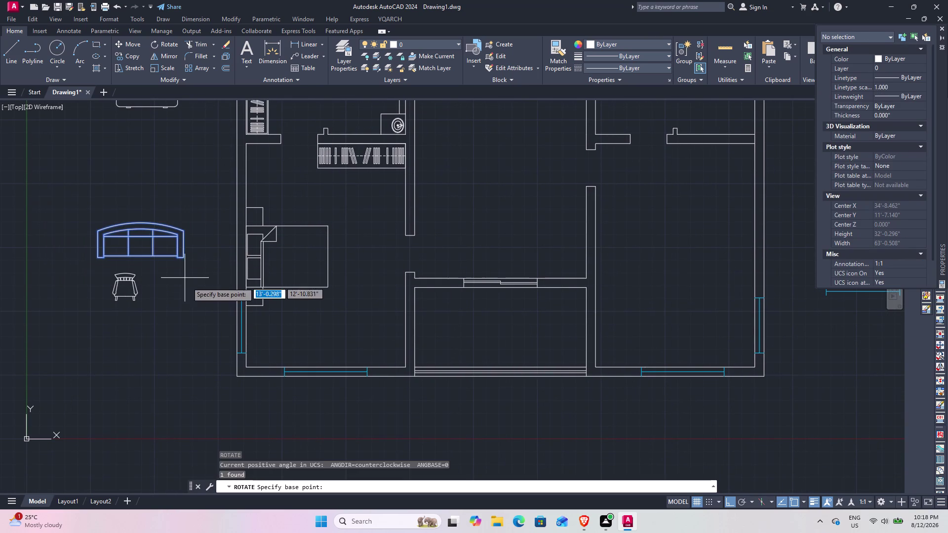
click(179, 255)
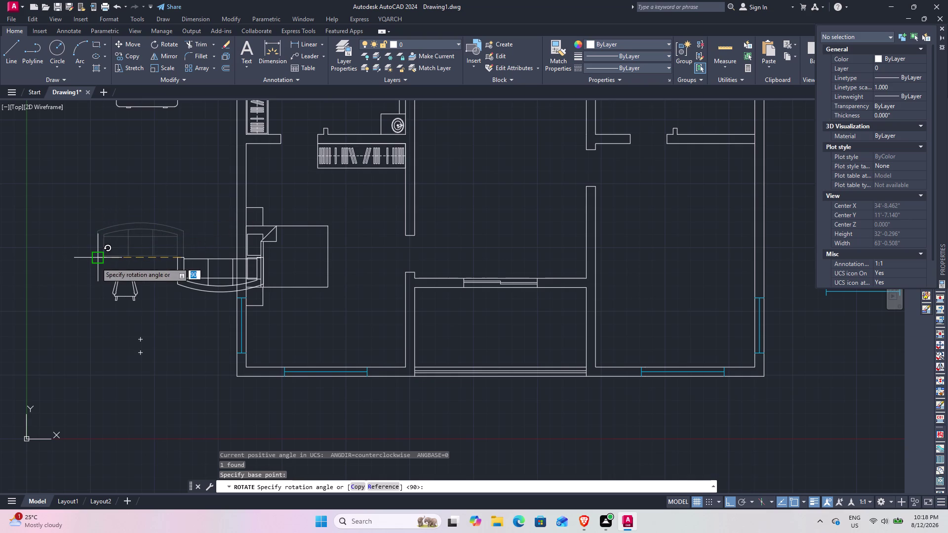
click(96, 263)
Move the rotated sofa from its corner to a spot against the bottom bedroom wall.
drag(218, 311, 211, 288)
click(201, 264)
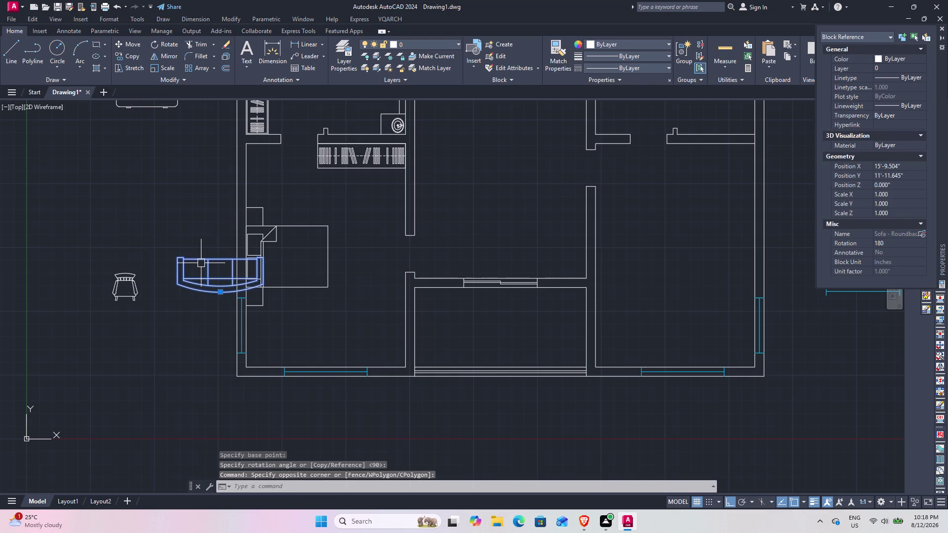
text(m)
key(space)
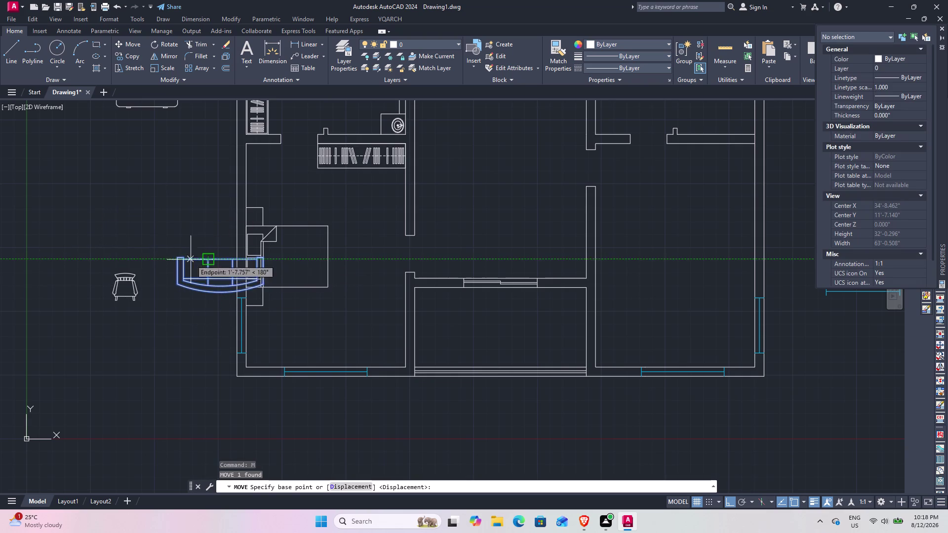
click(220, 295)
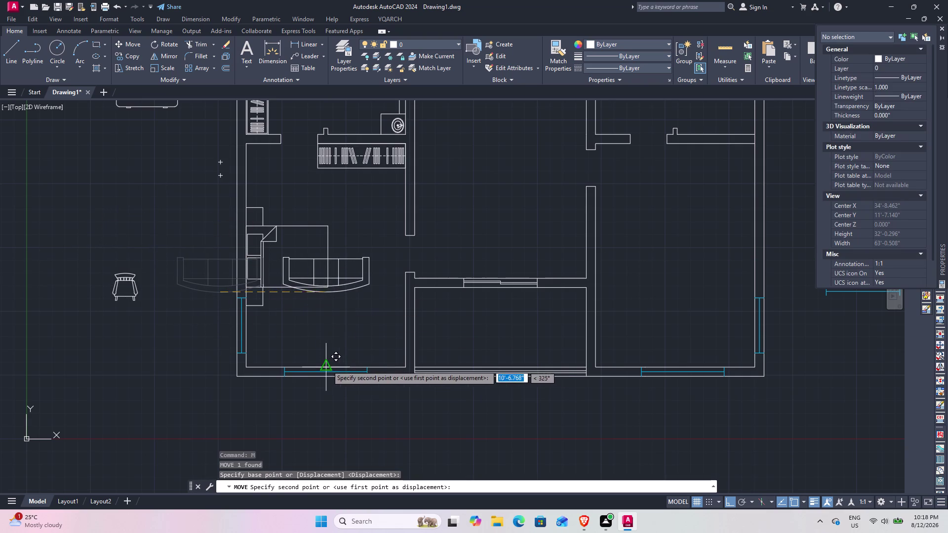
click(326, 365)
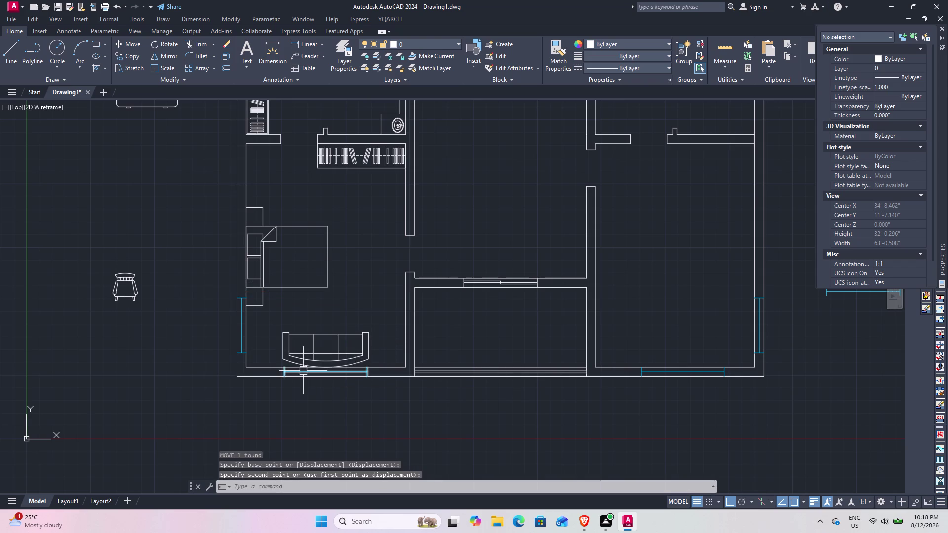
scroll(up, 3)
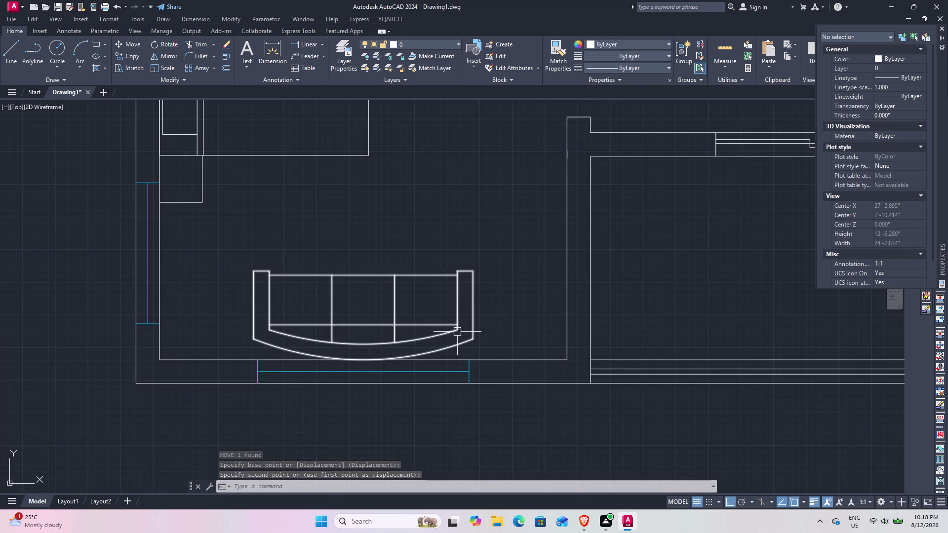
Draw the square side table rectangle beside the sofa's left end.
text(re)
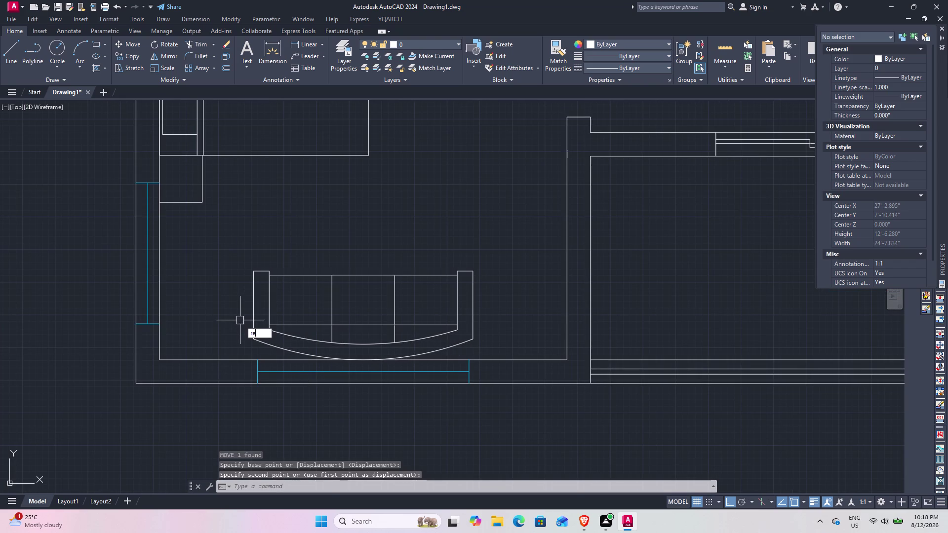
text(c)
key(space)
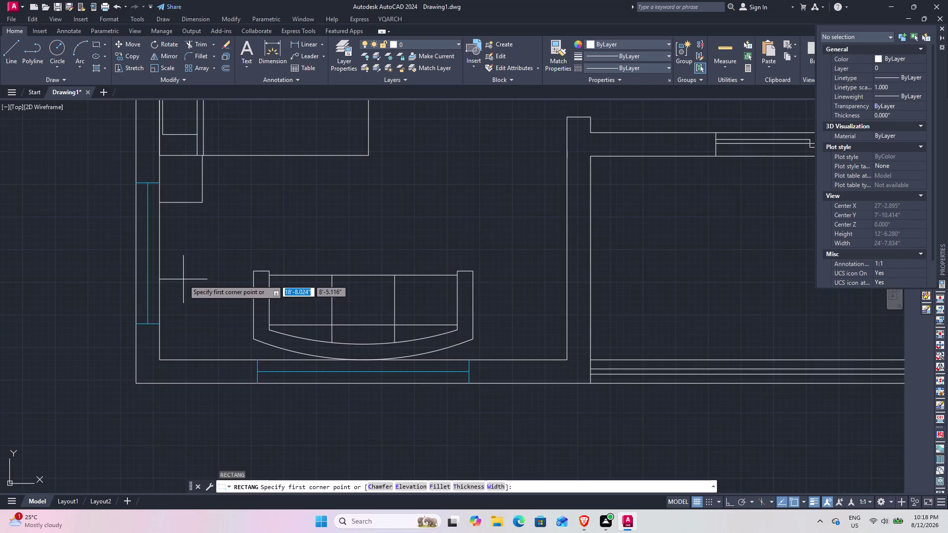
click(184, 279)
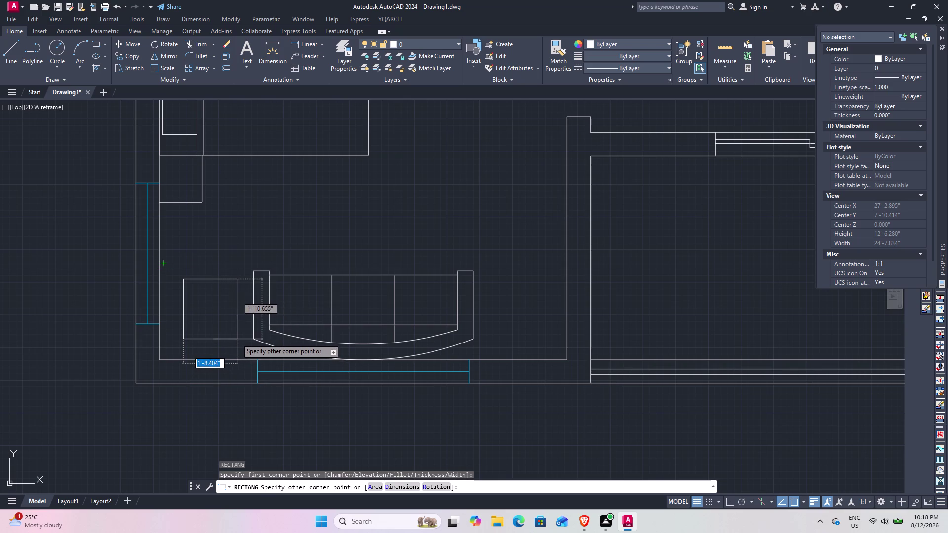
click(237, 337)
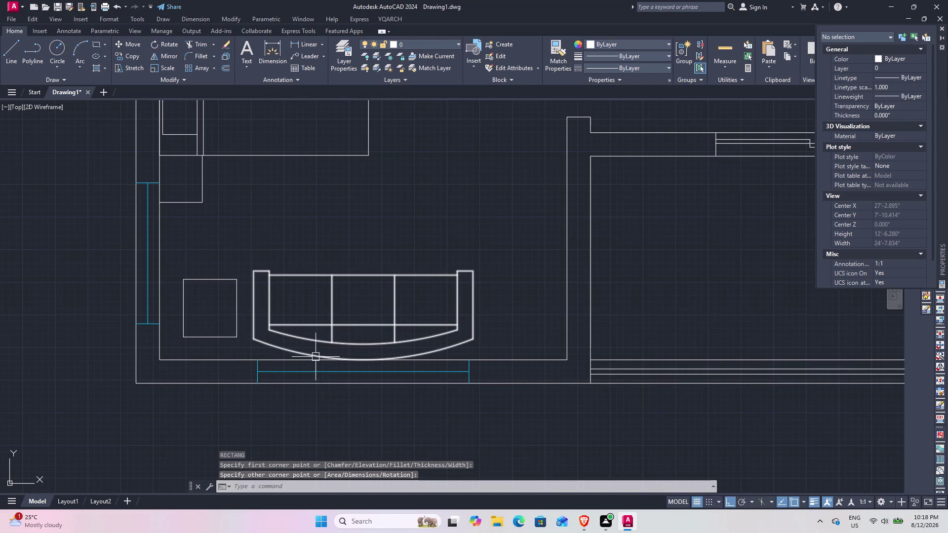
scroll(up, 3)
middle_drag(240, 312, 385, 367)
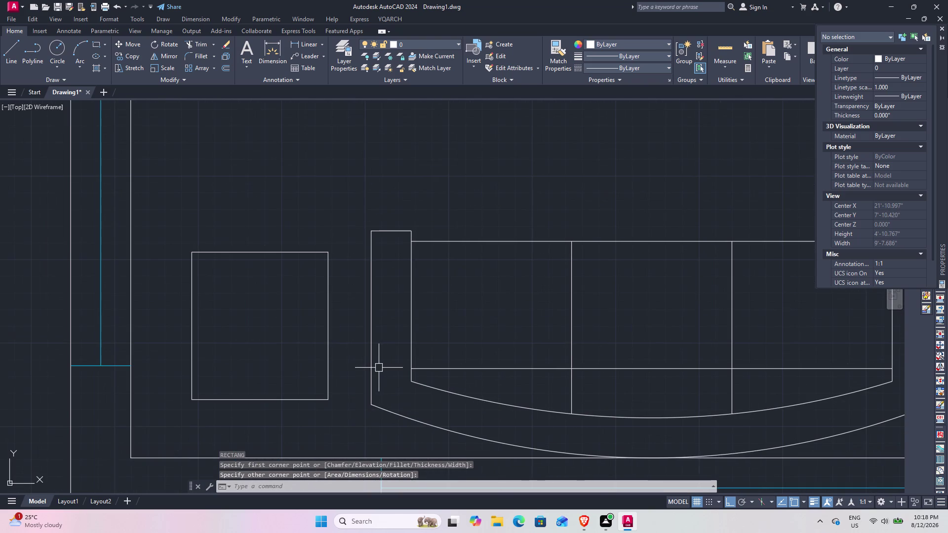
Draw a small circular lamp inside the side table.
key(c)
key(space)
click(924, 194)
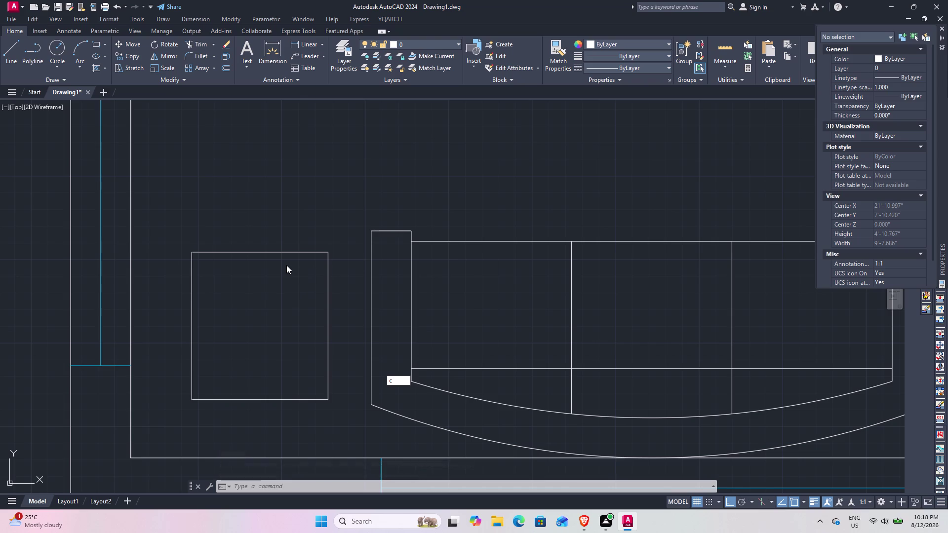
click(260, 309)
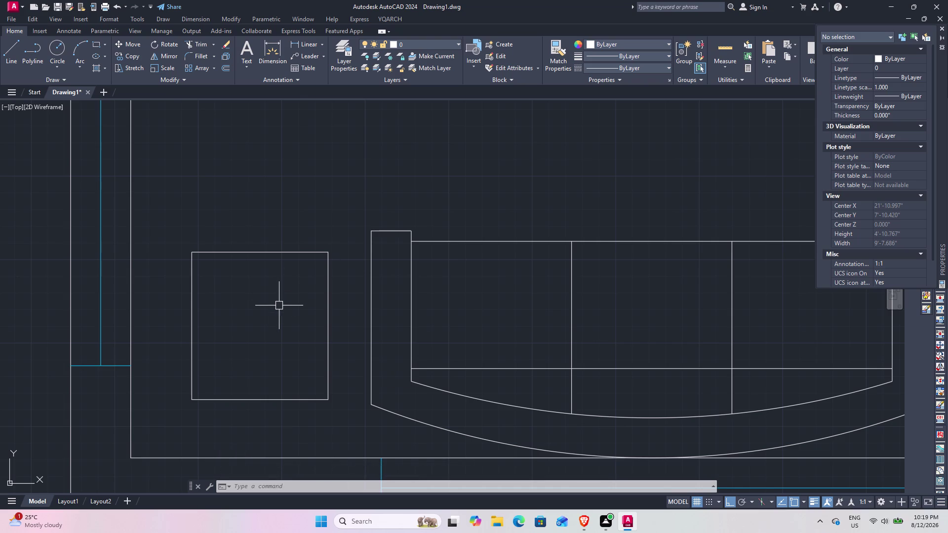
key(c)
key(space)
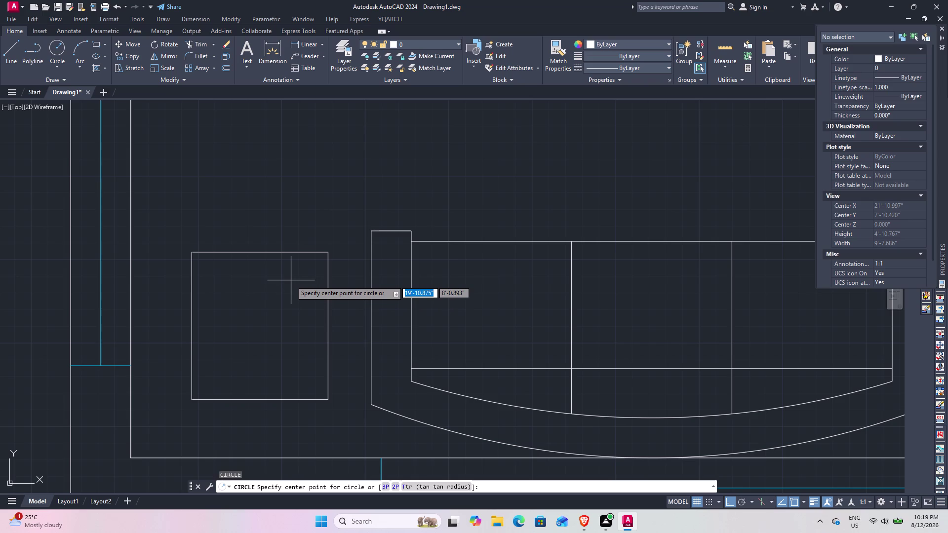
click(285, 282)
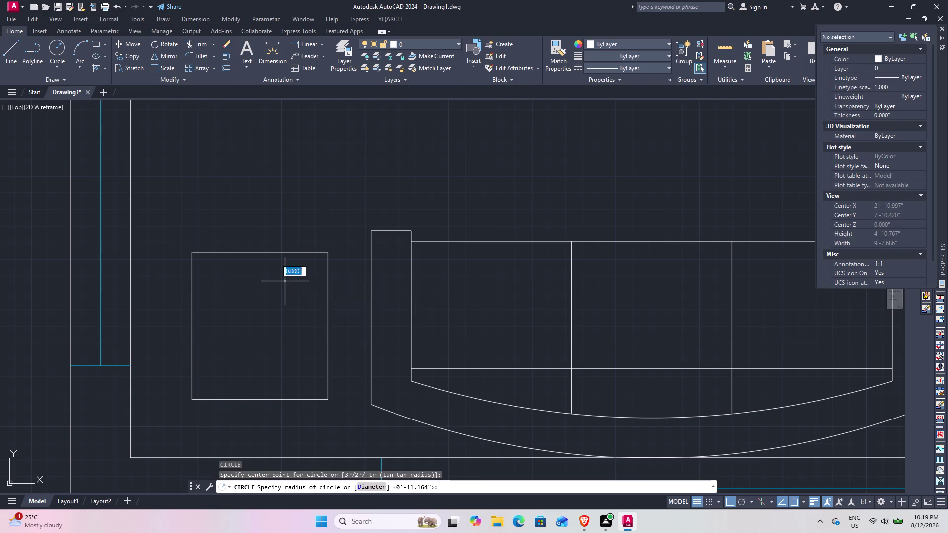
click(307, 314)
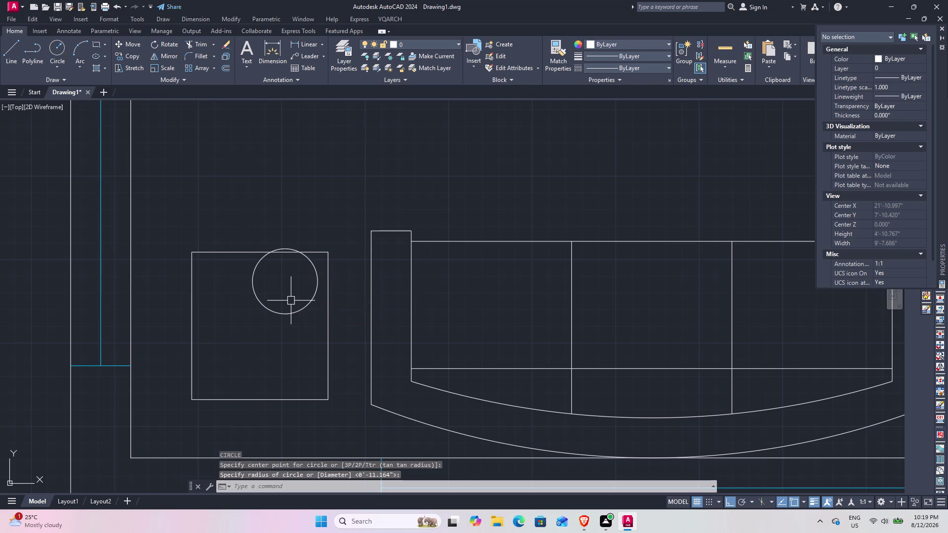
Shift the lamp circle slightly to the right on the table.
click(295, 311)
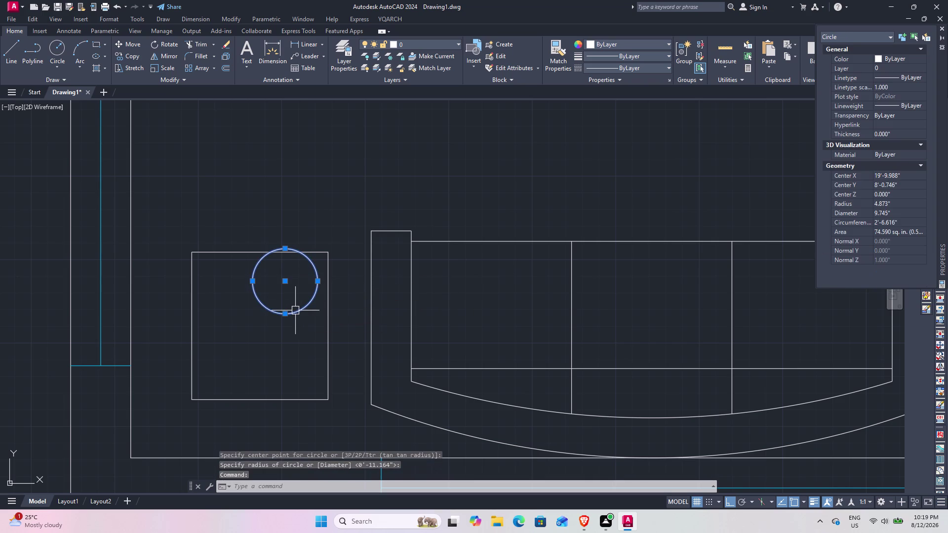
text(m)
key(space)
click(317, 286)
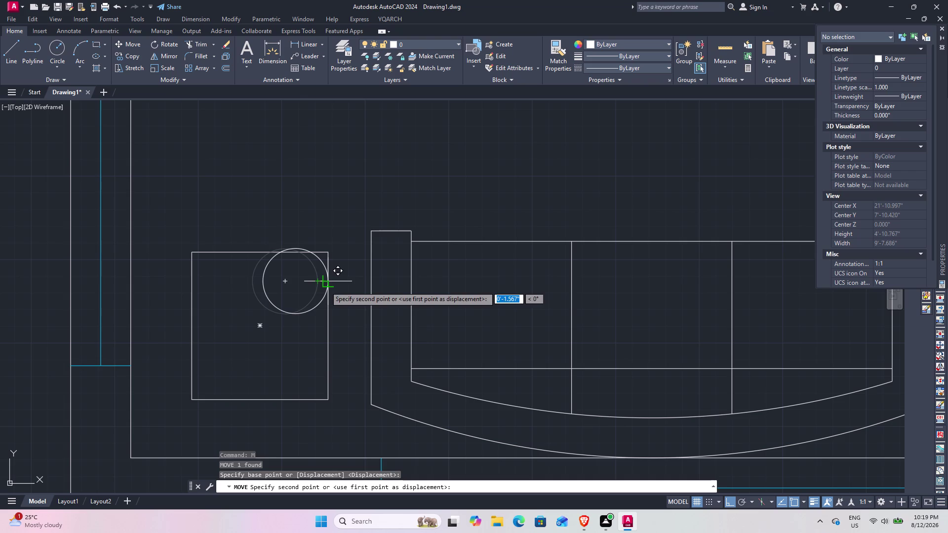
click(326, 286)
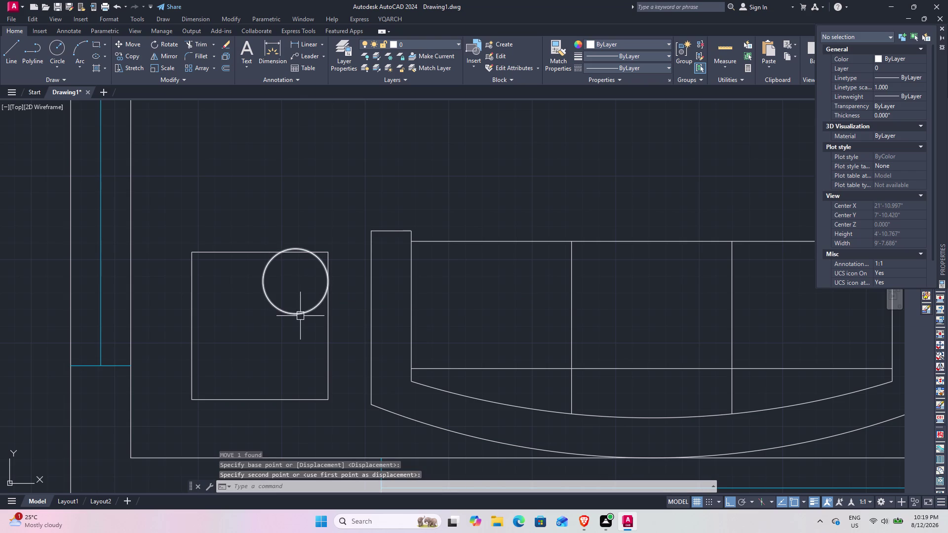
Nudge the lamp circle down into its final spot on the table.
click(301, 311)
text(m)
key(space)
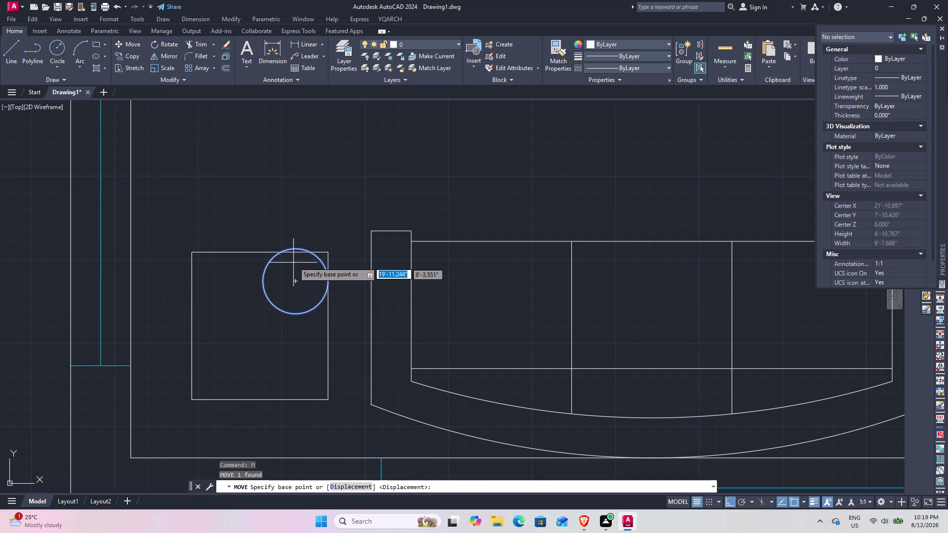
click(295, 251)
click(294, 254)
scroll(down, 3)
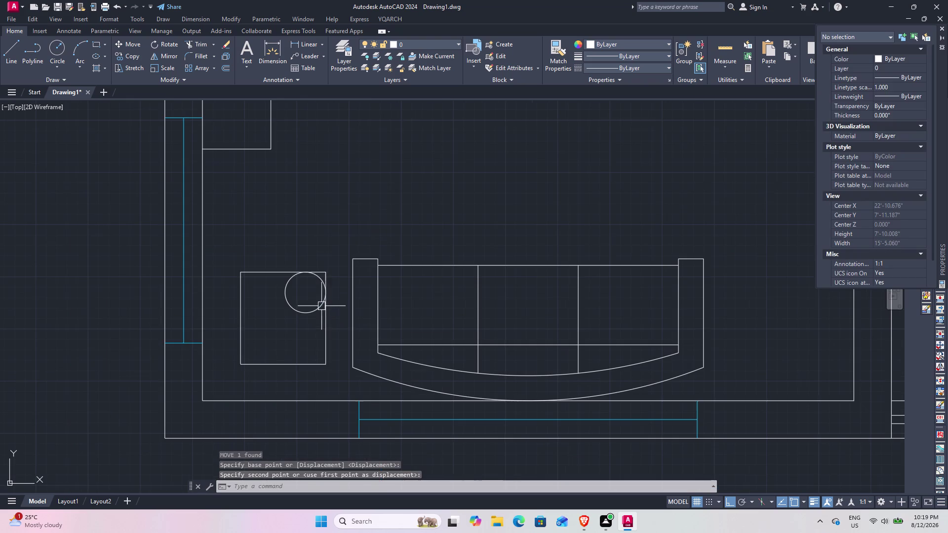
key(Escape)
scroll(down, 3)
middle_drag(362, 331, 329, 346)
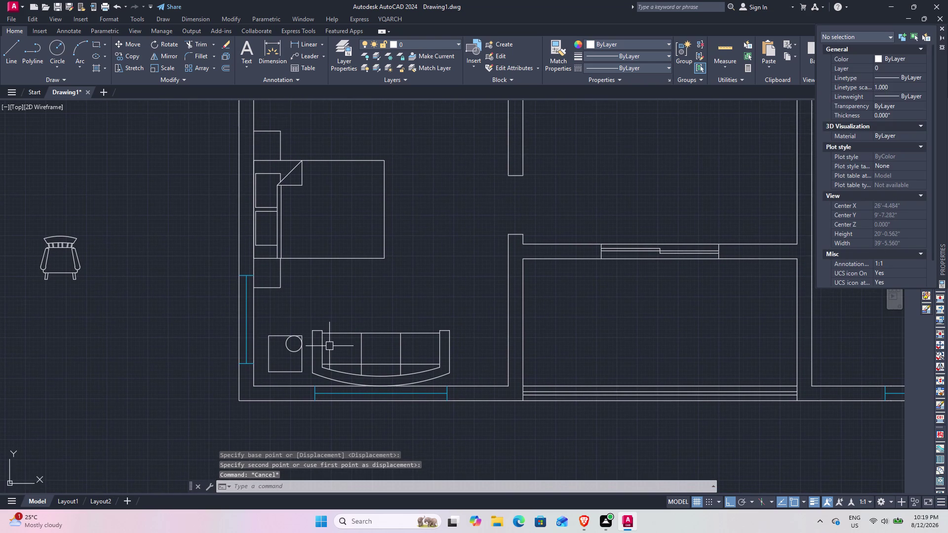